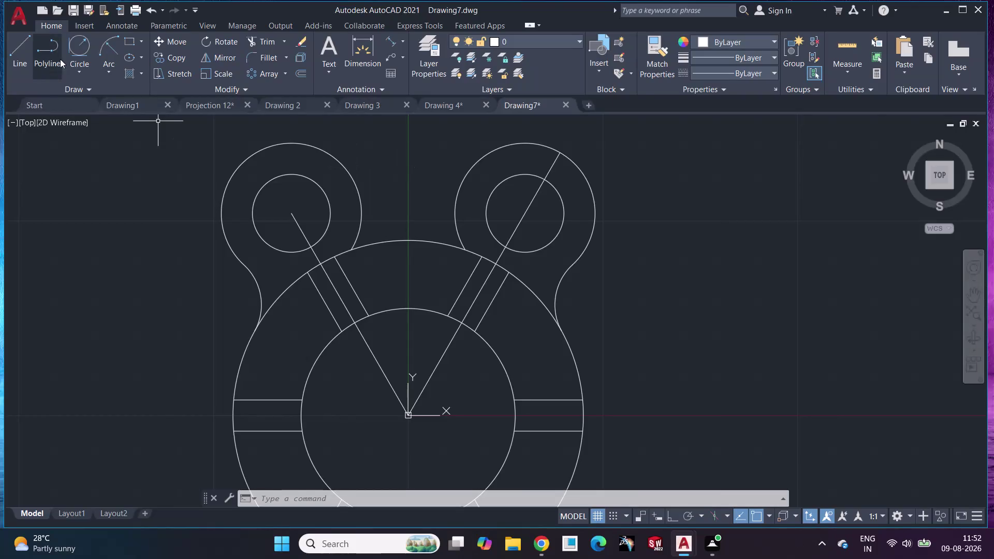
Draw a radius 17 circle tangent to both top lug circles.
click(72, 52)
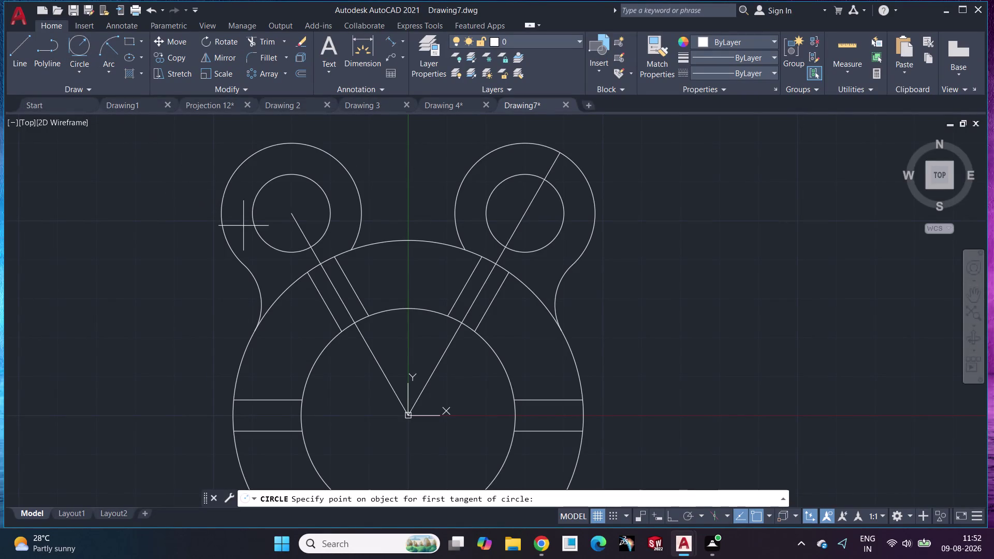
click(358, 191)
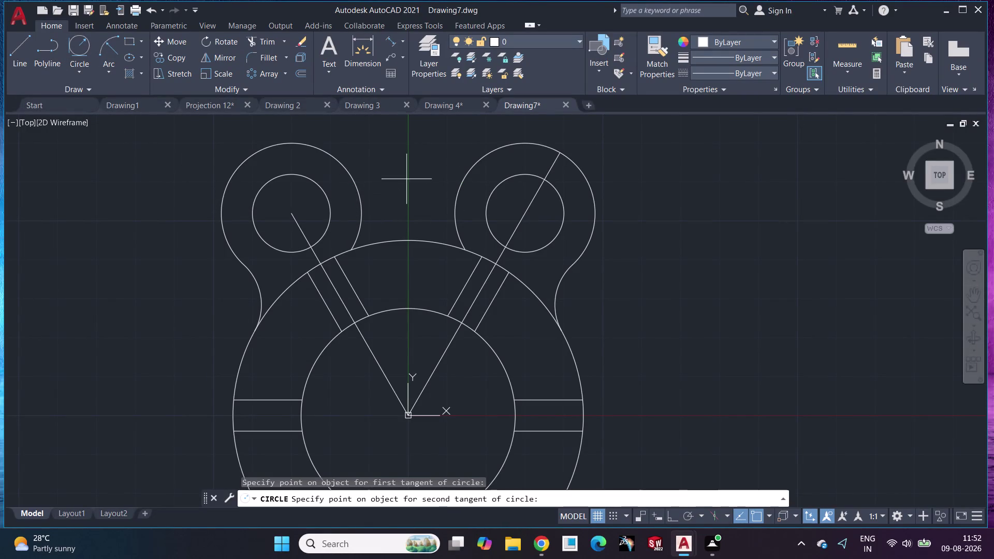
click(459, 190)
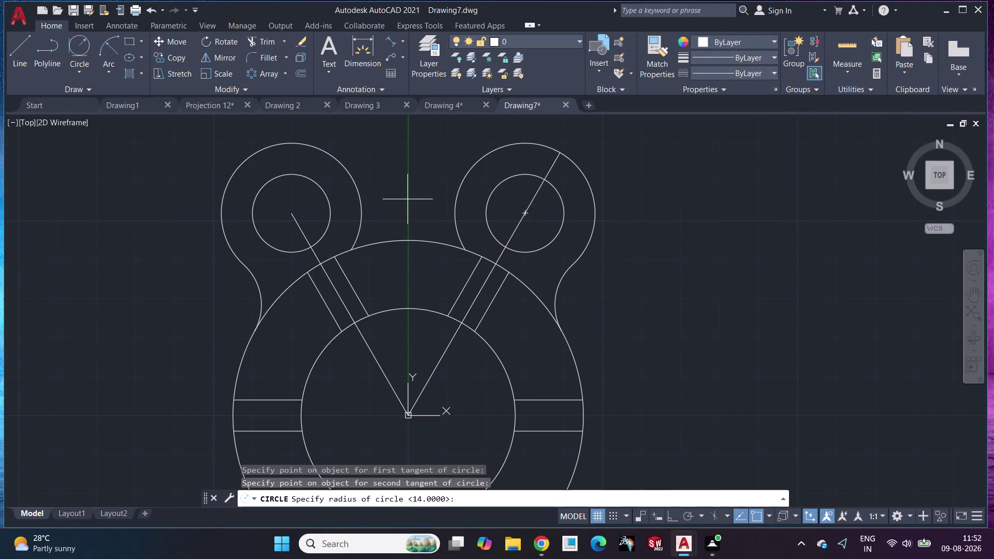
text(17)
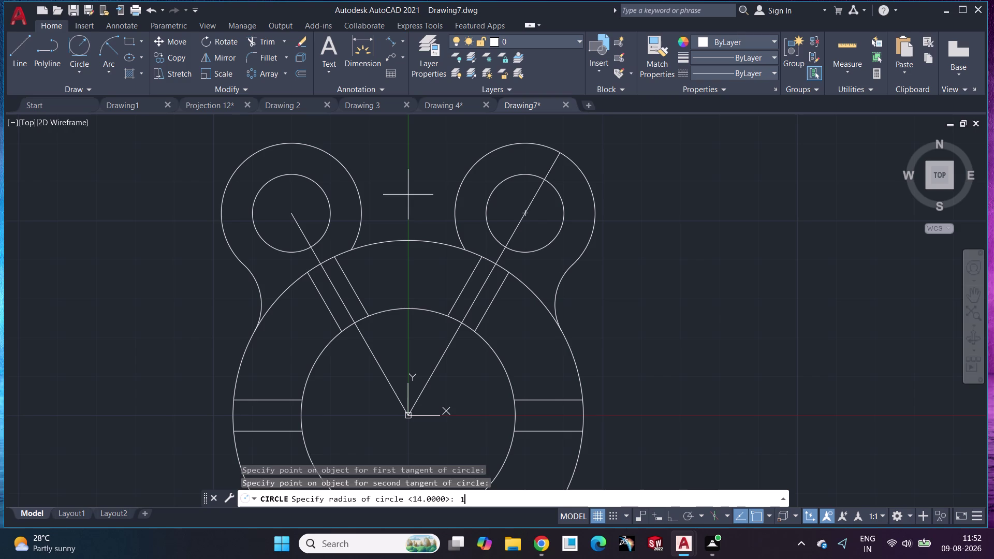
key(Return)
middle_drag(408, 196, 385, 273)
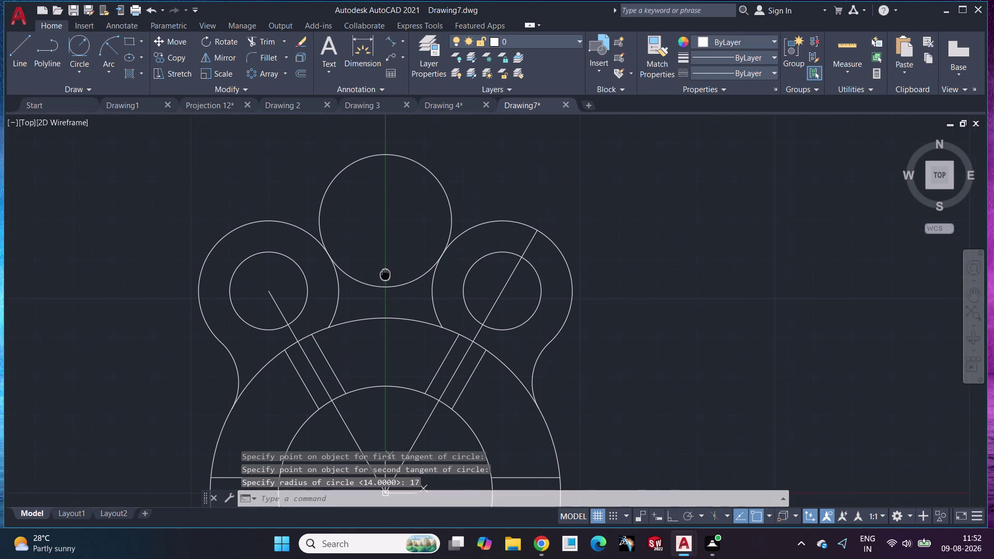
Trim away the excess blend circle and the leftover slot line pieces.
click(265, 47)
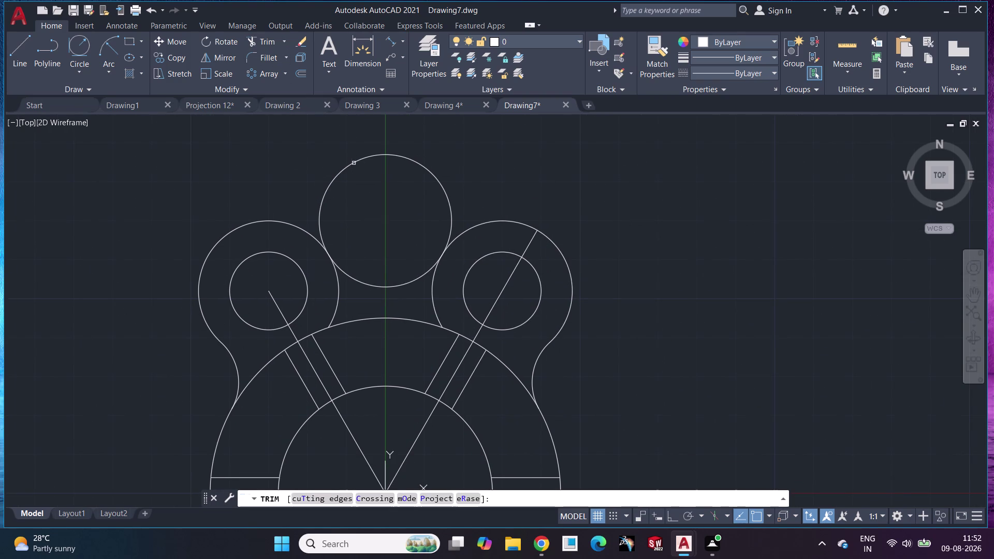
click(354, 166)
click(336, 304)
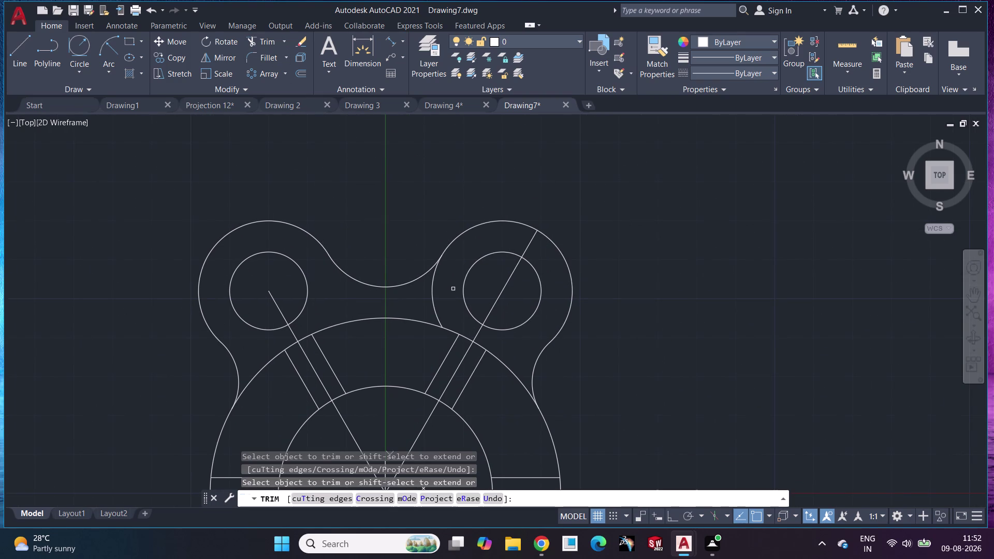
click(434, 308)
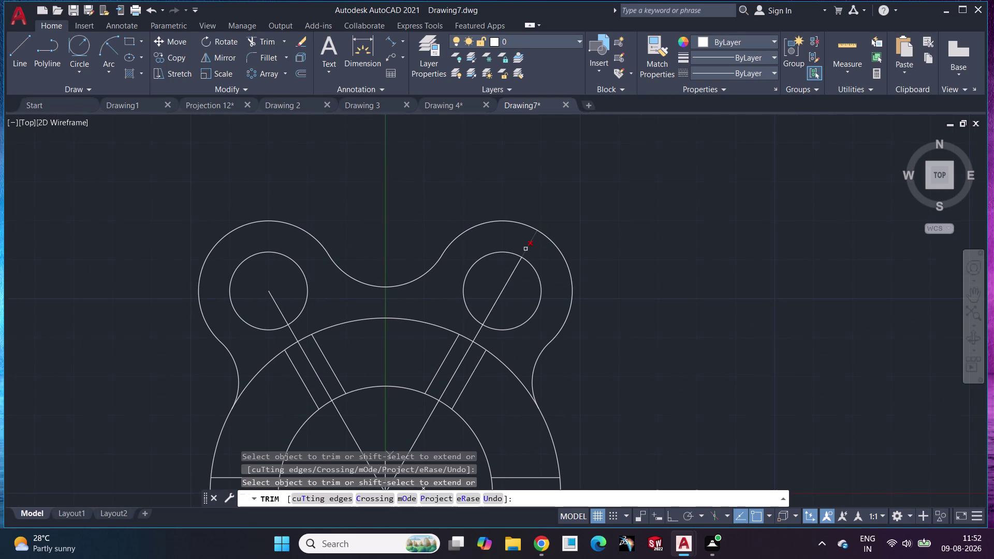
click(526, 249)
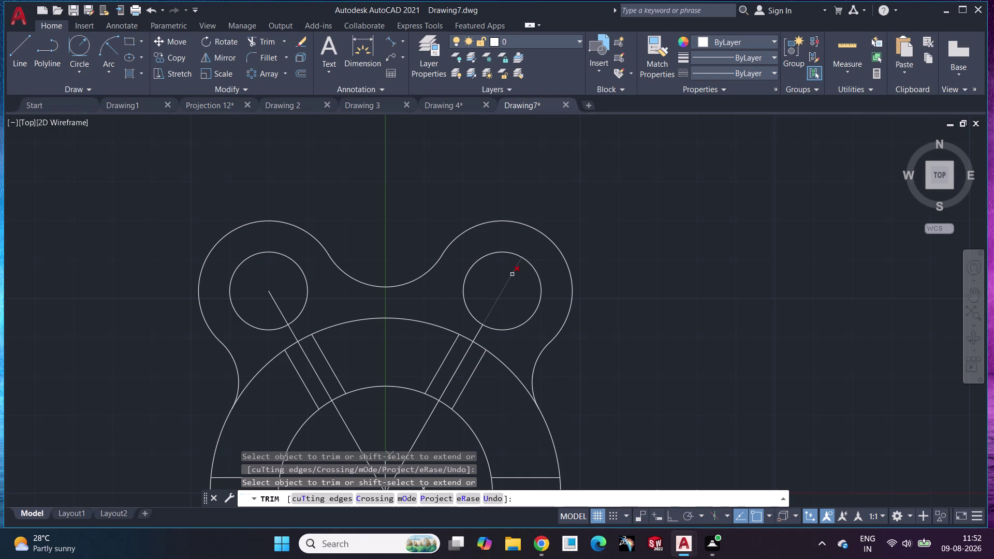
click(512, 274)
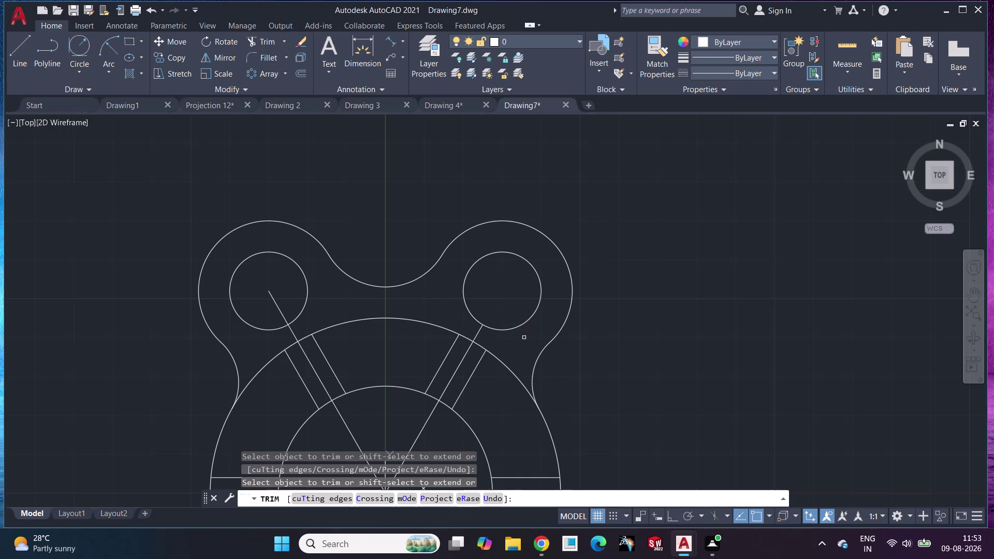
scroll(down, 3)
middle_drag(670, 328, 564, 255)
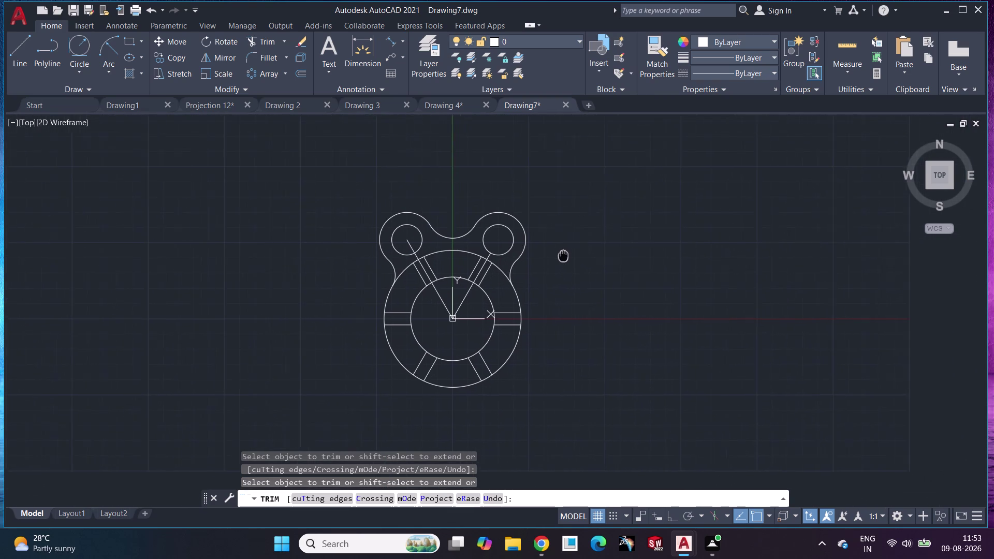
middle_drag(563, 255, 552, 255)
scroll(up, 3)
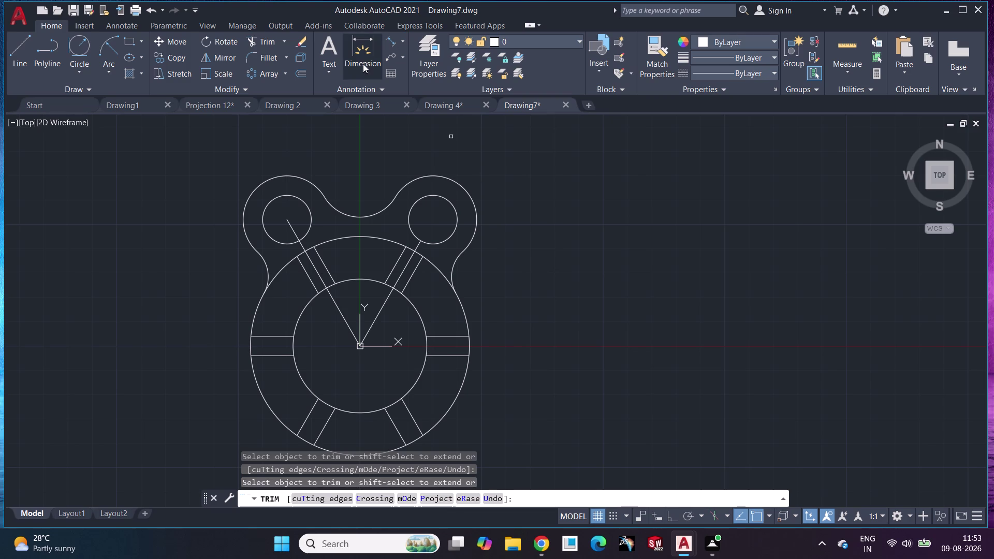
Dimension the left lug centre at 60 from the main centre.
click(361, 46)
click(287, 219)
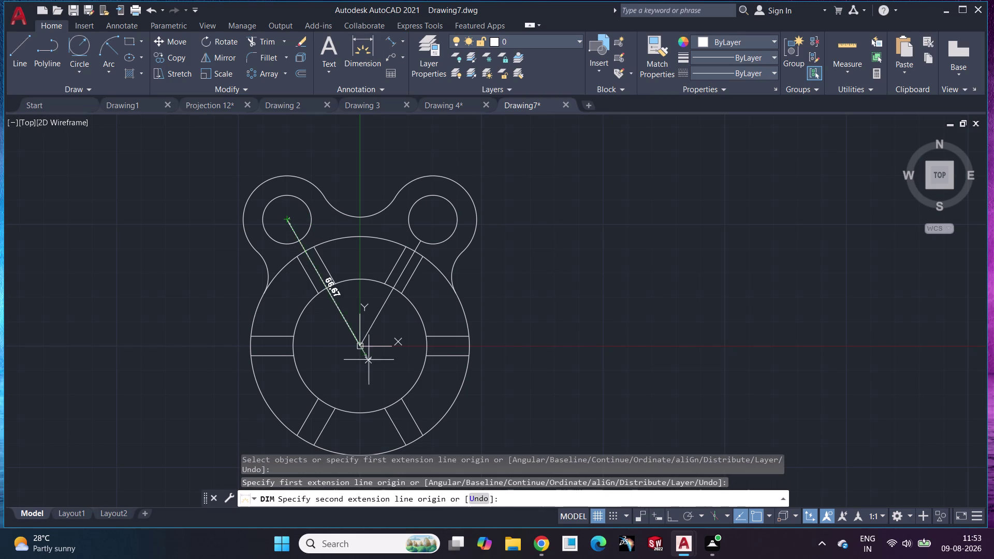
click(360, 348)
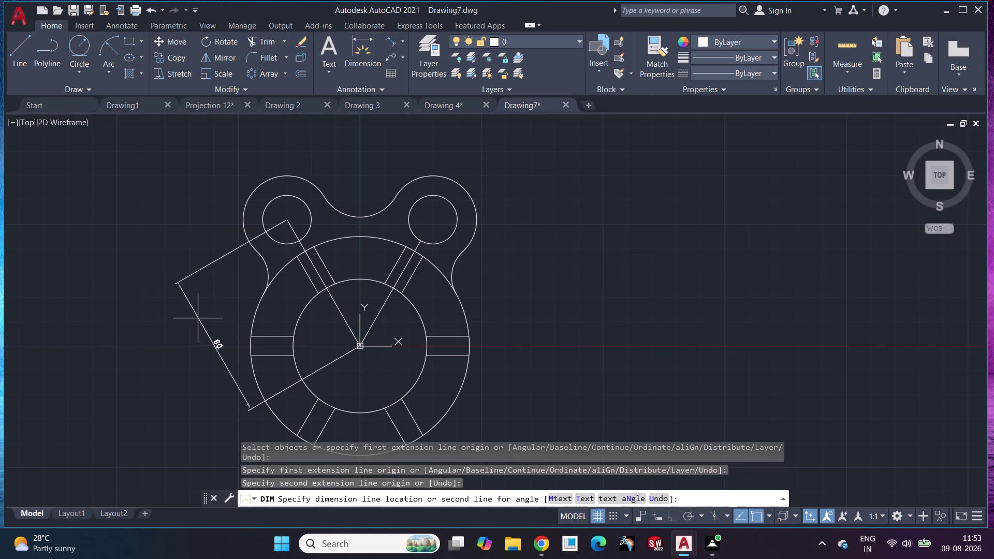
click(197, 319)
middle_drag(595, 306, 585, 242)
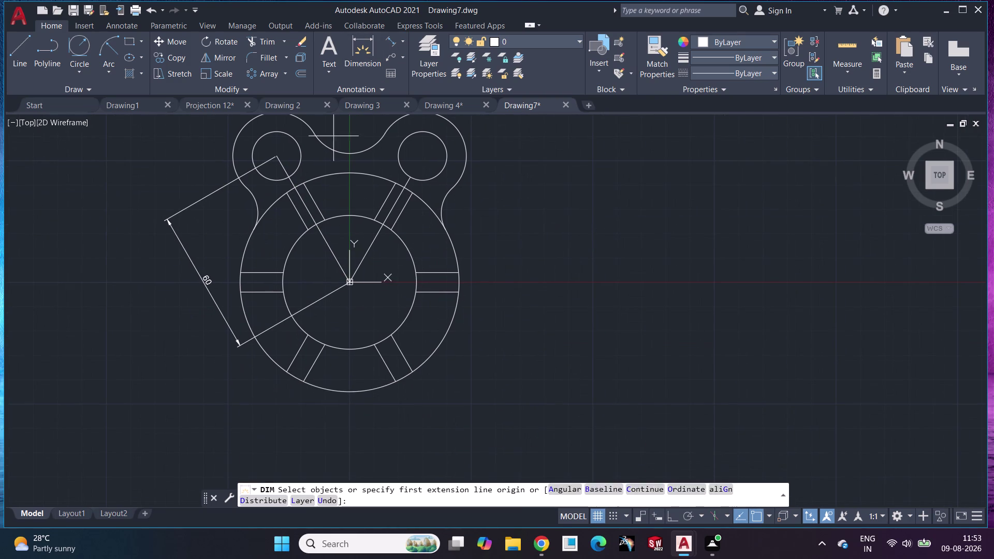
click(217, 57)
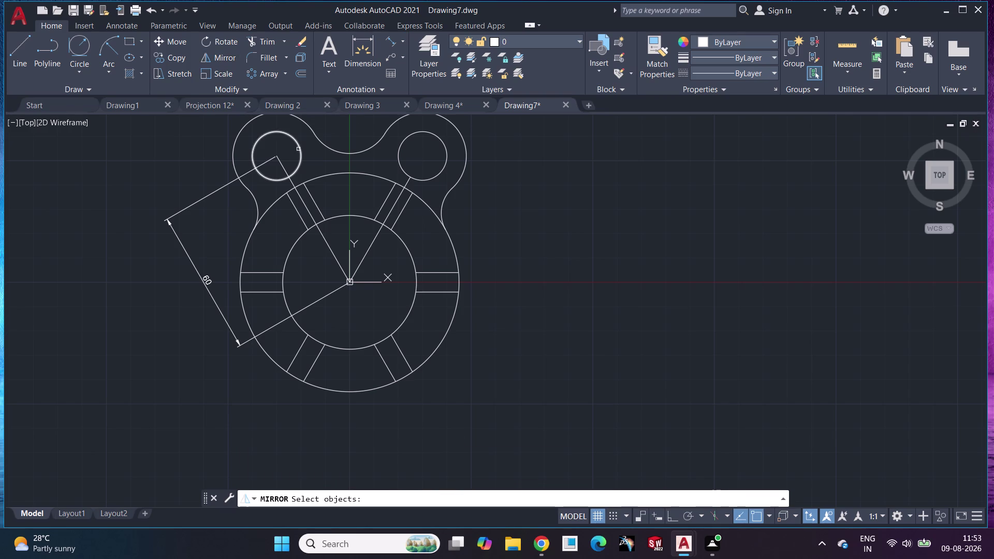
Mirror the lug holes, outer arcs and blend arcs across the horizontal axis, keeping originals.
click(299, 148)
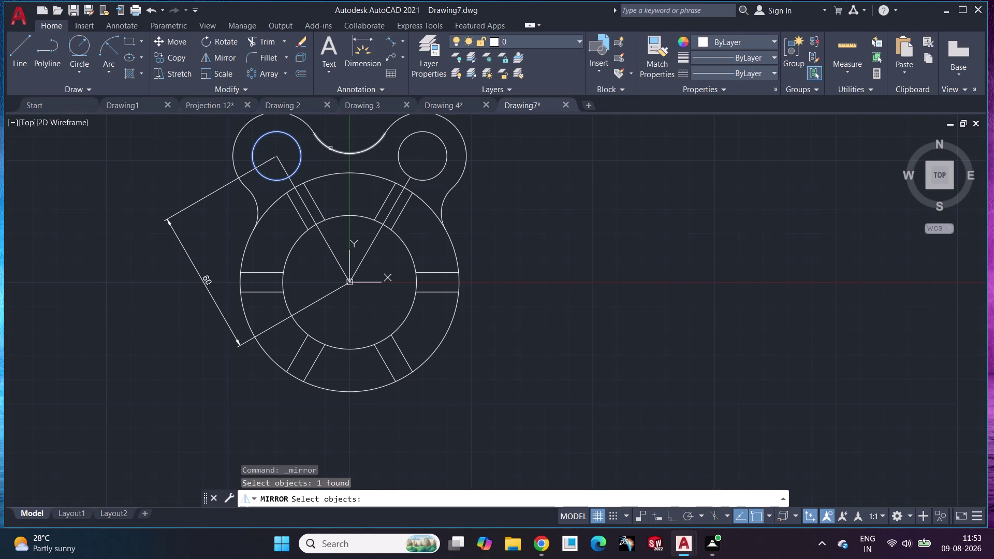
click(330, 148)
click(306, 124)
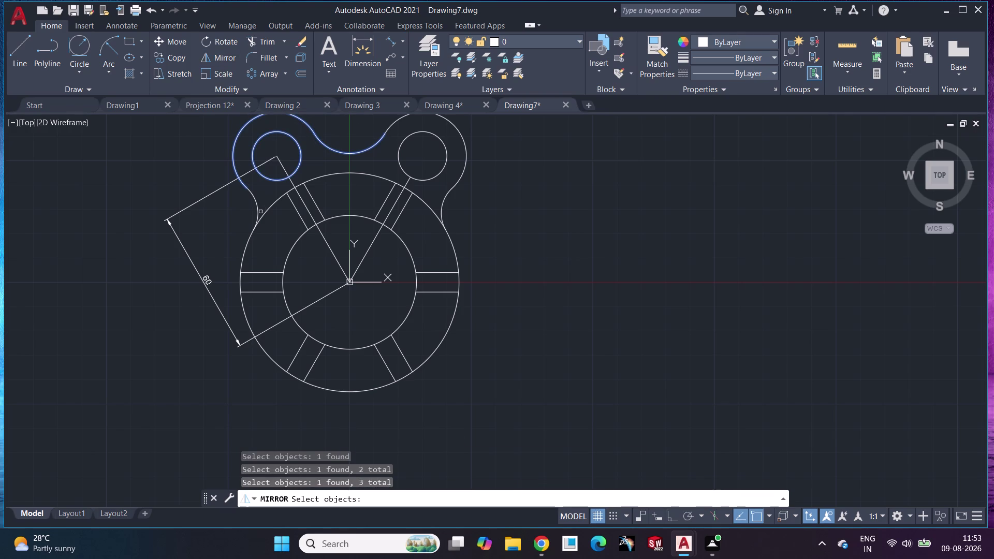
click(254, 202)
click(444, 197)
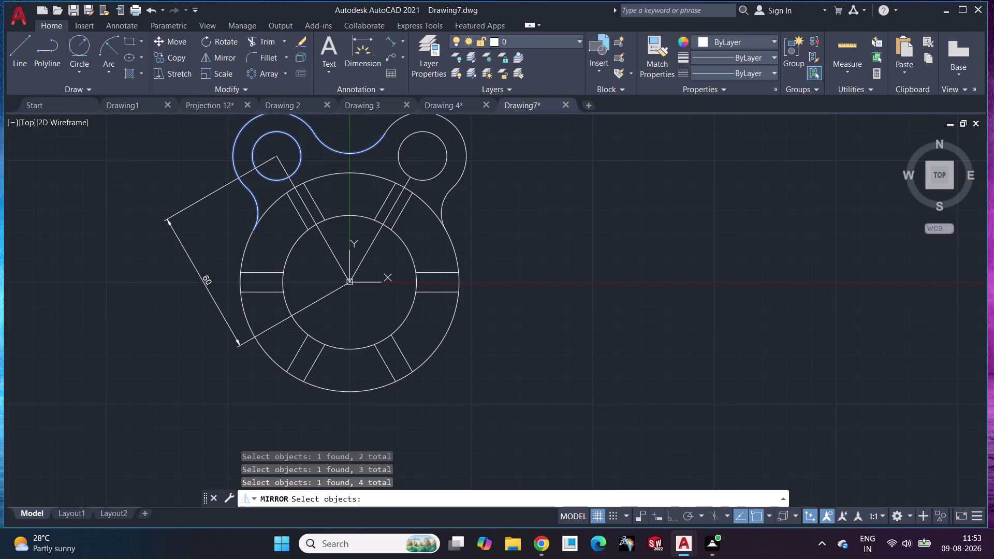
click(465, 163)
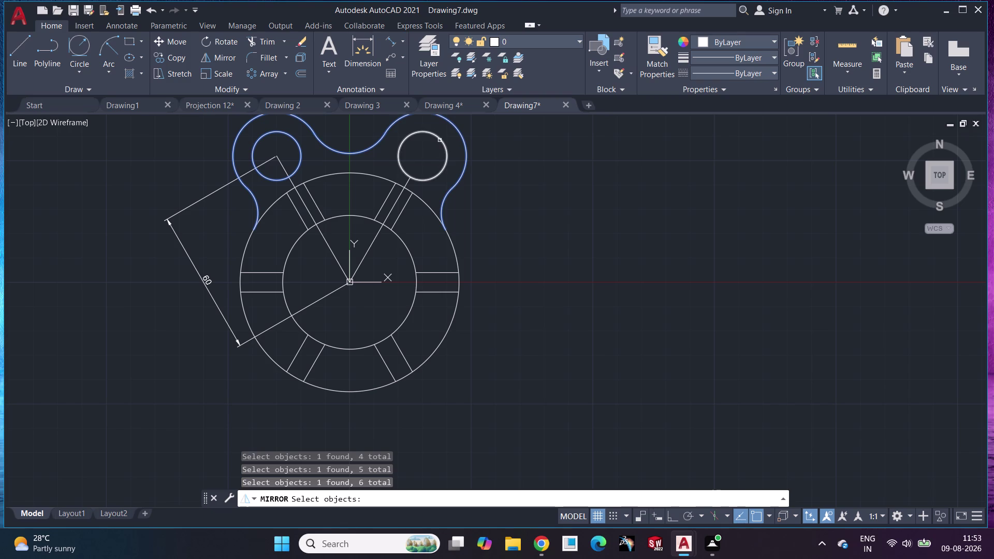
click(440, 141)
key(Return)
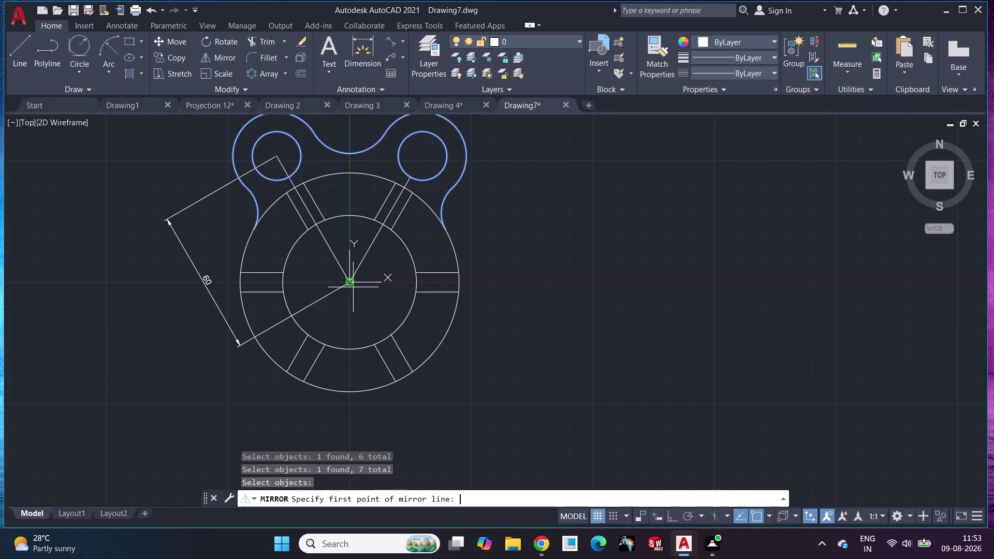
click(350, 283)
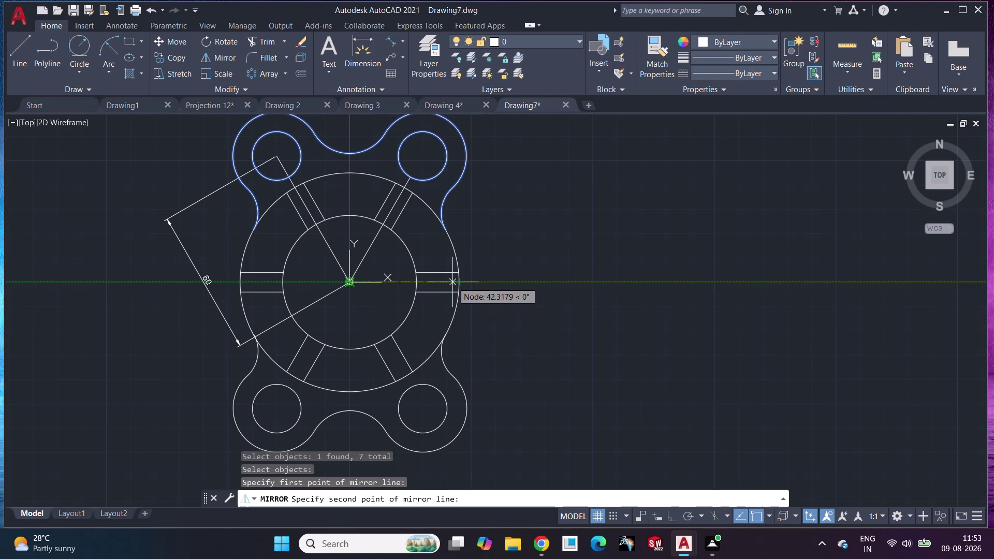
click(460, 283)
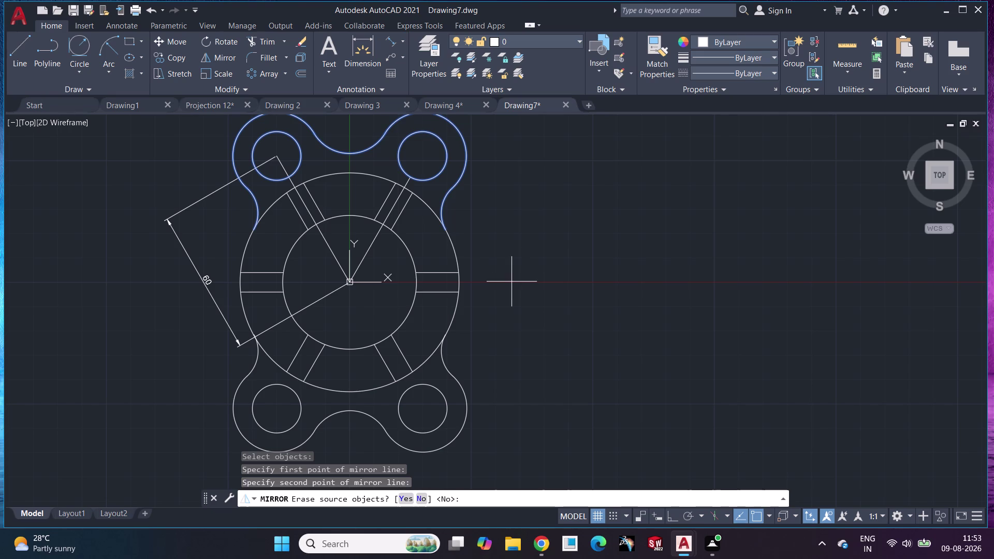
click(512, 284)
key(Return)
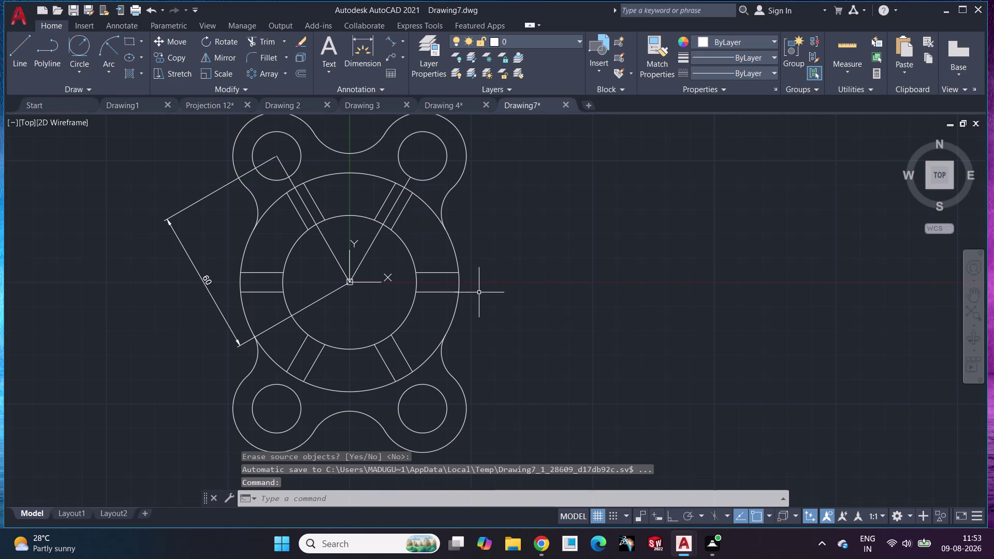
Add the Ø90 diameter, R18 radius and Ø20 diameter dimensions.
middle_drag(479, 294, 521, 263)
scroll(down, 3)
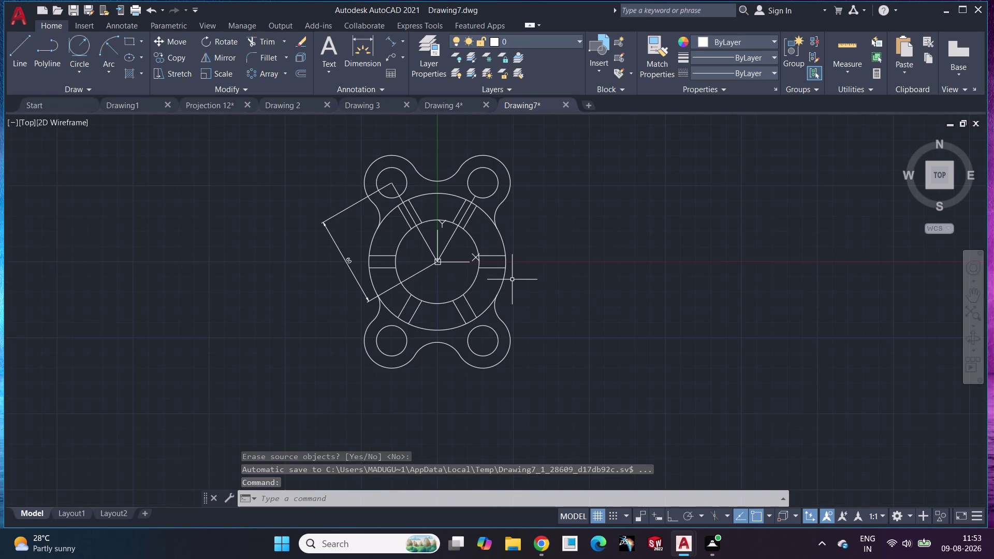
scroll(up, 3)
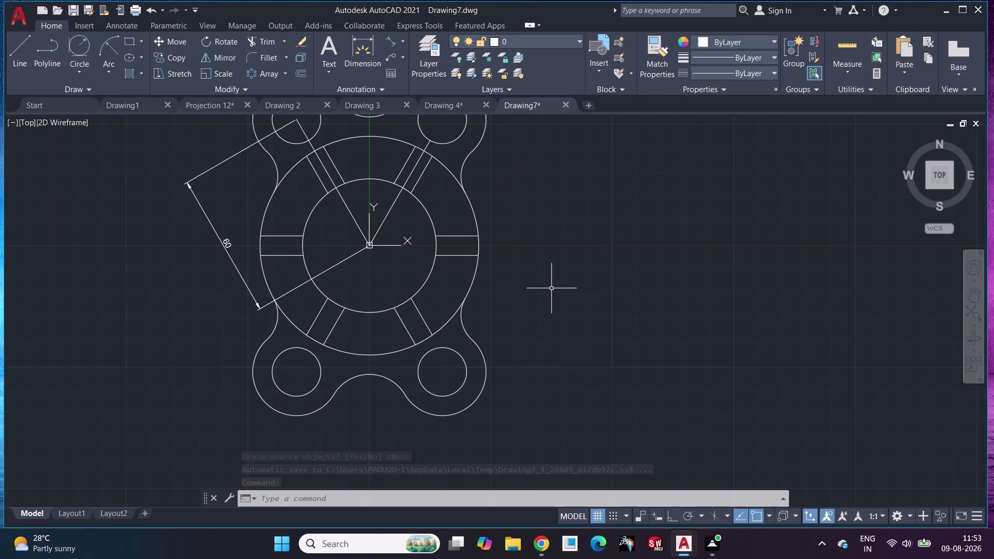
middle_drag(527, 295, 585, 333)
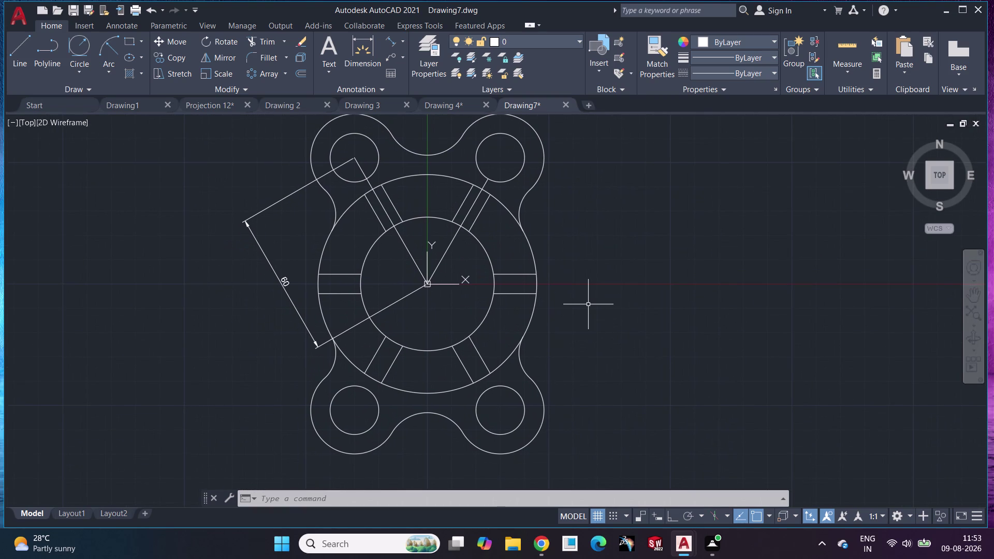
click(361, 42)
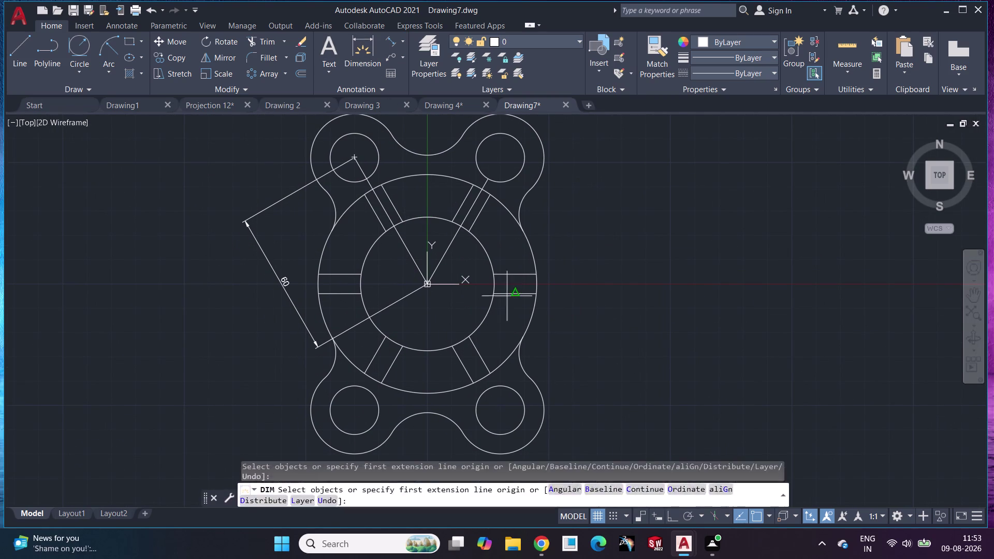
click(490, 252)
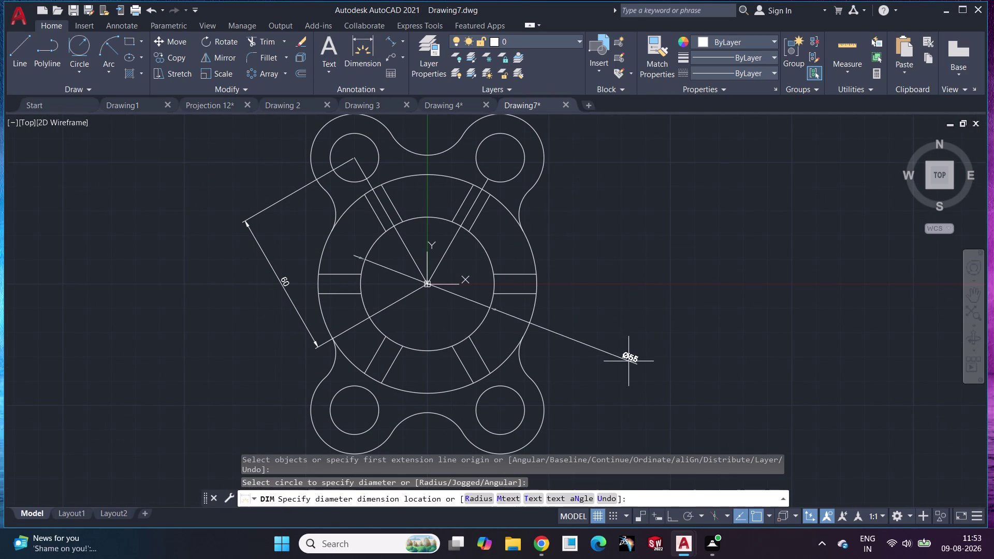
click(629, 362)
click(528, 246)
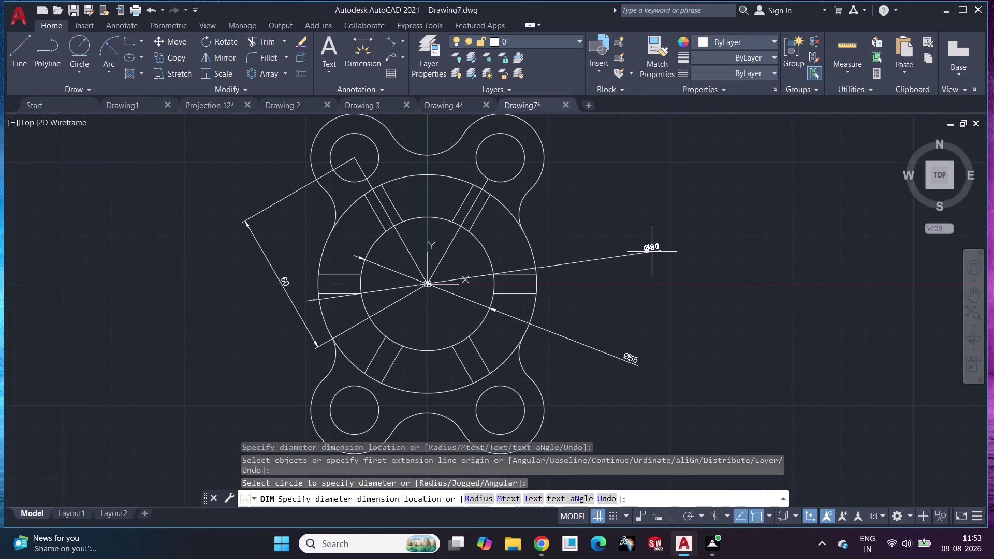
click(672, 201)
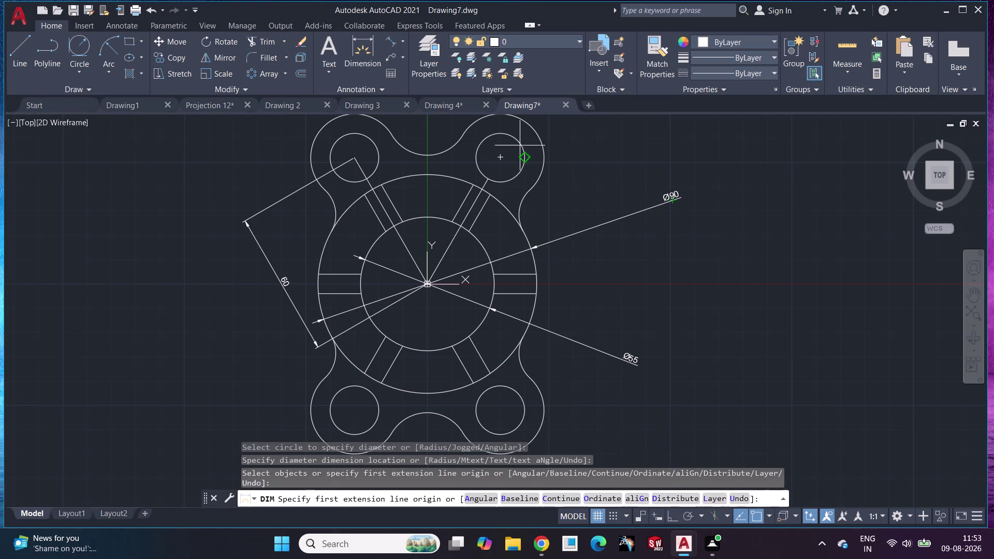
scroll(up, 3)
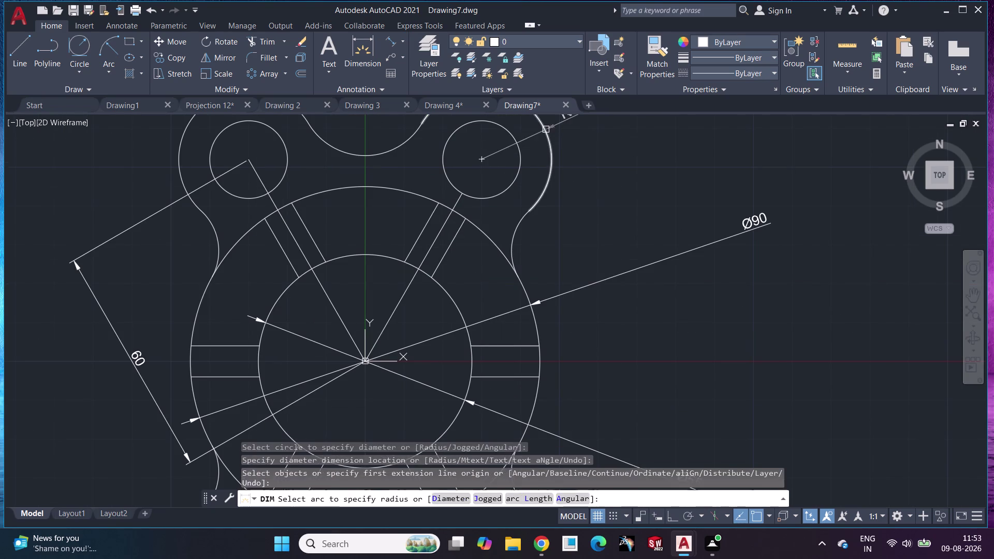
click(546, 130)
click(644, 178)
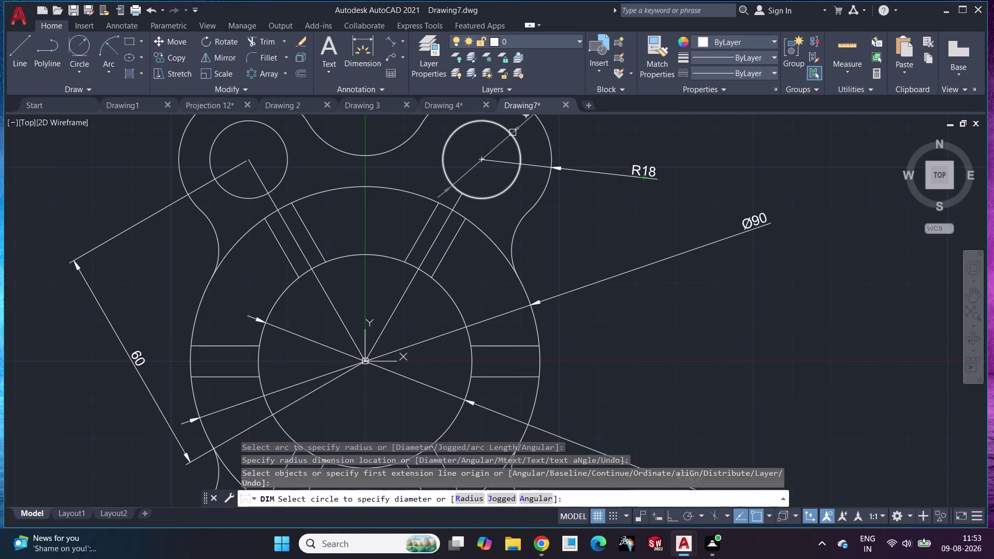
click(512, 132)
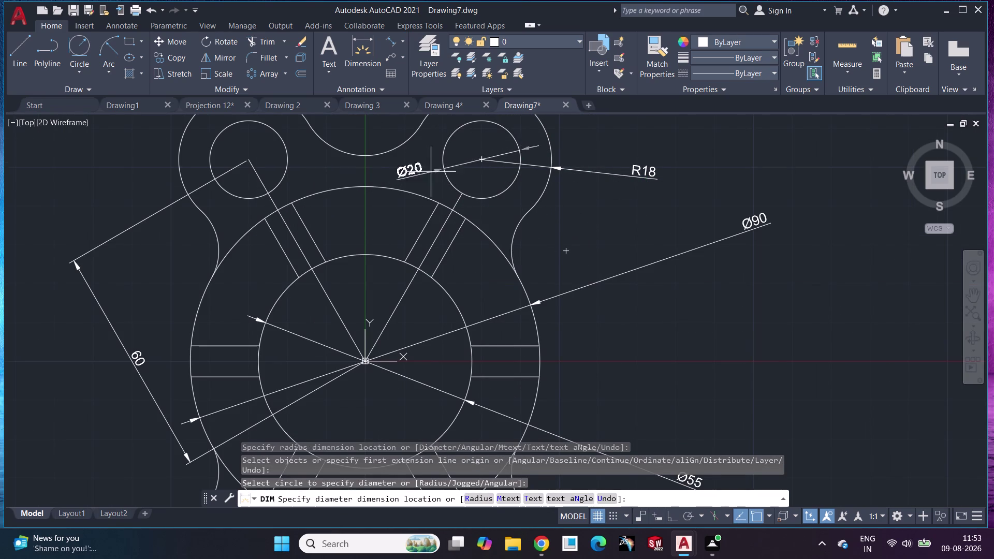
click(612, 243)
Add R17 to the top concave arc and R14 to the left outer arc.
middle_drag(466, 216, 516, 305)
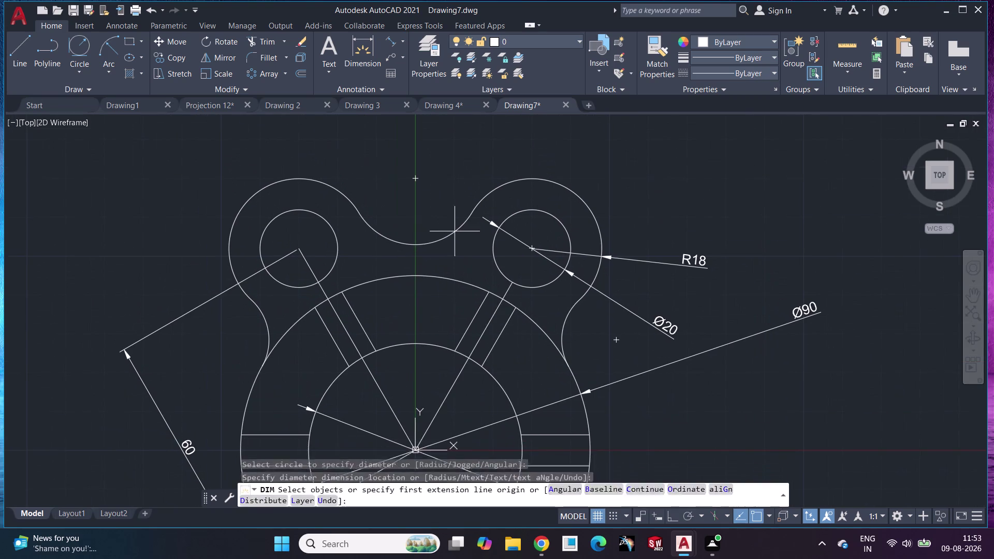
click(453, 229)
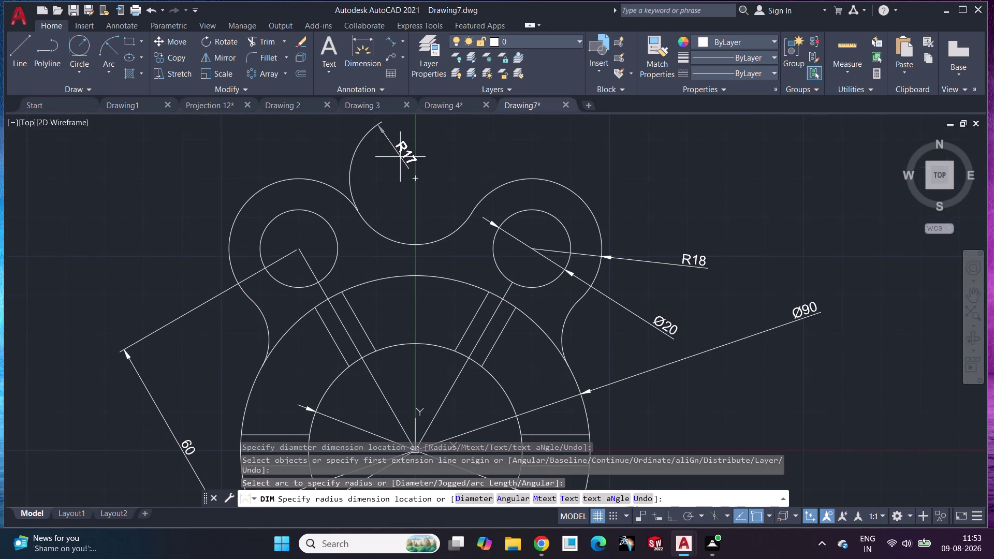
click(455, 250)
middle_drag(458, 254, 432, 181)
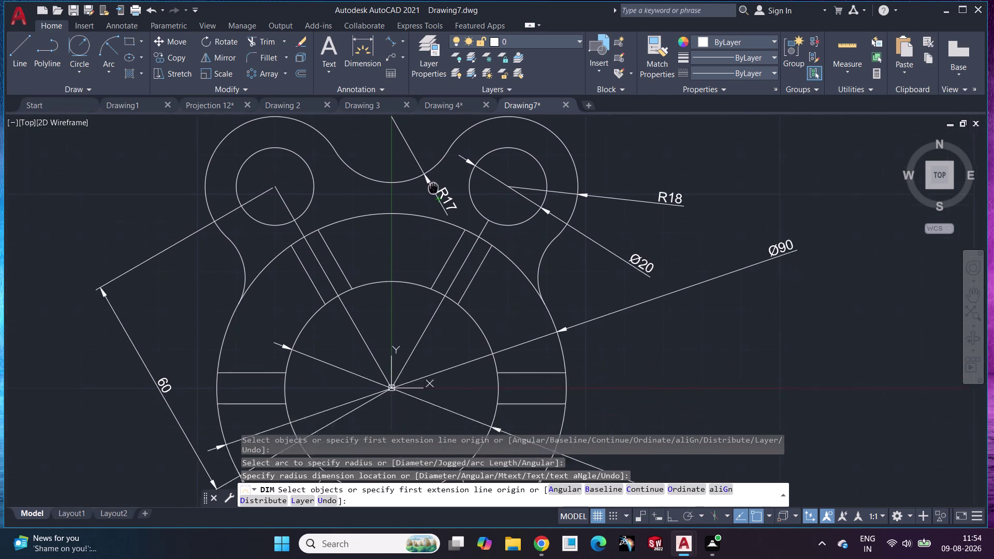
middle_drag(431, 181, 419, 121)
scroll(down, 3)
middle_drag(426, 317, 437, 319)
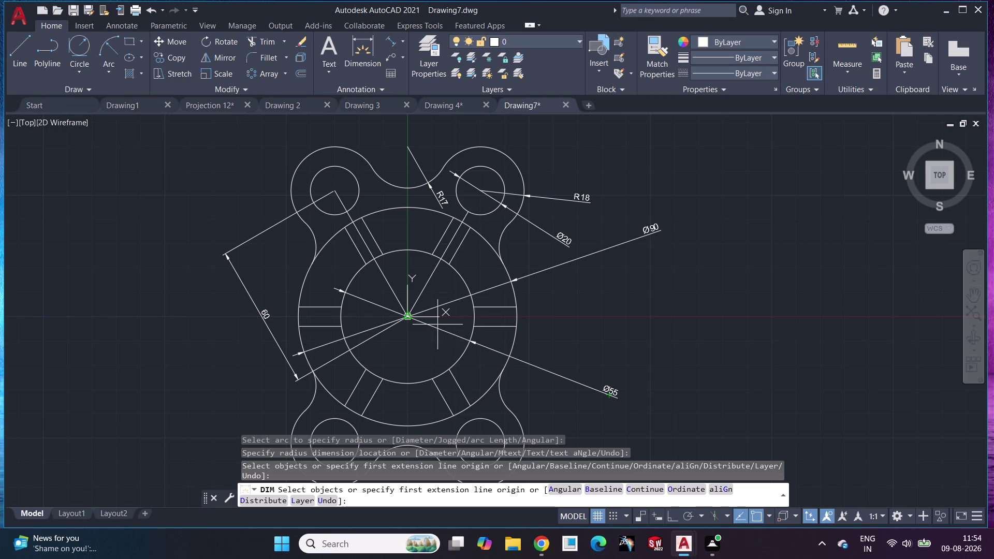
scroll(up, 3)
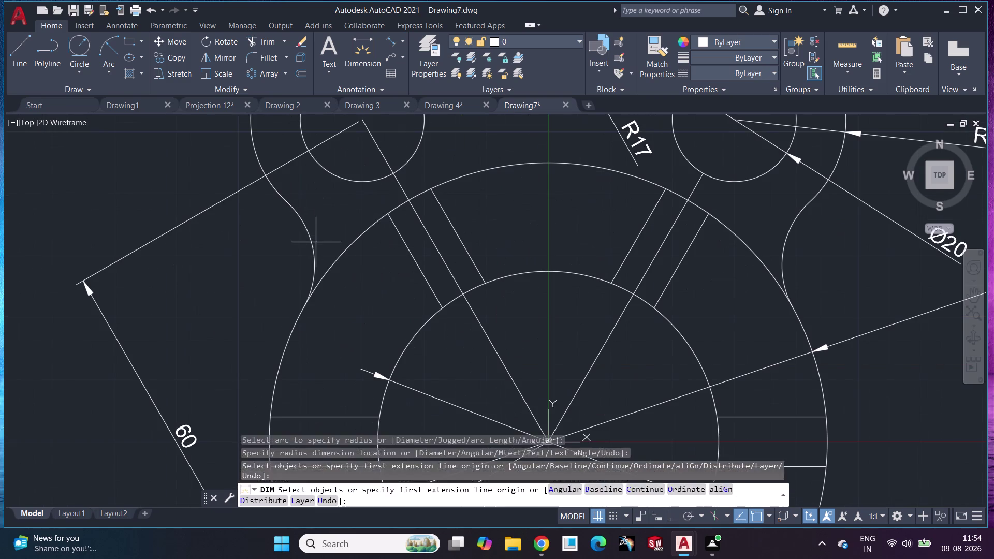
click(301, 221)
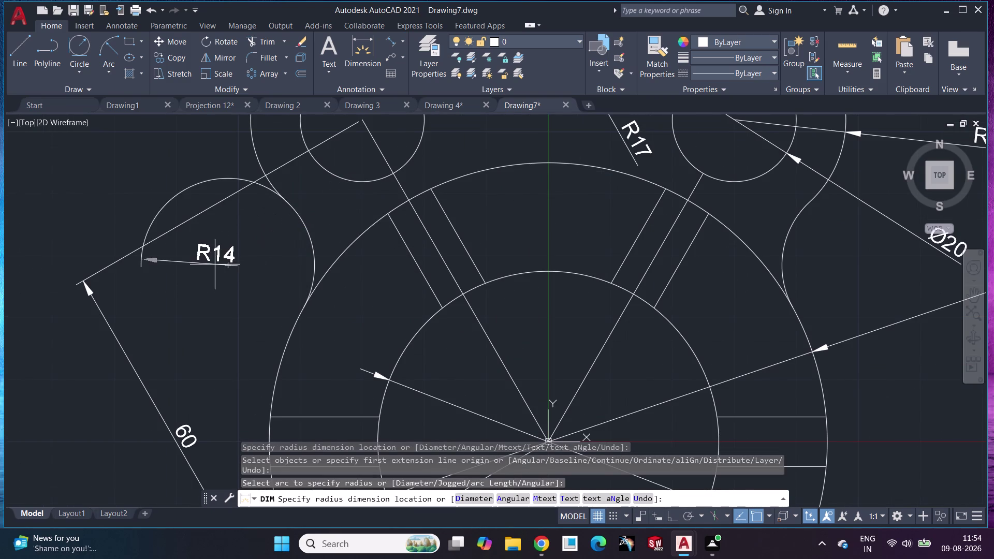
click(288, 254)
scroll(down, 3)
middle_drag(491, 275, 431, 204)
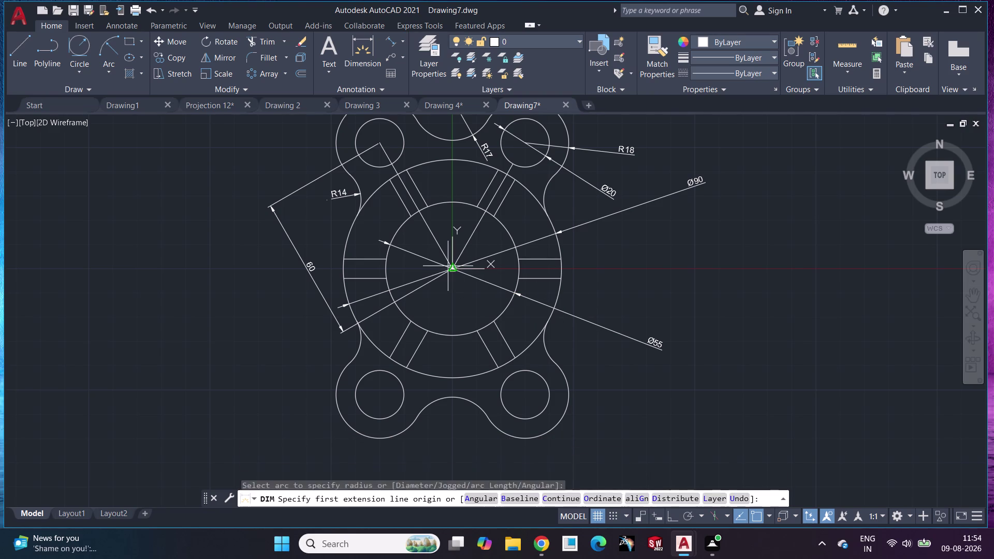
Add a 60 aligned dimension from the profile centre to the lower-right circle centre.
click(366, 51)
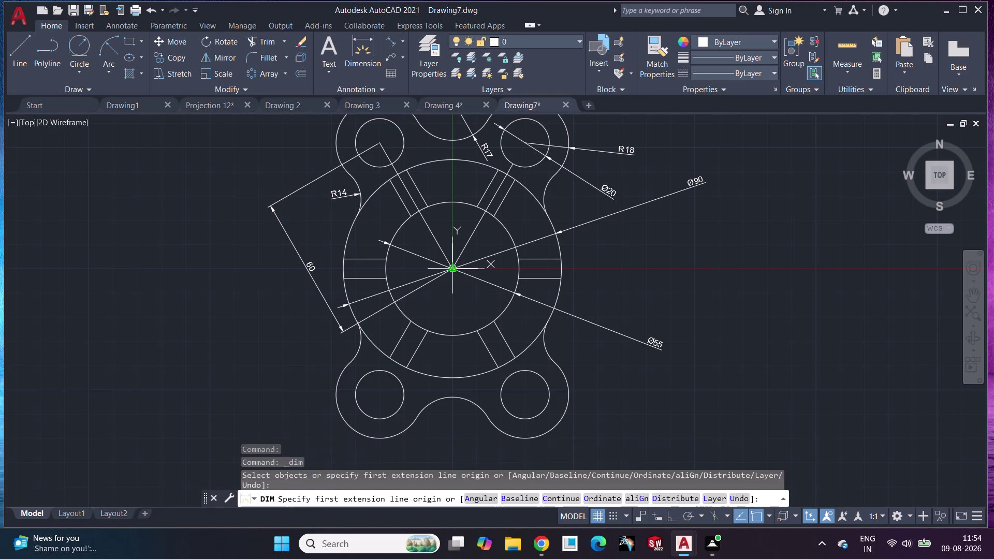
click(455, 267)
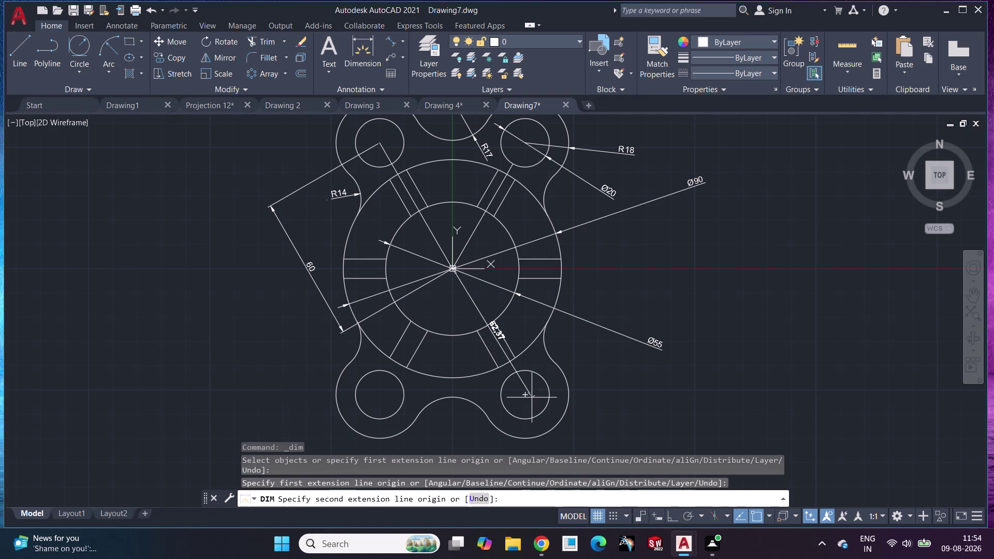
click(526, 396)
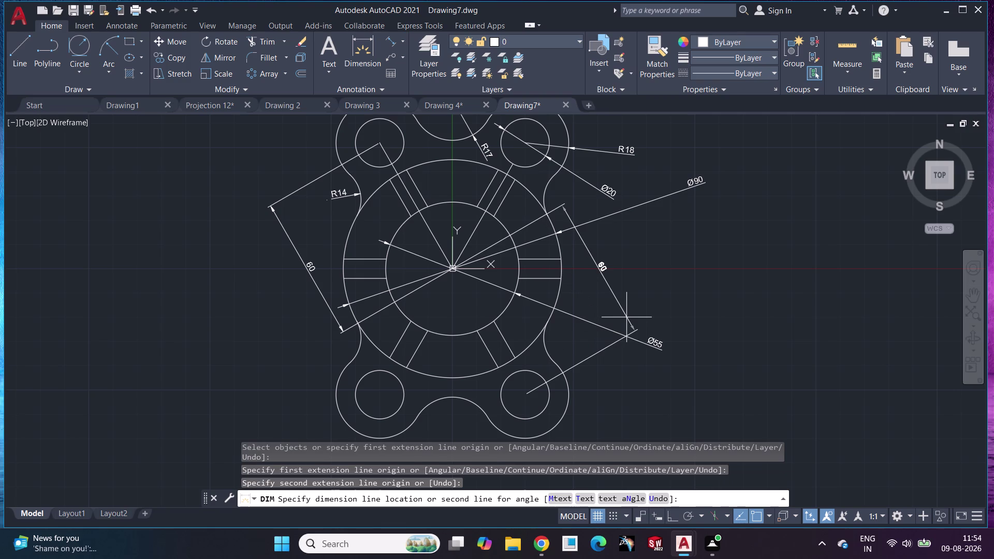
click(627, 318)
scroll(down, 3)
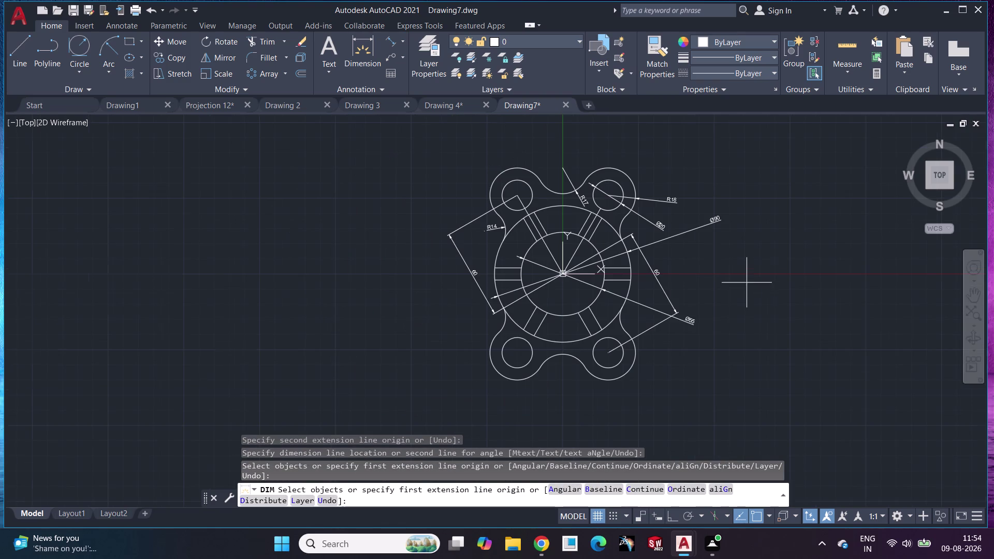
middle_drag(755, 305, 597, 298)
scroll(up, 3)
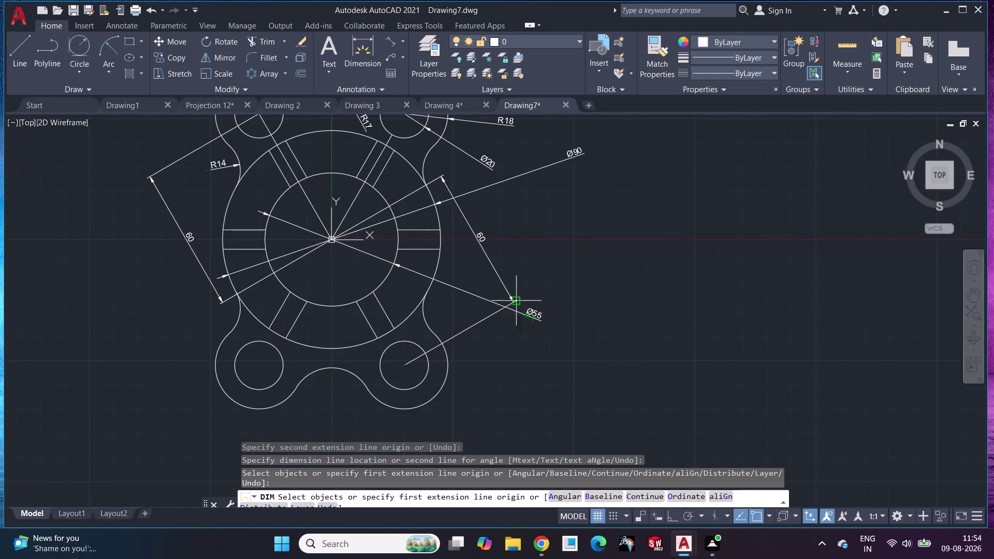
middle_drag(532, 298, 704, 341)
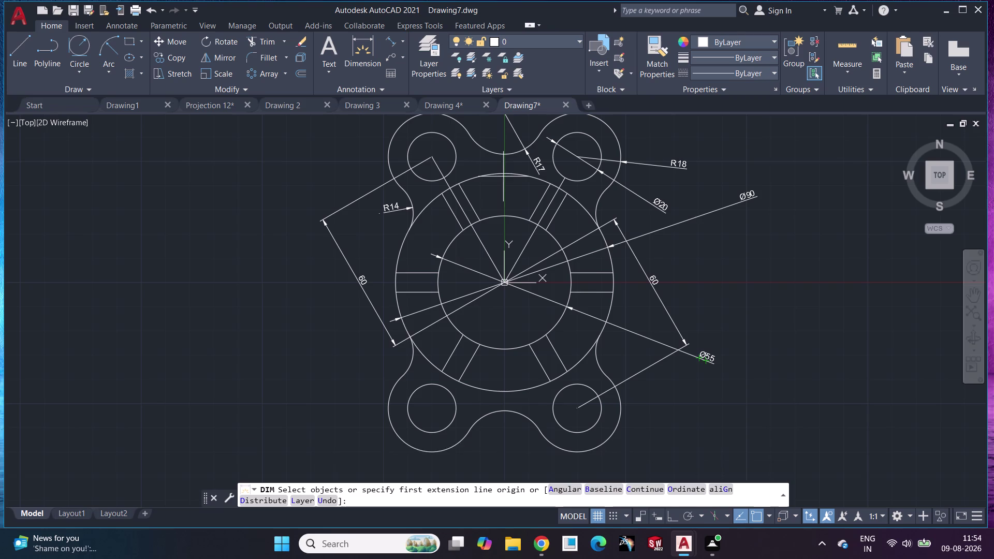
click(83, 6)
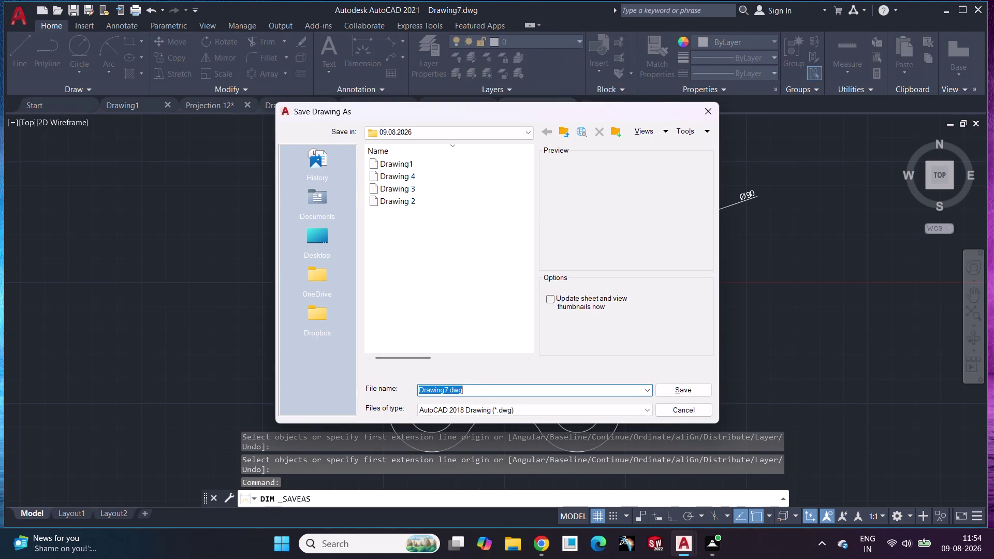
Save the drawing as 'Drawing 5.dwg' and open a new blank drawing.
click(447, 391)
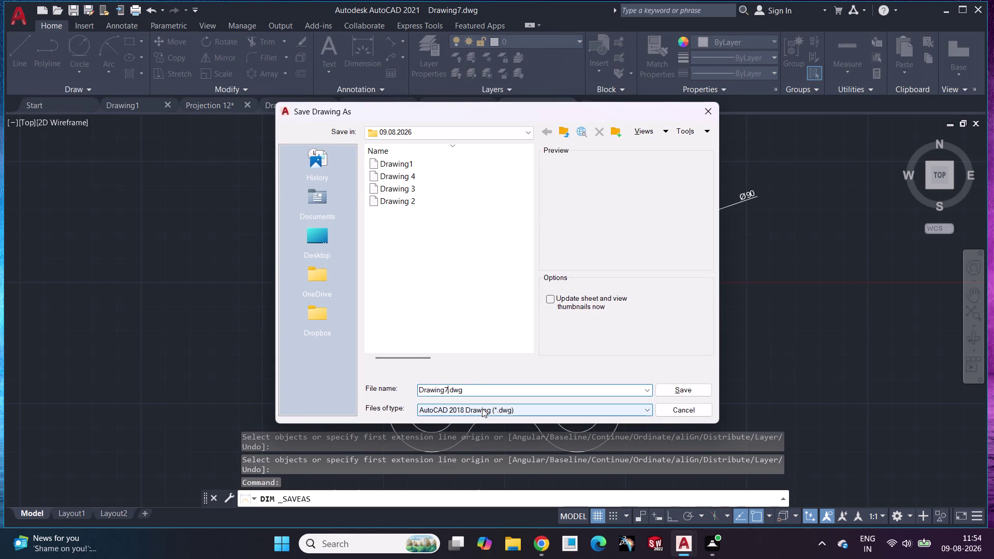
key(BackSpace)
key(space)
text(5)
click(663, 385)
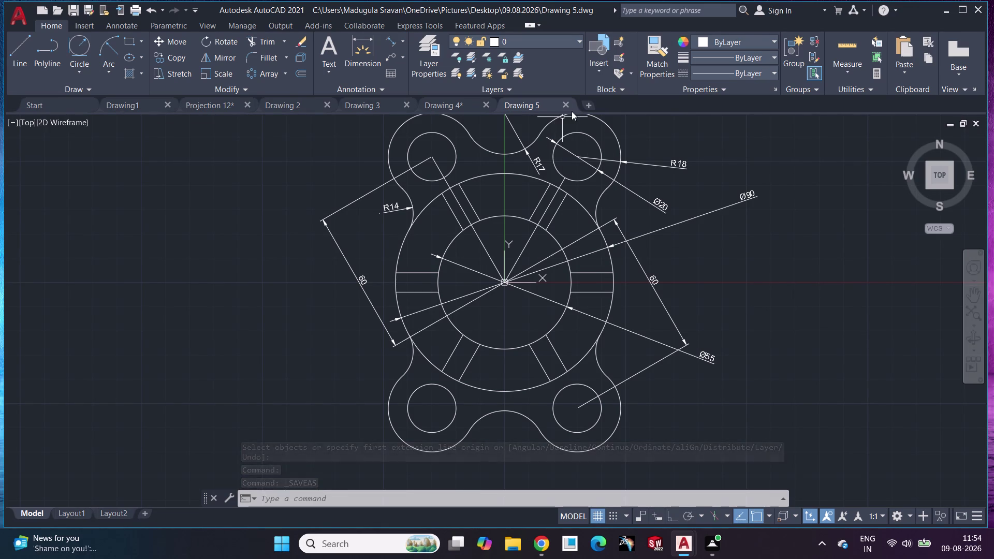
click(589, 103)
middle_drag(650, 208, 558, 209)
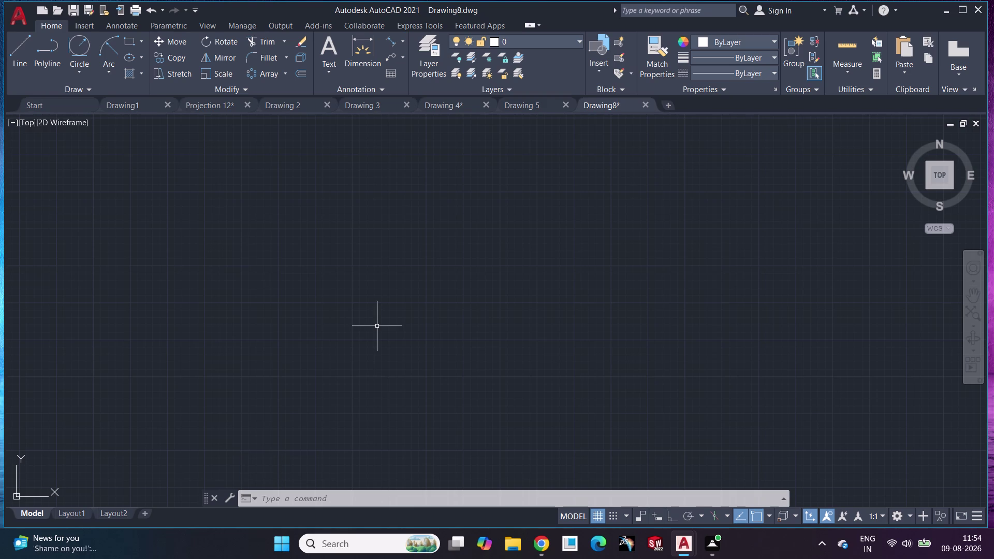
Draw a radius 24 circle centred at 0,0.
key(c)
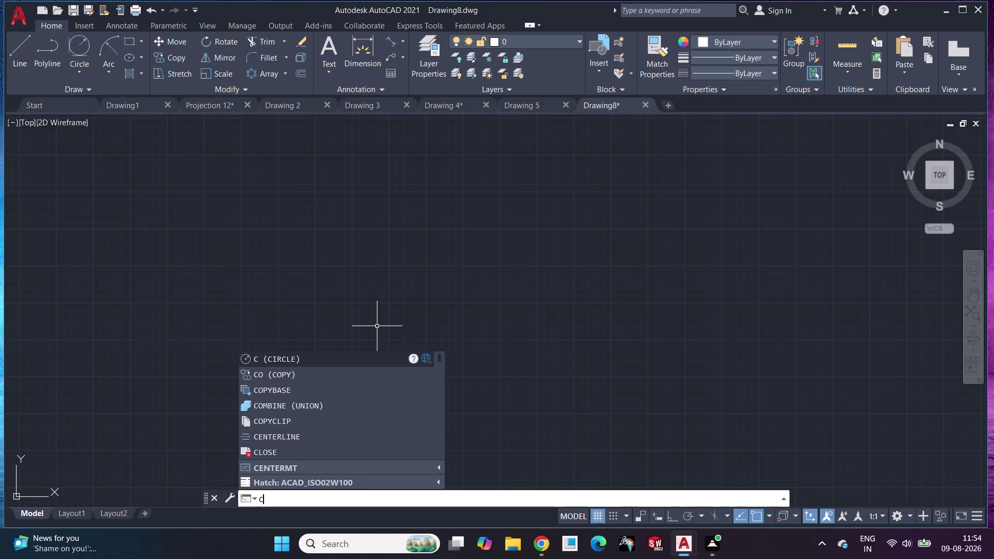
key(Return)
text(0,0)
key(Return)
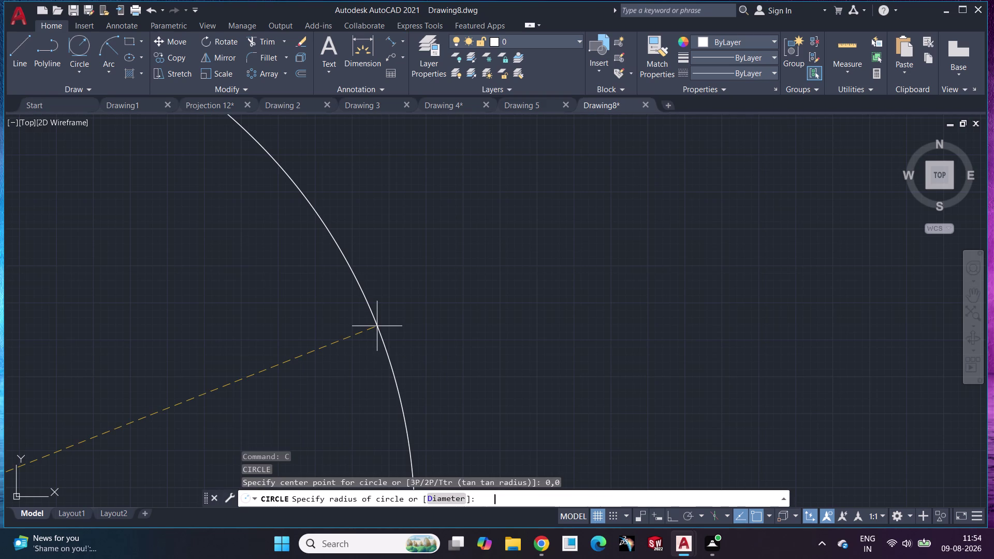
scroll(down, 3)
middle_drag(213, 213, 514, 115)
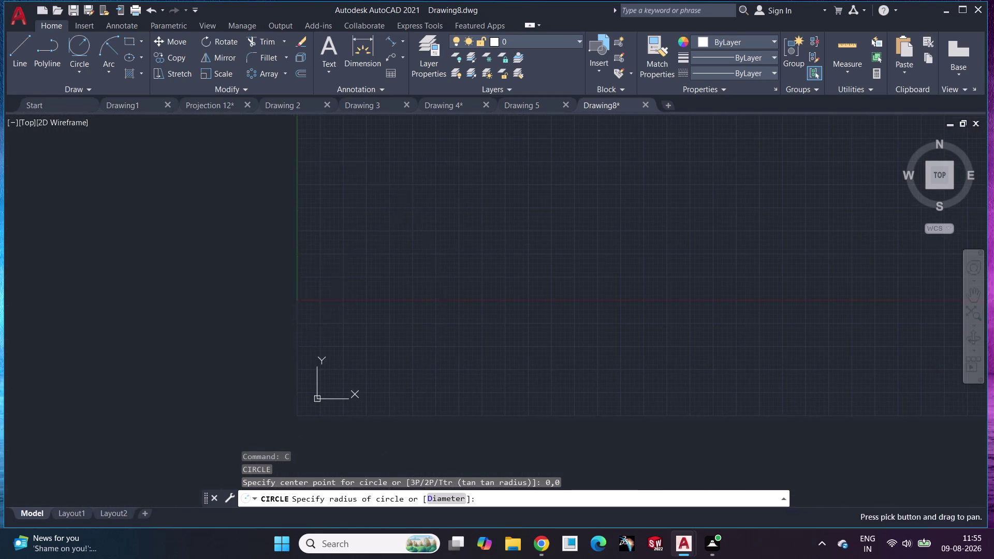
scroll(up, 3)
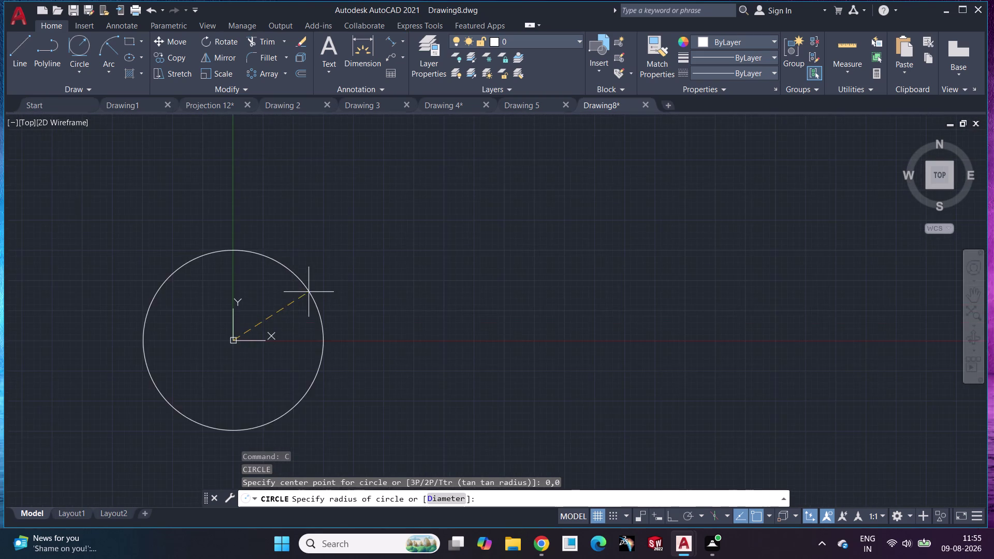
middle_drag(309, 292, 418, 180)
scroll(up, 3)
scroll(up, 3)
middle_drag(340, 225, 394, 206)
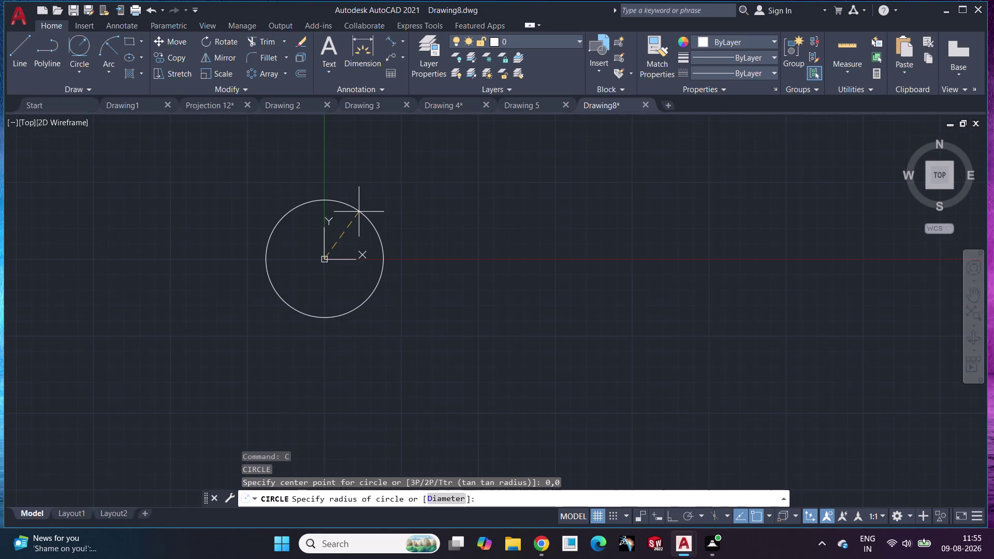
text(24)
key(Return)
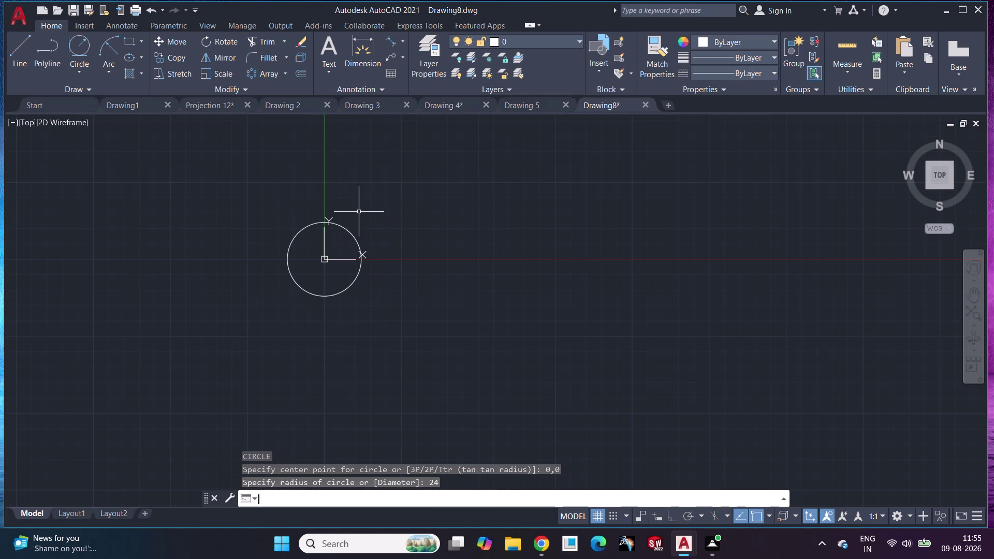
Cancel the dimension command and undo the earlier circle.
click(350, 50)
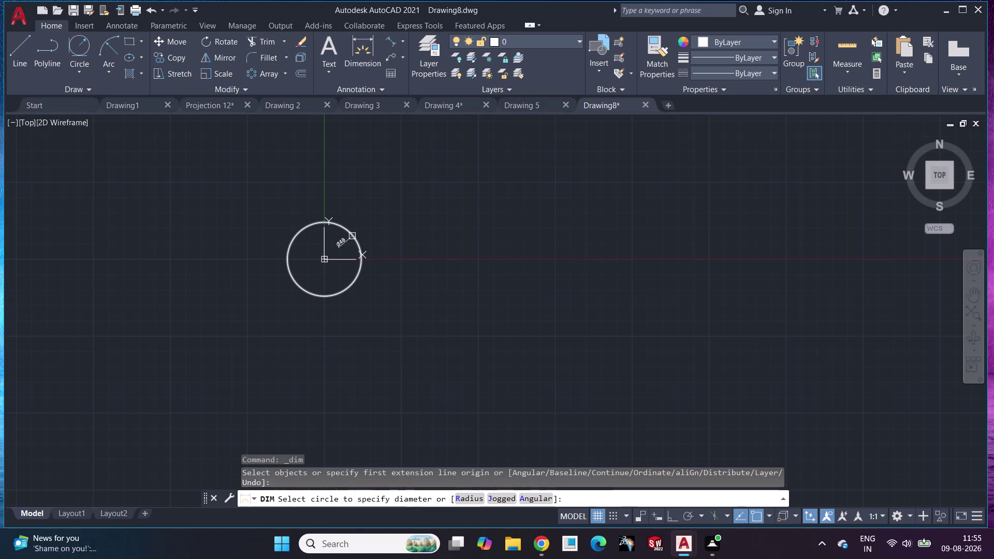
key(Escape)
key(ctrl+z)
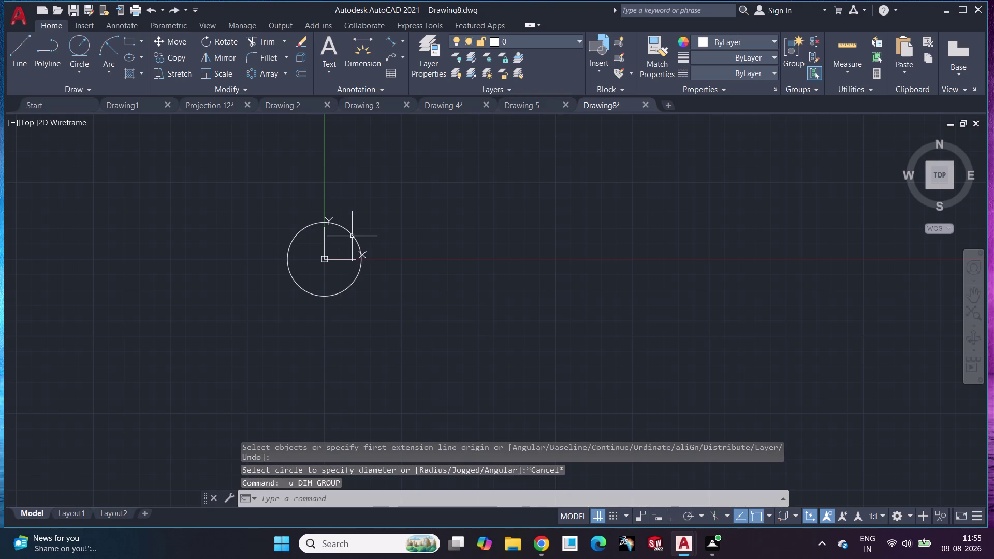
key(ctrl+z)
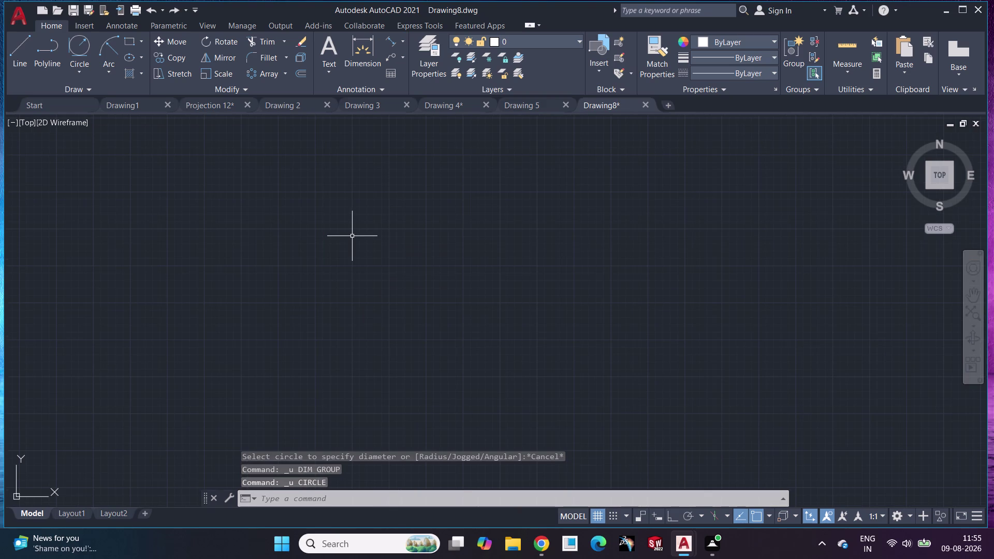
Redraw the circle at 0,0 with radius 12 and frame it in view.
key(c)
key(Return)
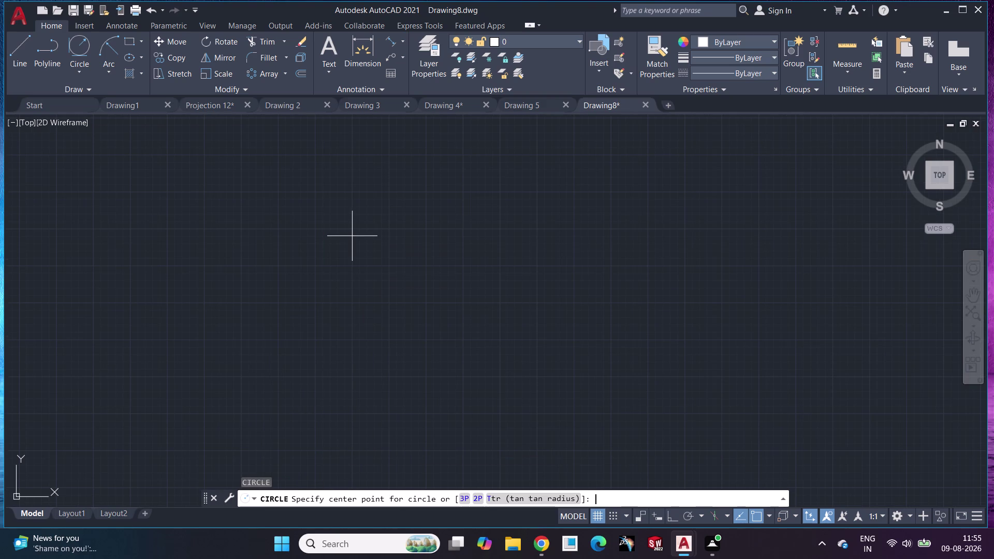
text(0,0)
key(Return)
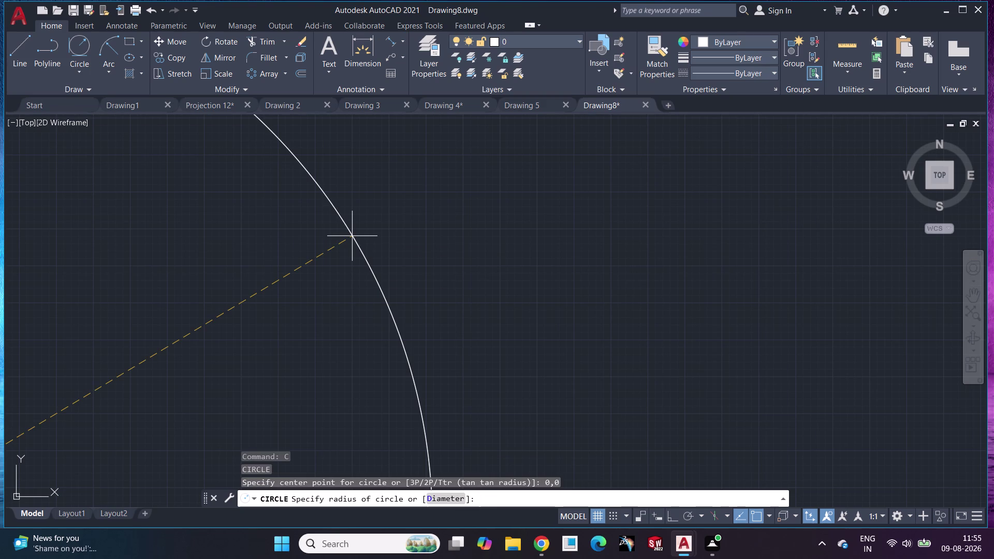
text(12)
key(Return)
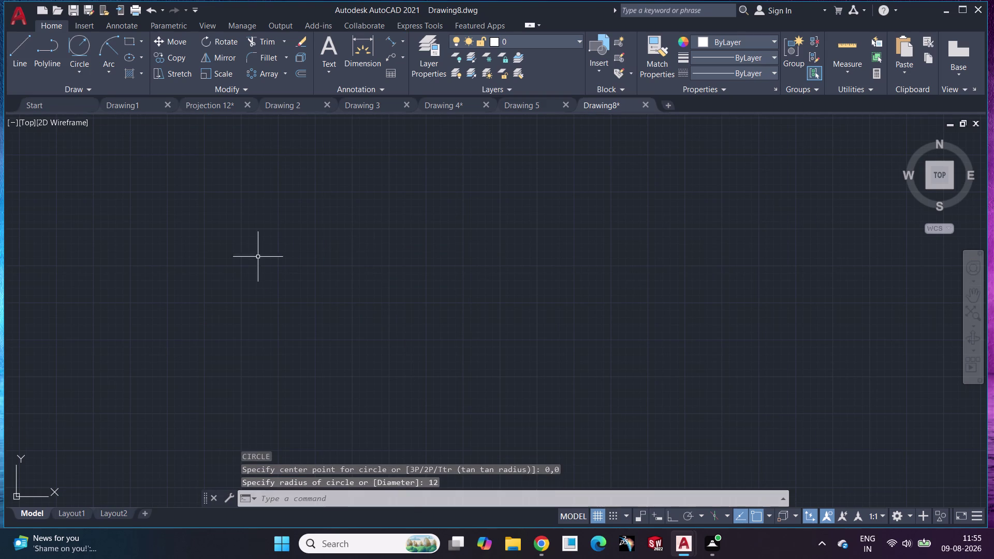
middle_drag(189, 327, 352, 160)
middle_drag(150, 316, 424, 217)
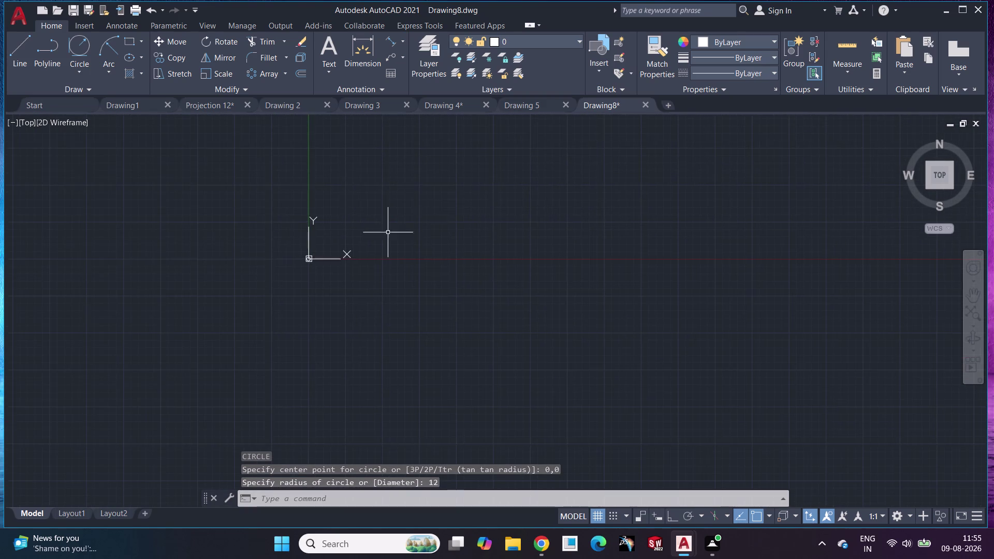
scroll(up, 3)
scroll(up, 3)
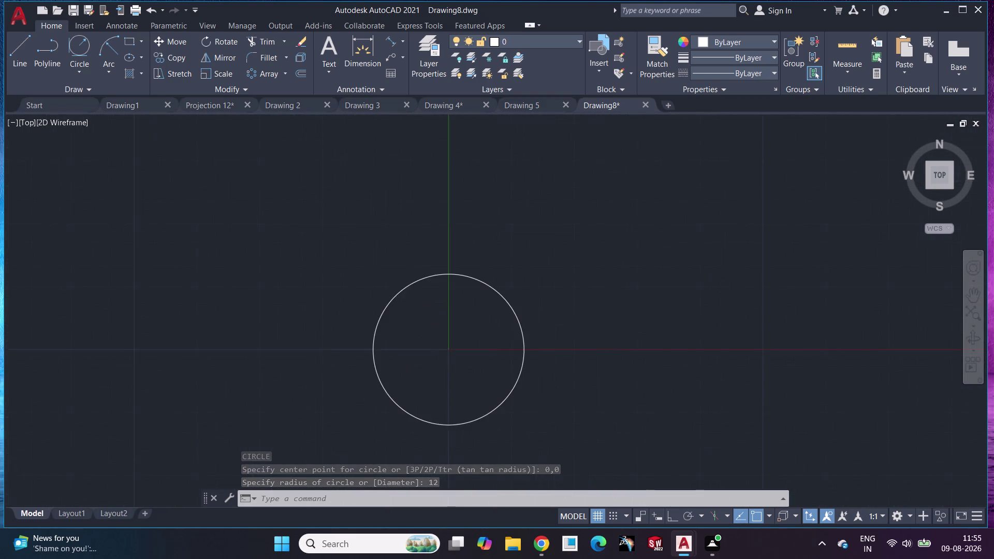
middle_drag(485, 336, 420, 189)
scroll(up, 3)
middle_drag(426, 261, 496, 336)
scroll(down, 3)
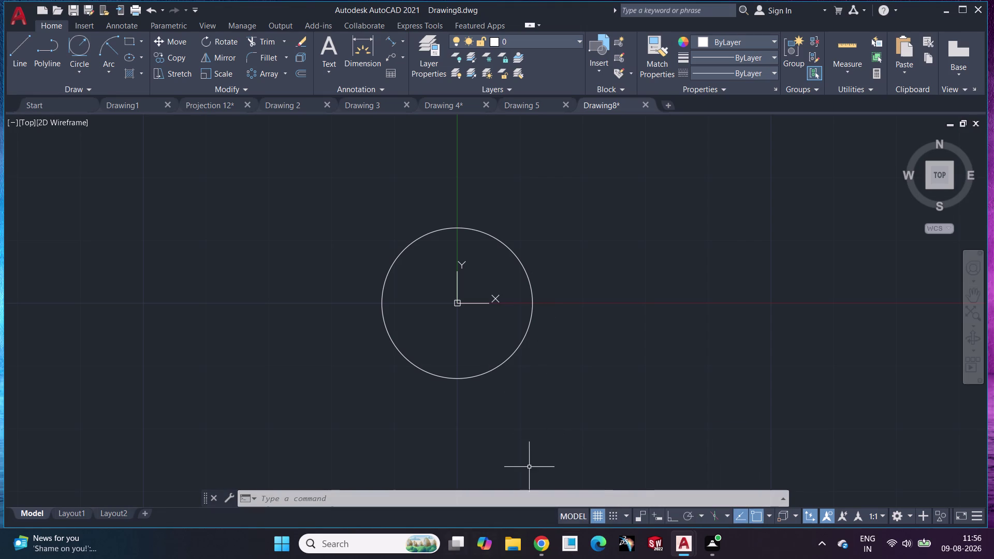
Switch to Drawing 4 and select the upper inner arc.
click(536, 102)
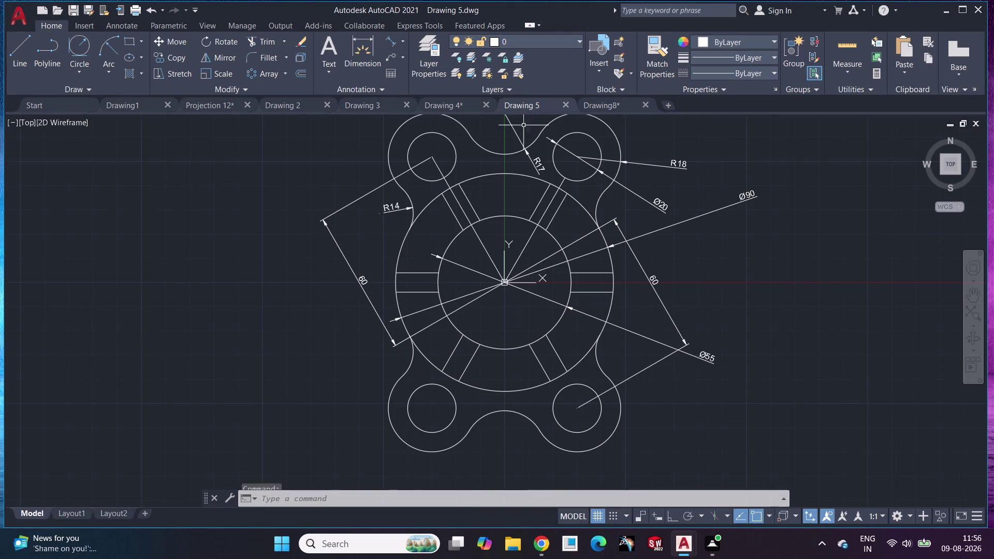
click(443, 105)
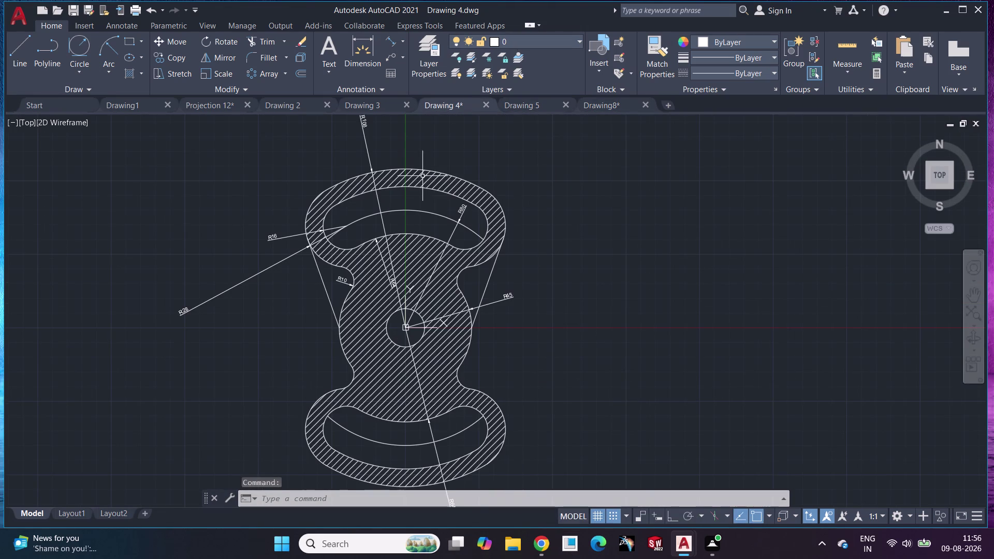
click(428, 211)
right_click(428, 211)
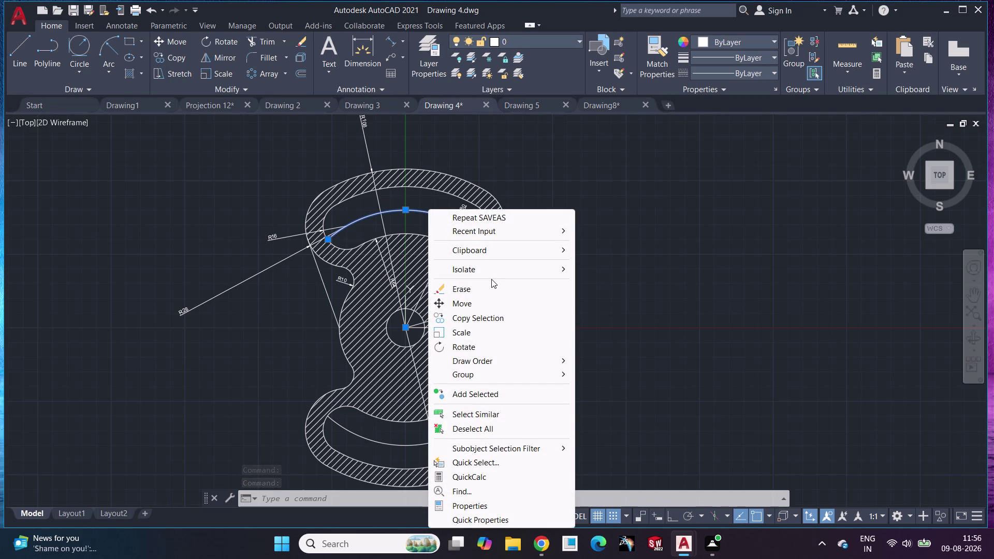
click(269, 303)
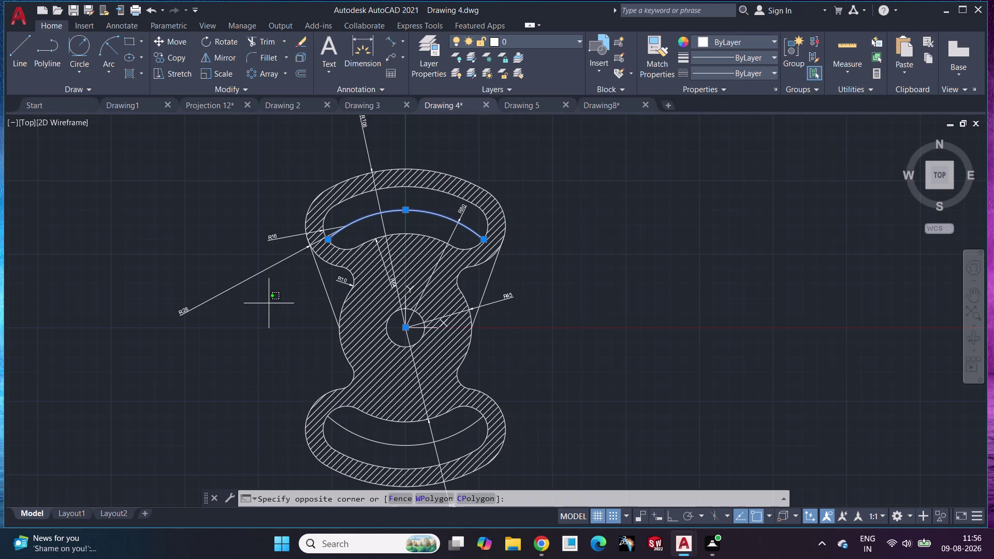
key(Escape)
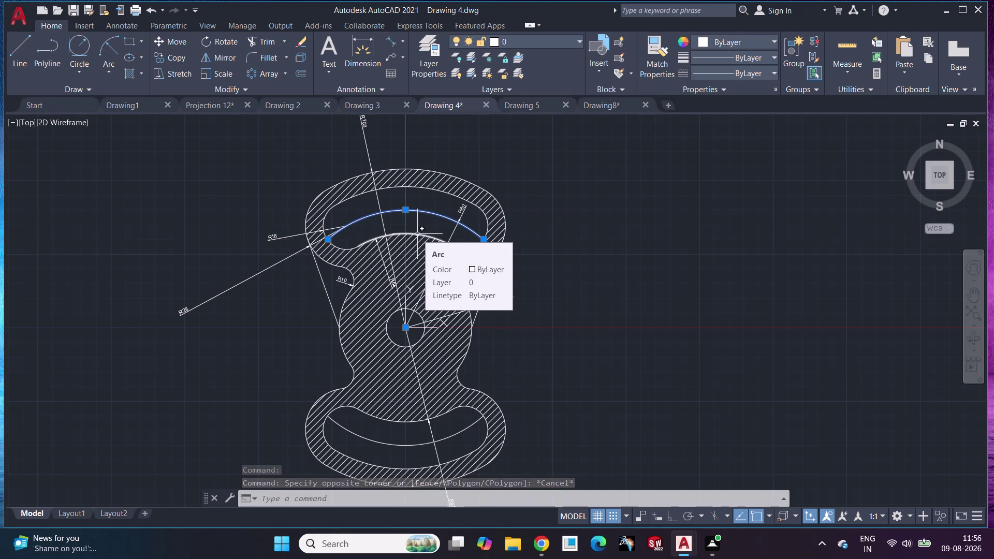
Bring up the loadable linetypes via the Properties linetype list's Other option.
click(773, 57)
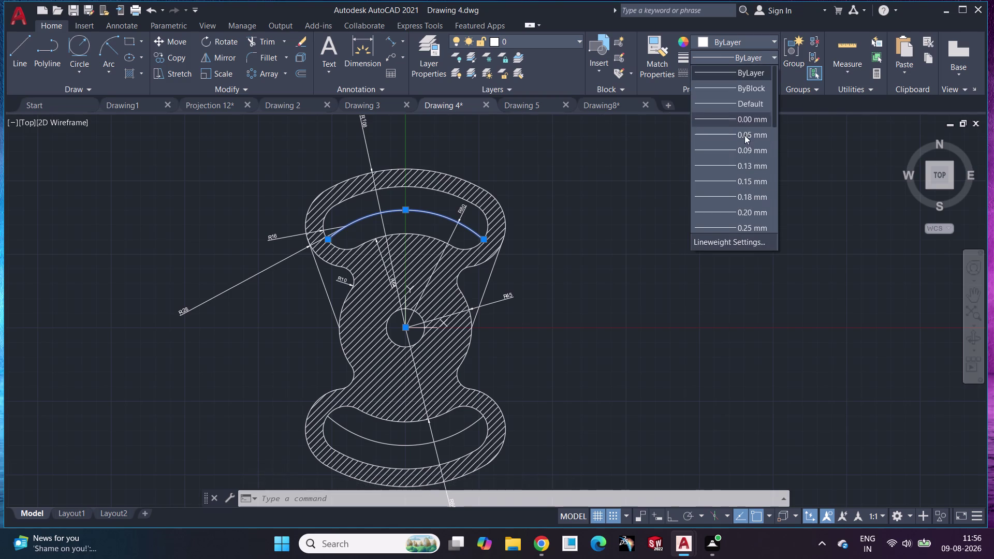
click(792, 142)
click(776, 75)
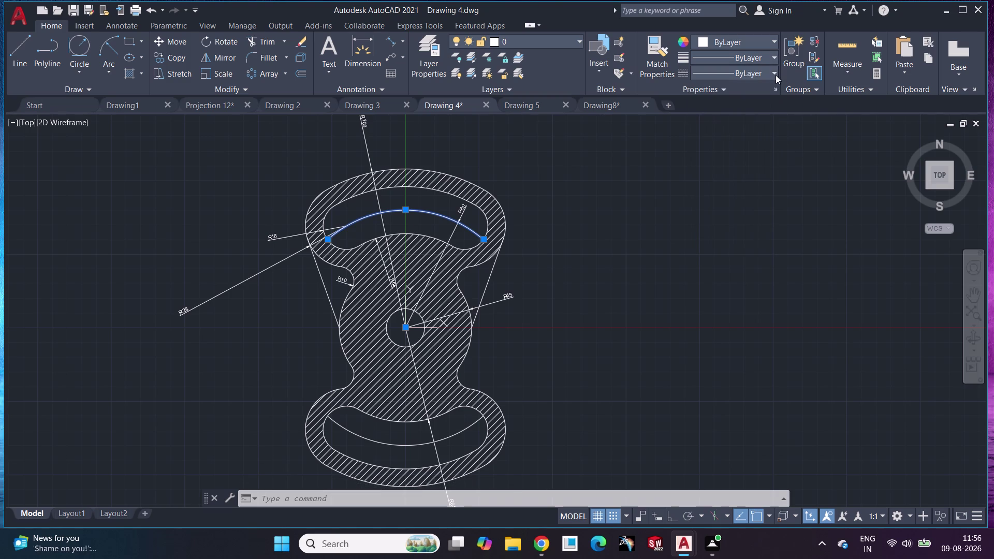
click(705, 134)
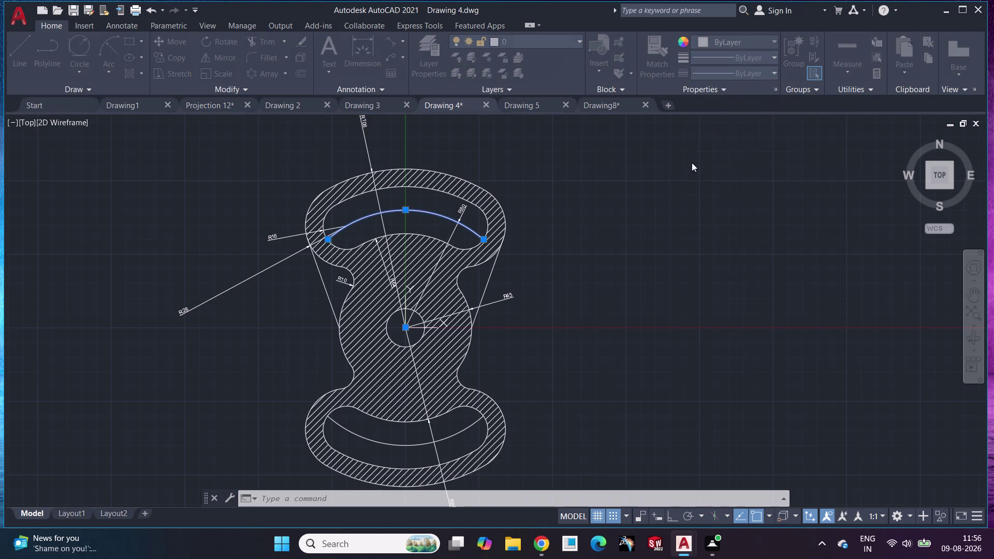
click(600, 167)
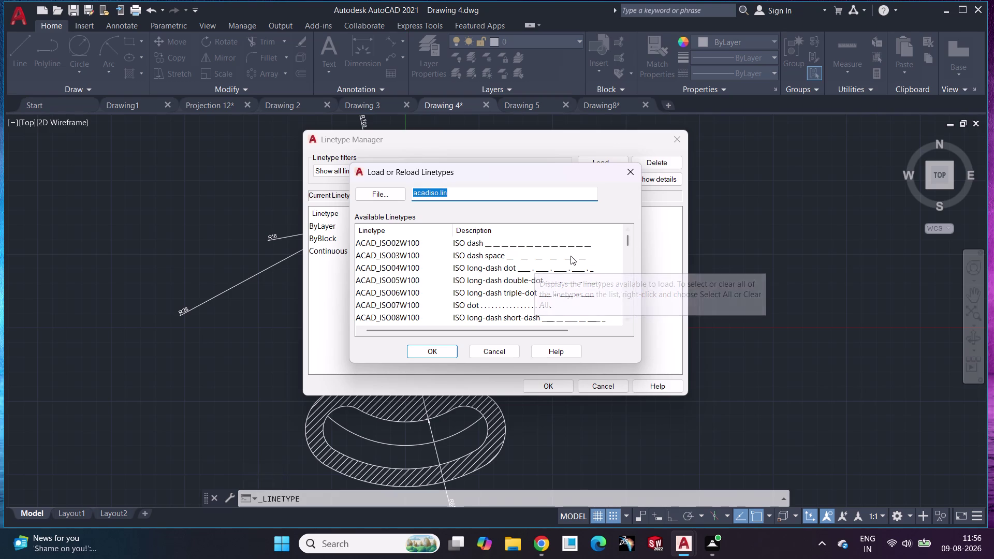
Load the ACAD_ISO03W100 dash space linetype and close the linetype manager.
click(543, 250)
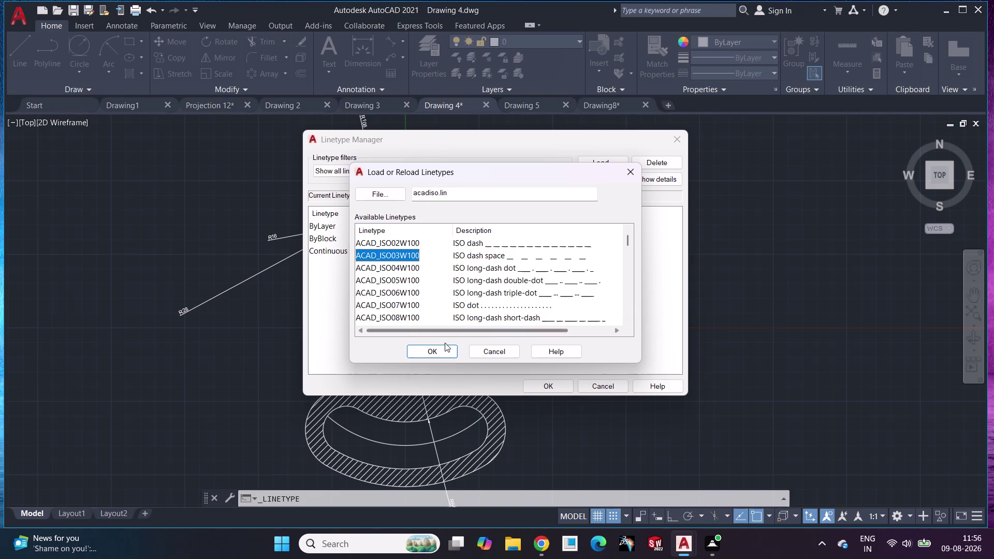
click(441, 348)
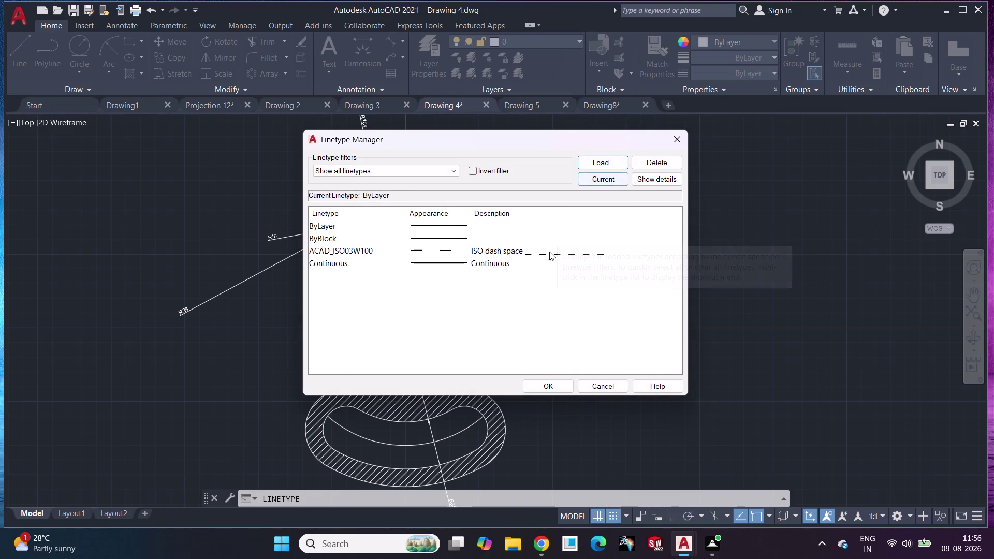
click(541, 252)
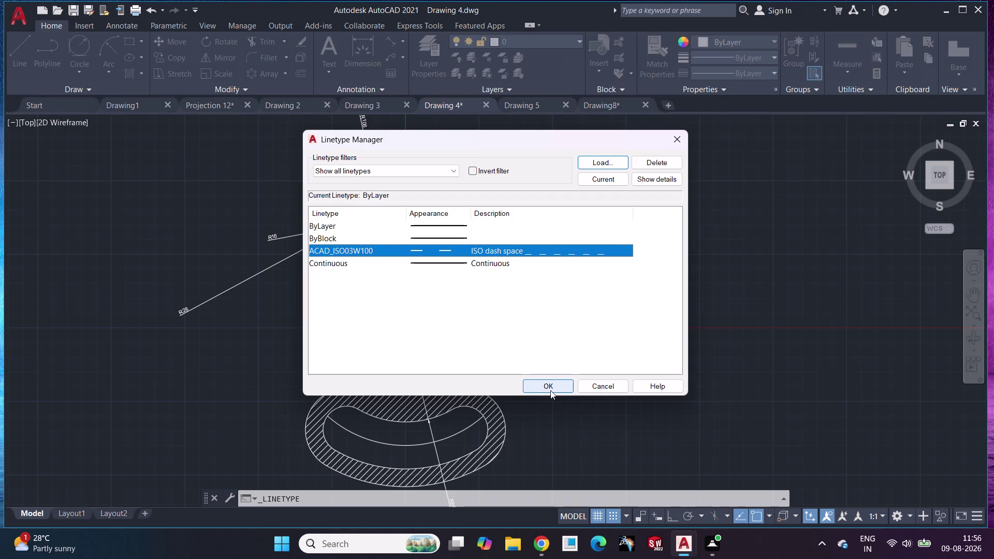
click(552, 390)
click(443, 217)
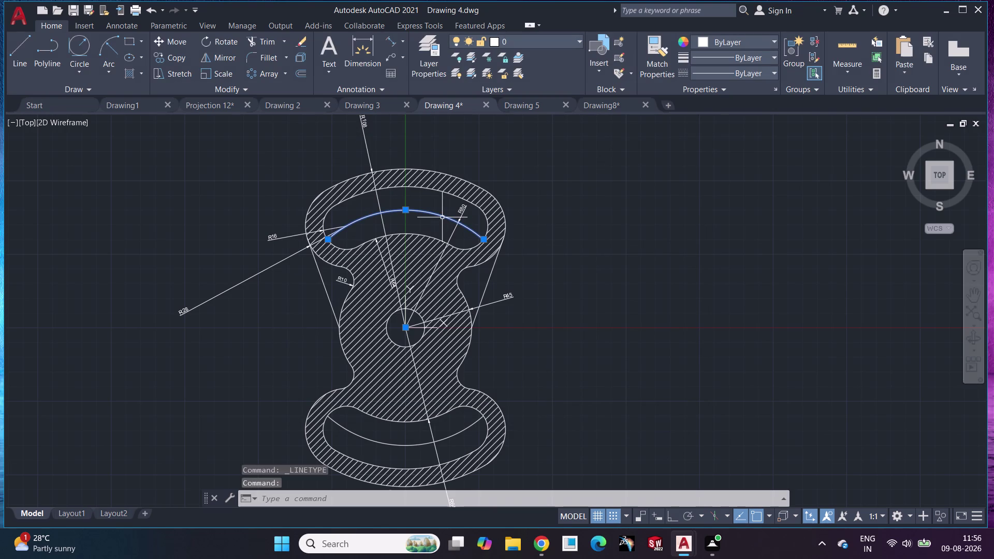
Erase the upper inner arc and make ACAD_ISO03W100 the current linetype.
key(Delete)
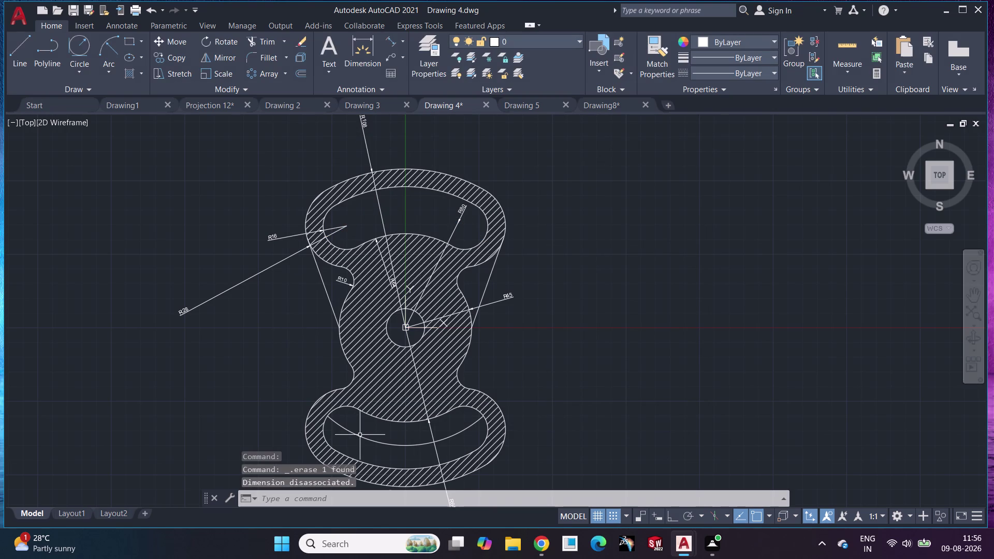
click(361, 437)
key(Delete)
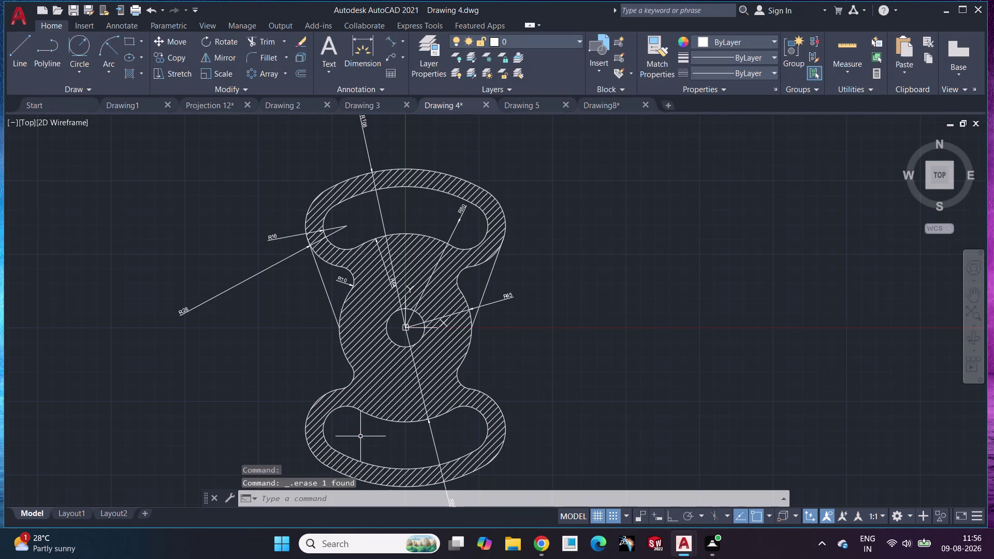
click(769, 66)
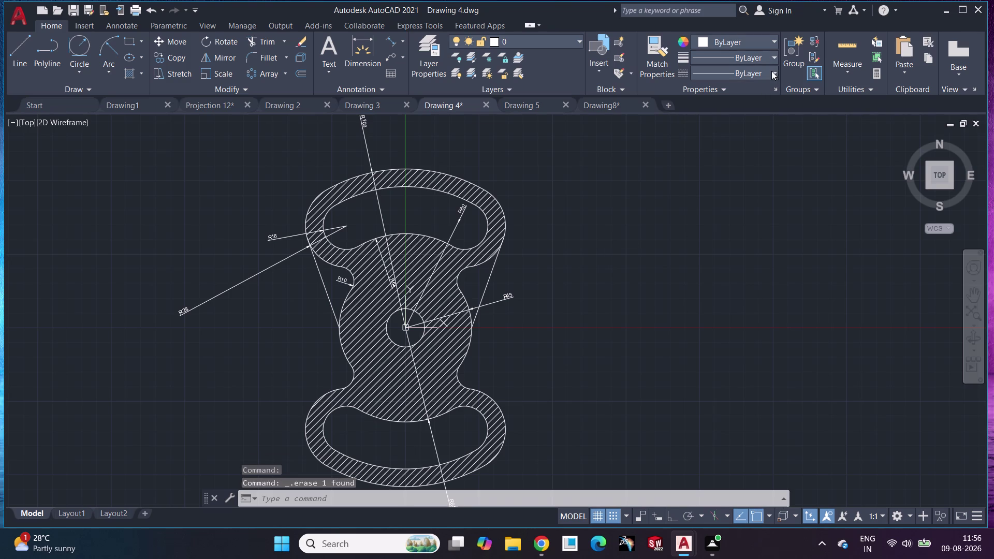
click(771, 71)
click(766, 112)
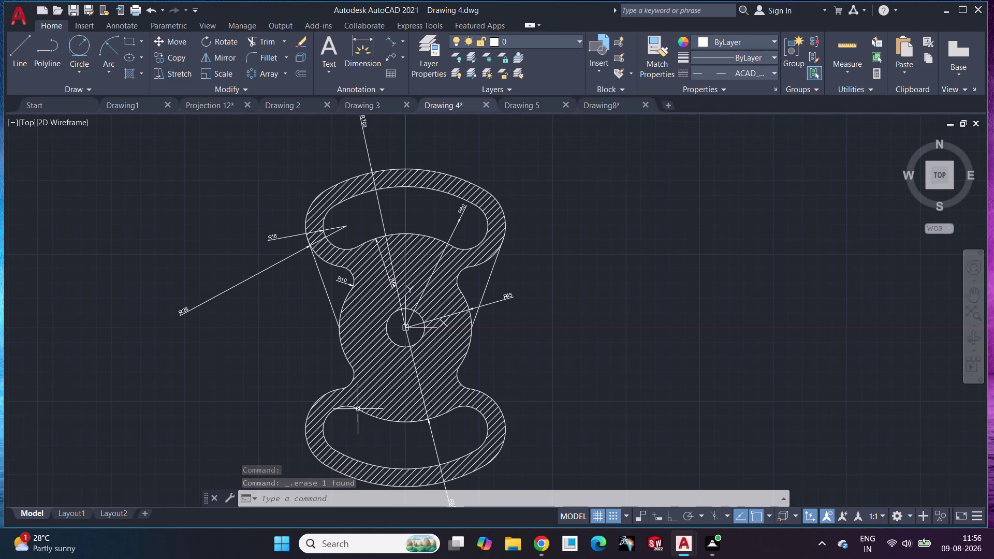
Draw a radius 80 circle centred on the central hole.
click(85, 75)
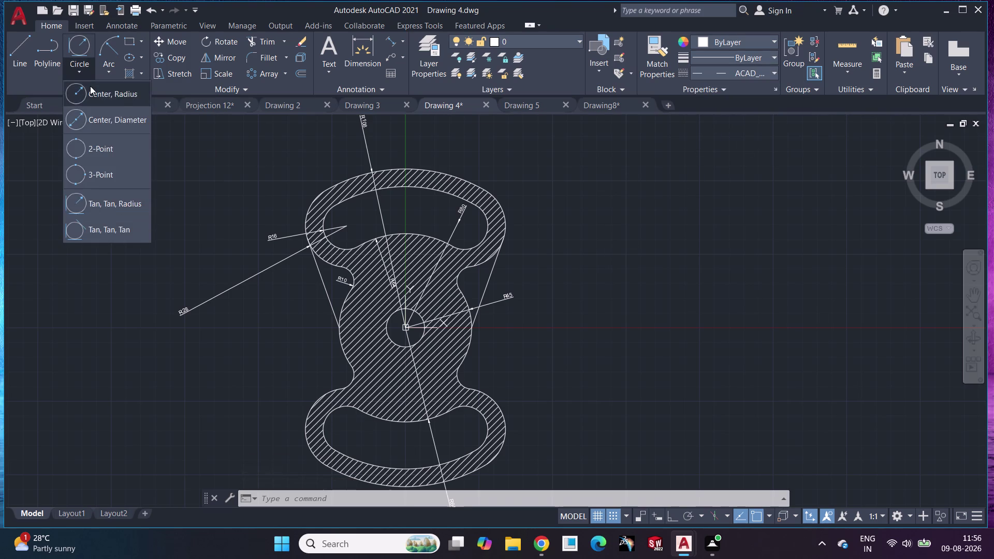
click(90, 85)
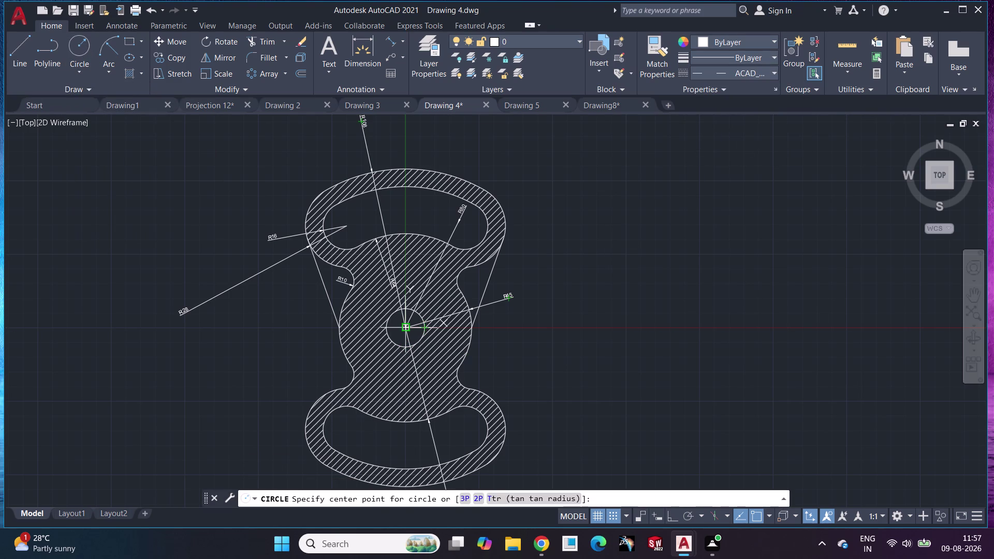
click(402, 323)
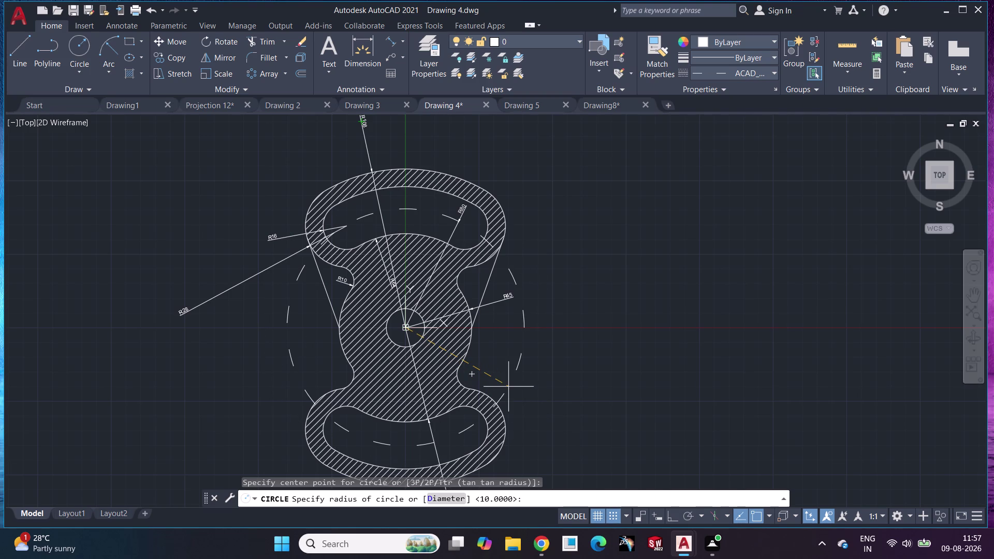
text(80)
key(Return)
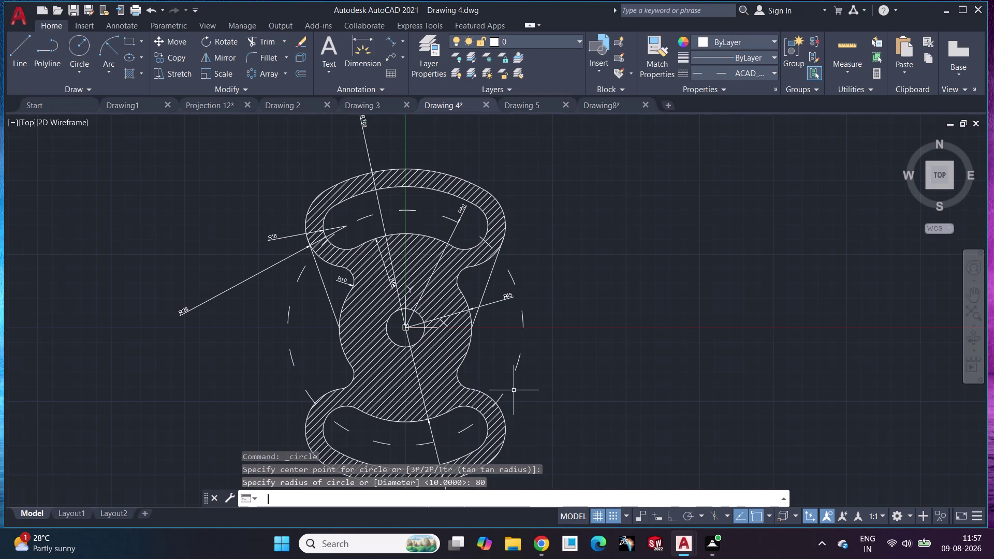
click(666, 299)
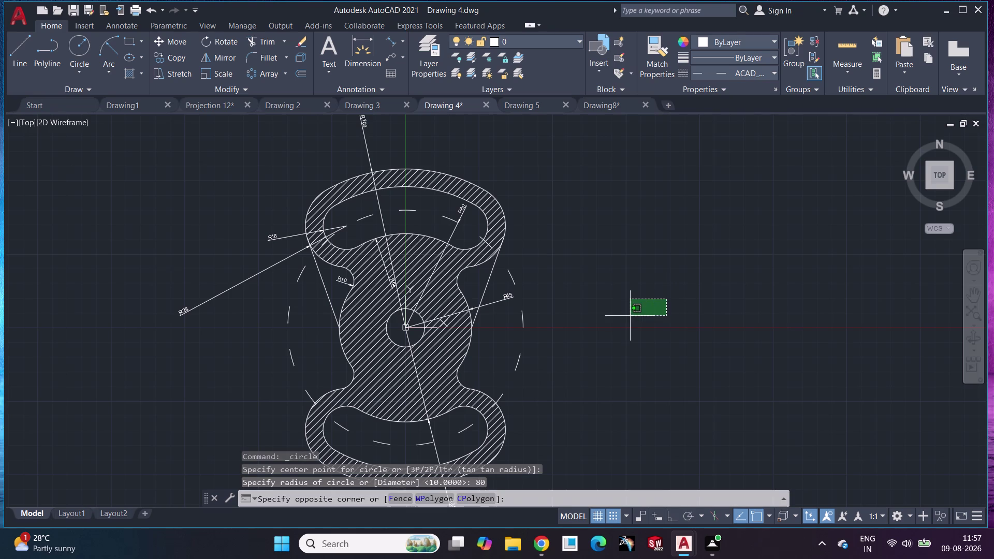
key(Escape)
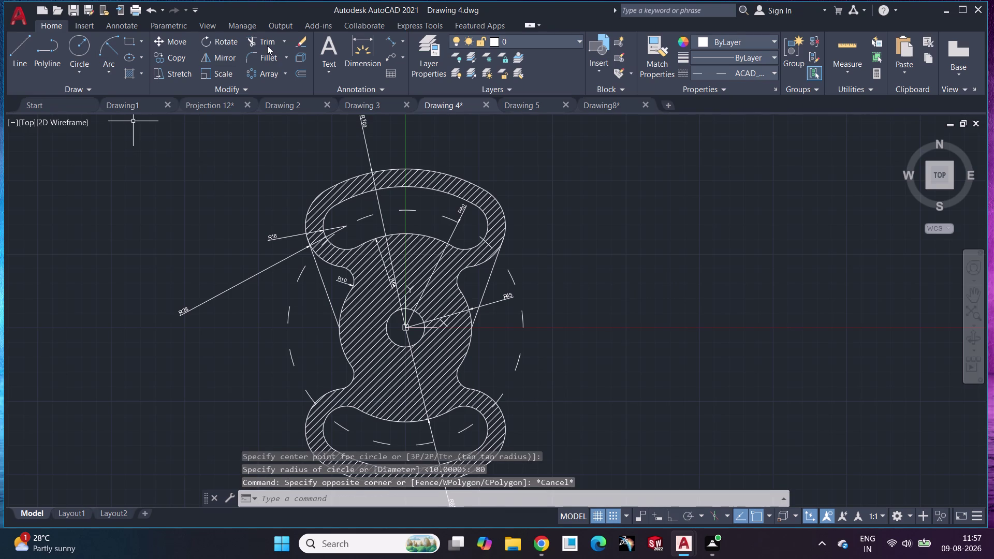
click(267, 46)
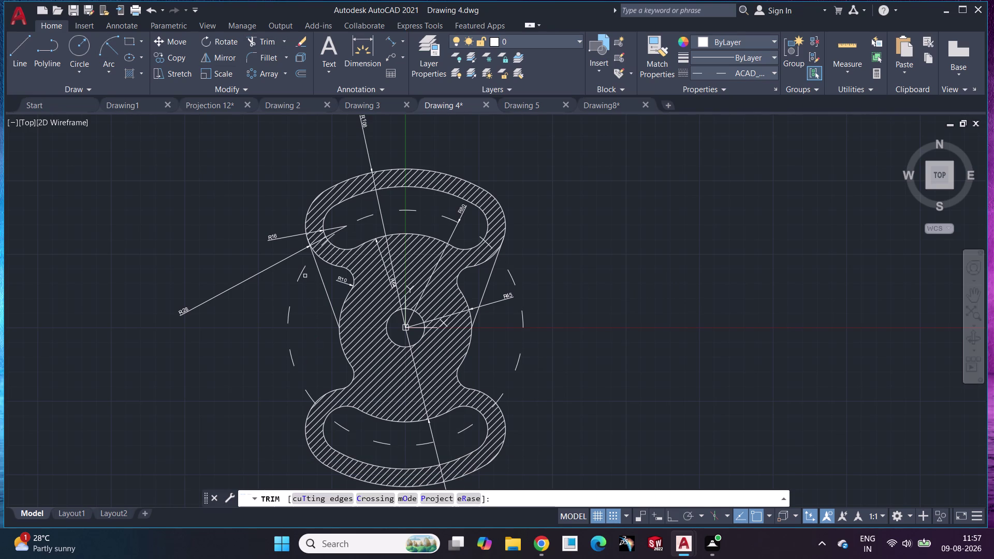
click(302, 274)
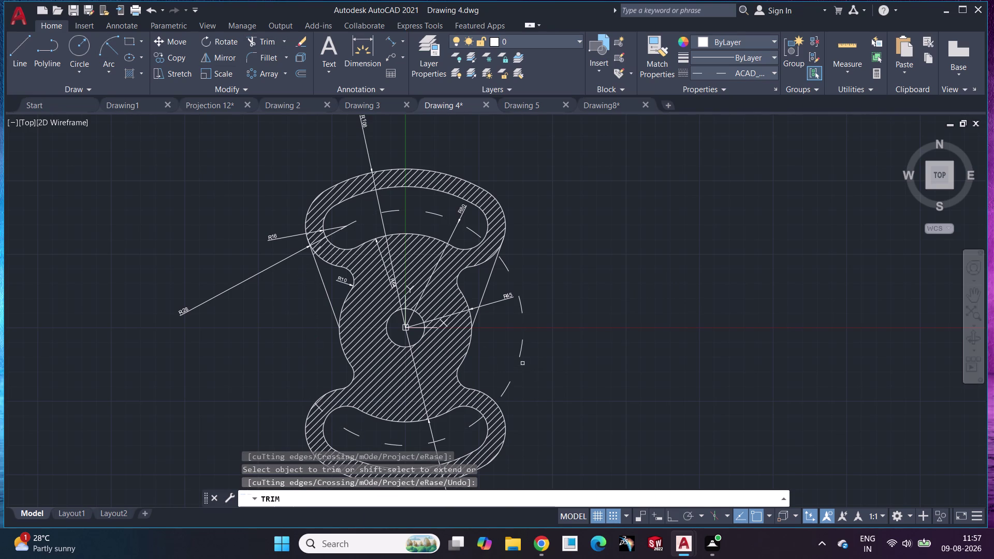
click(522, 353)
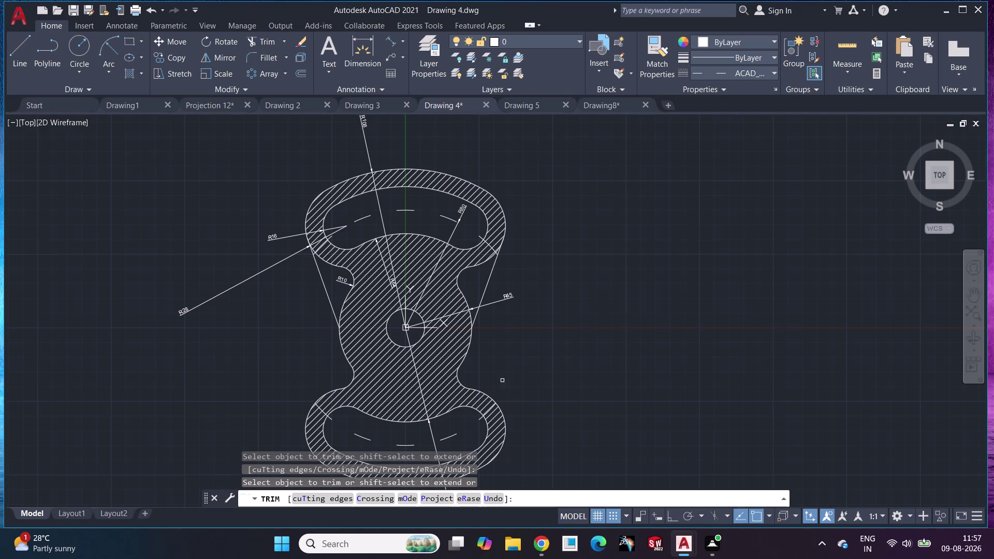
key(ctrl+z)
key(ctrl+z)
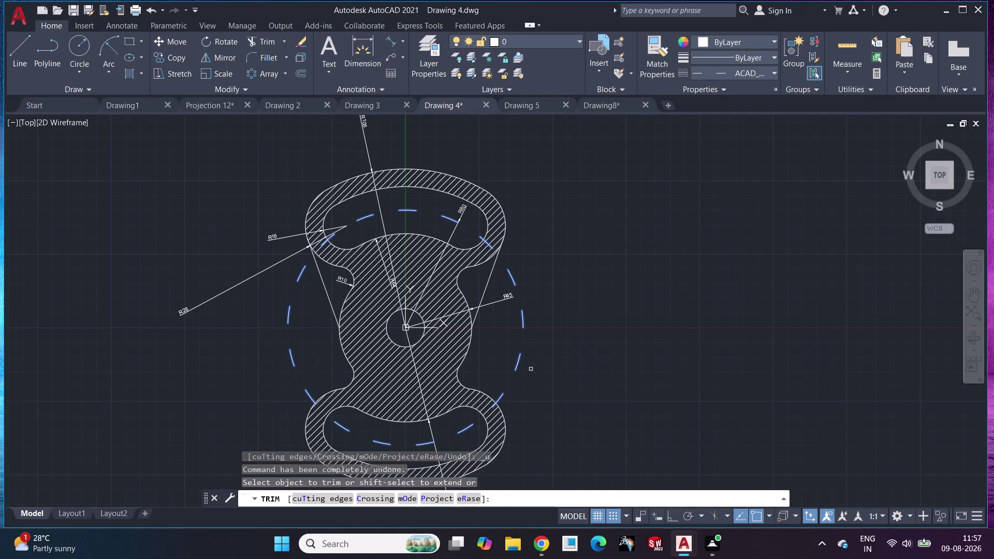
key(ctrl+z)
key(ctrl+z)
key(Escape)
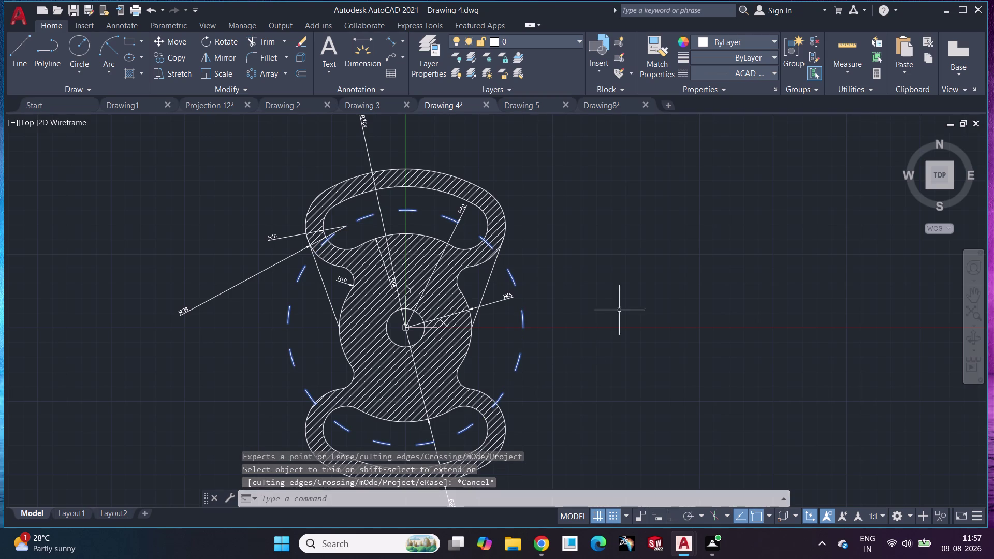
click(776, 70)
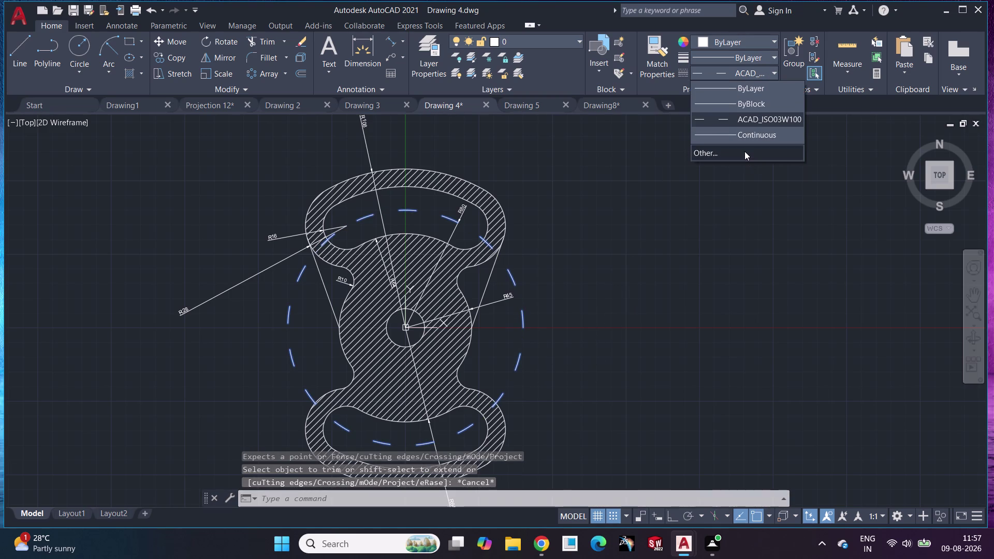
Load the ACAD_ISO08W100 long-dash short-dash linetype through the Linetype Manager.
click(745, 151)
click(606, 161)
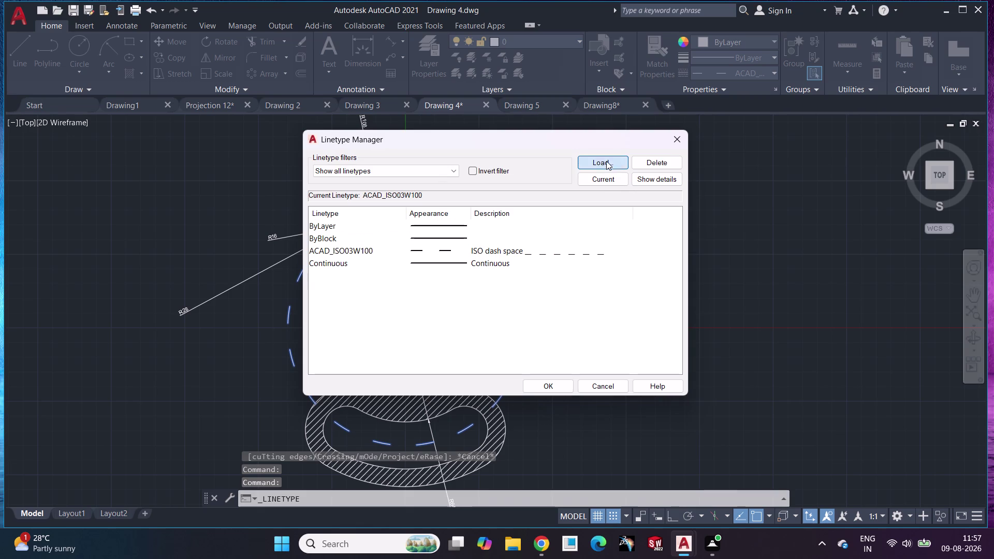
scroll(down, 3)
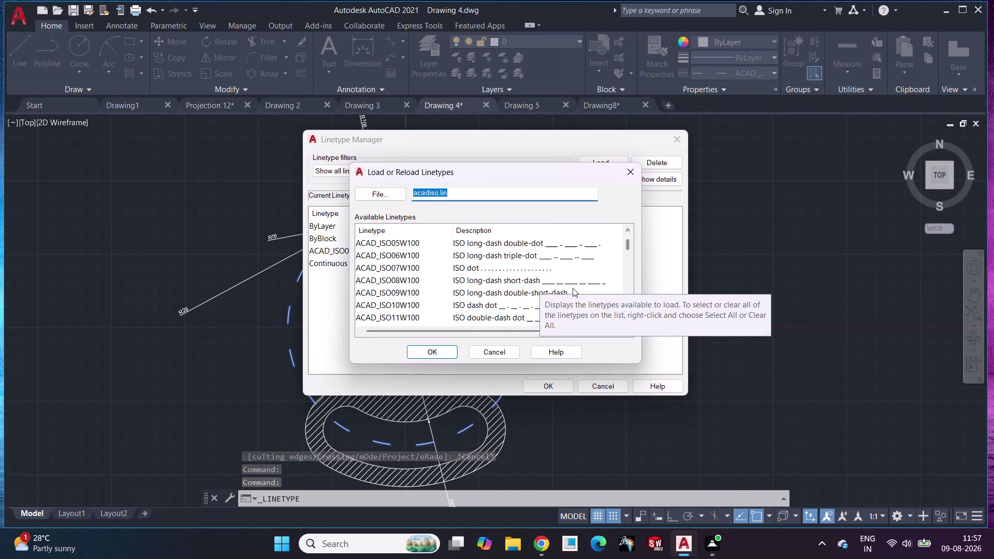
scroll(down, 3)
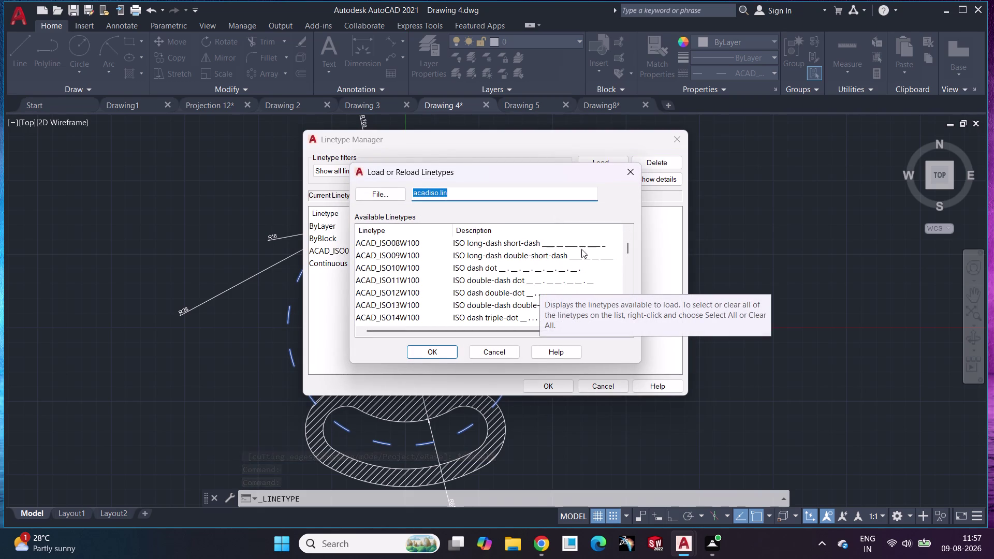
click(581, 247)
click(436, 358)
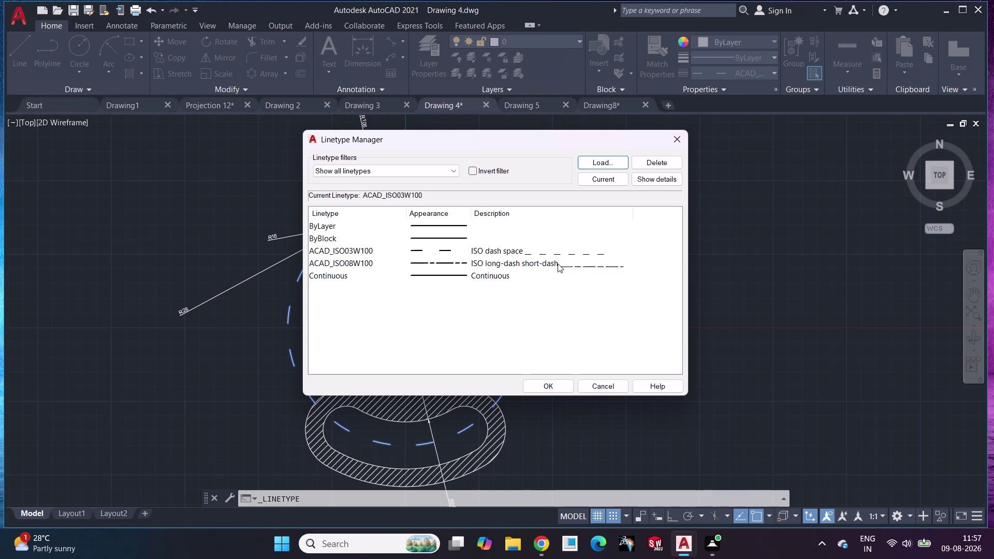
click(557, 264)
click(554, 384)
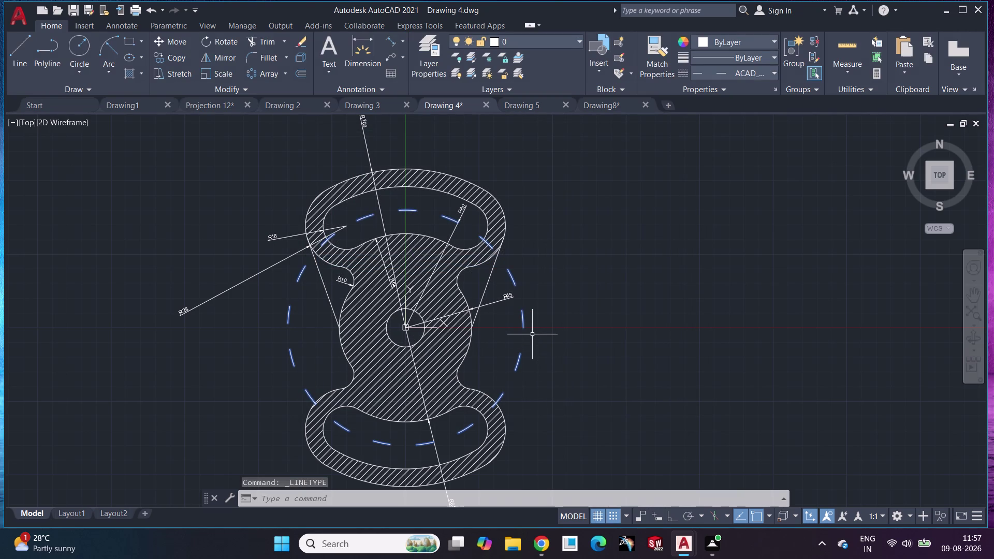
Erase the dashed circle around the lever.
key(Delete)
key(Escape)
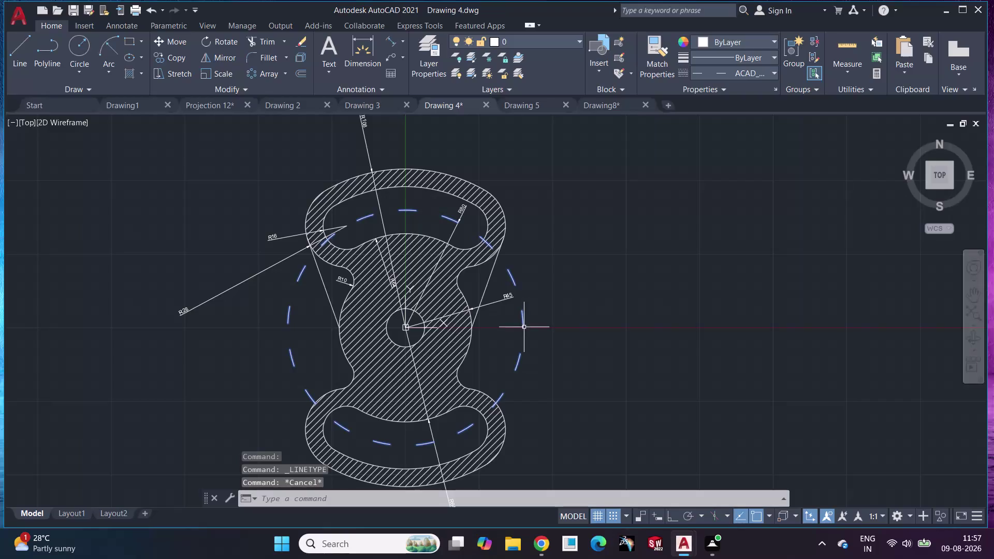
click(523, 327)
key(Delete)
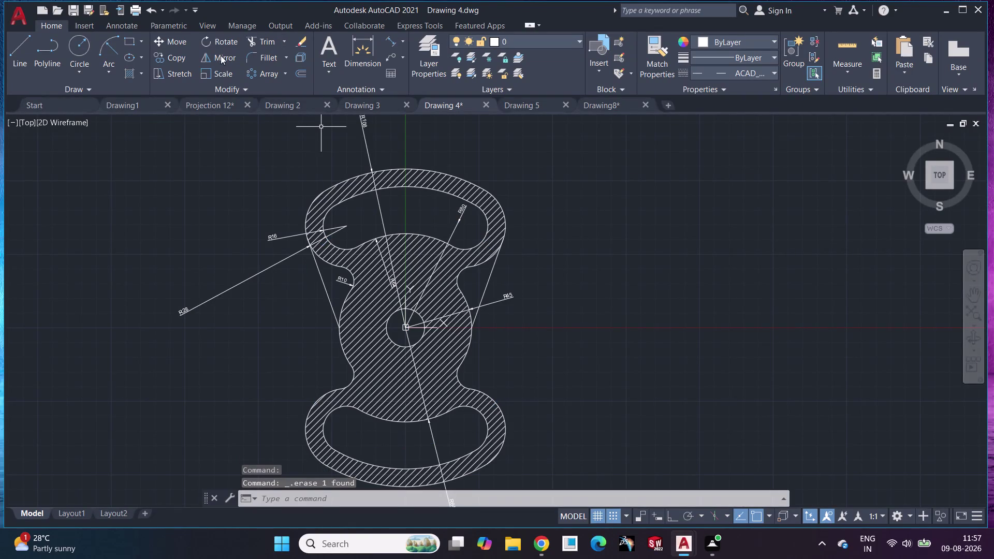
click(83, 43)
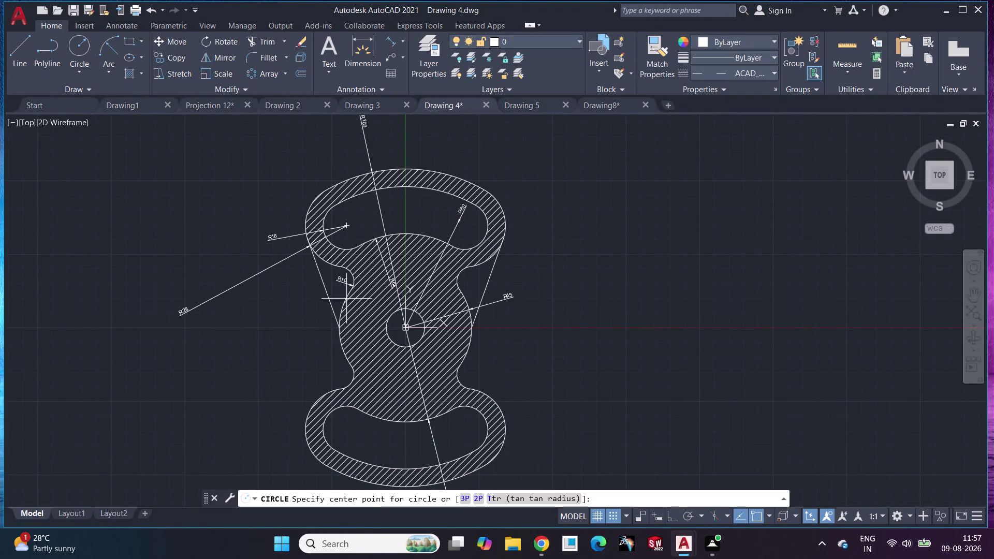
click(406, 333)
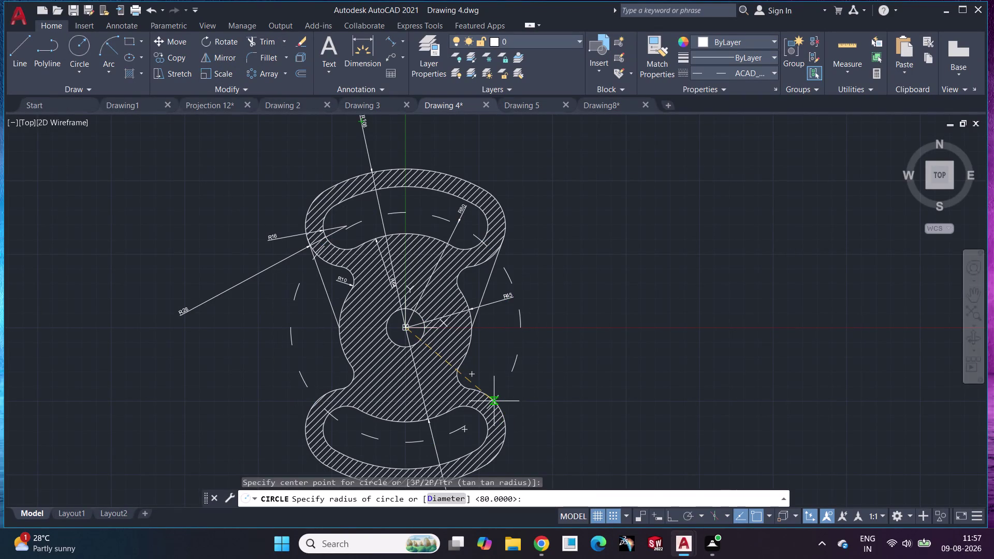
key(Escape)
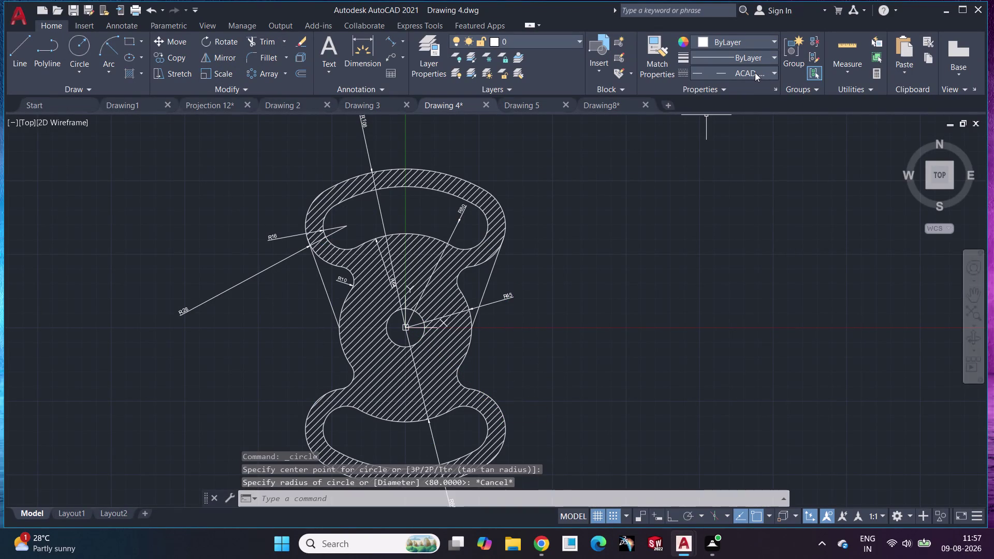
Make ACAD_ISO08W100 current and draw a radius-80 circle on the central hole.
click(763, 71)
click(753, 130)
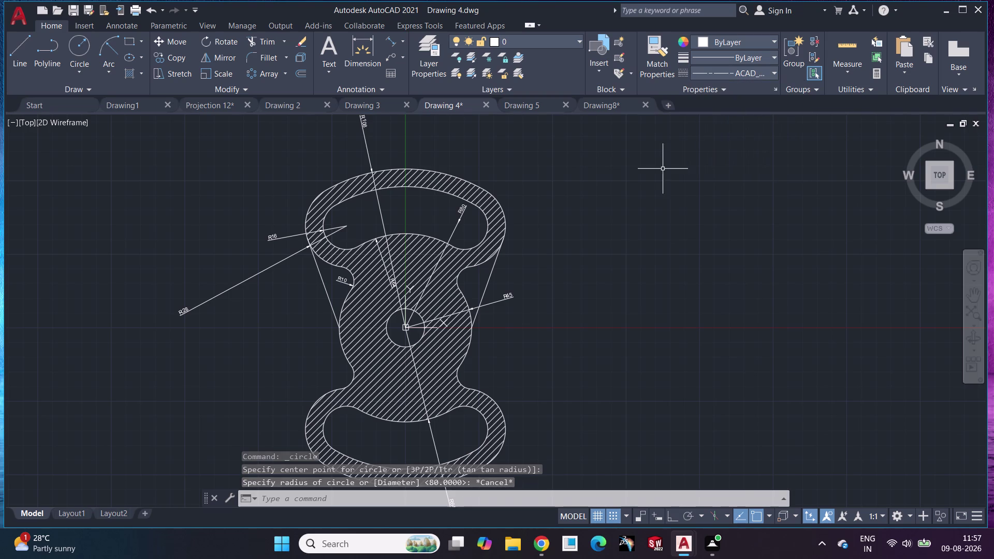
click(80, 43)
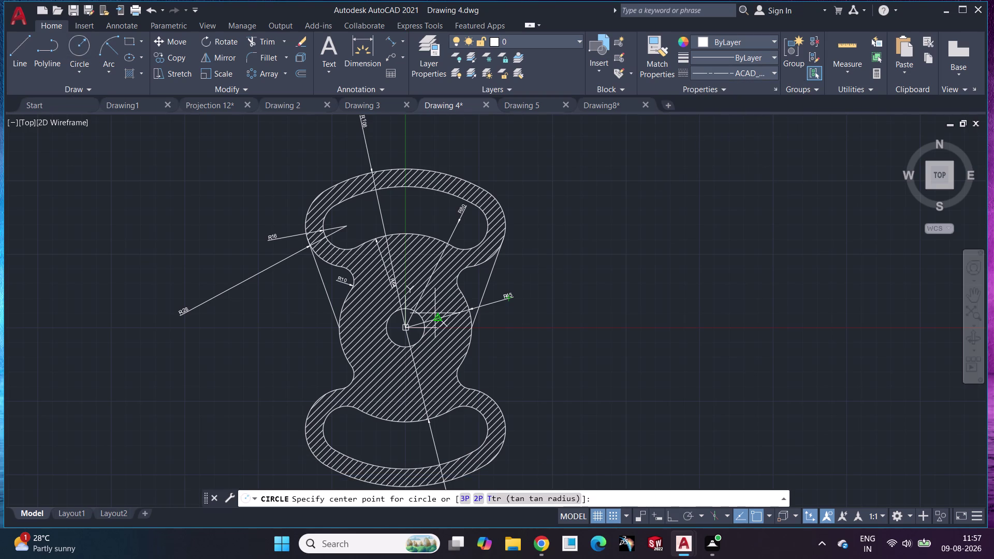
click(403, 330)
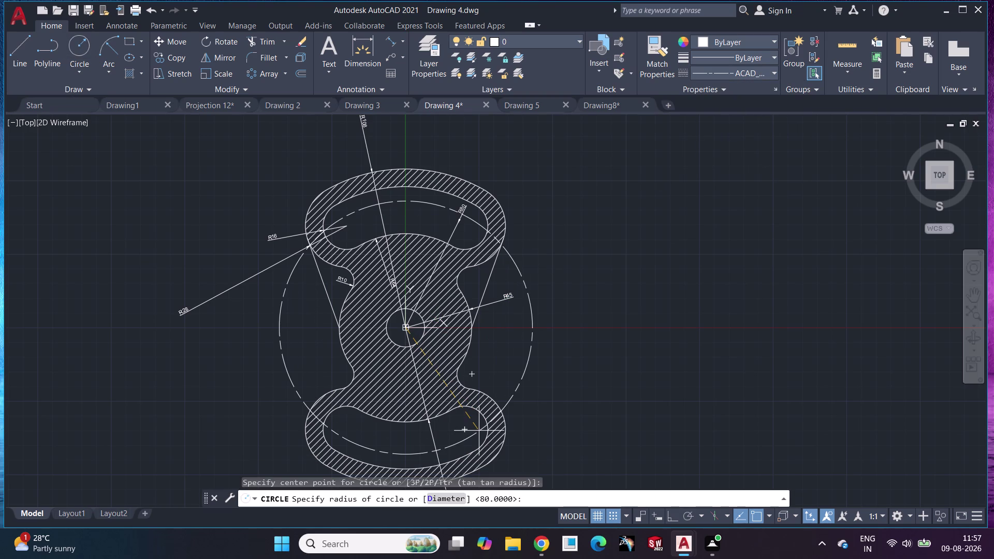
key(8)
key(0)
key(Return)
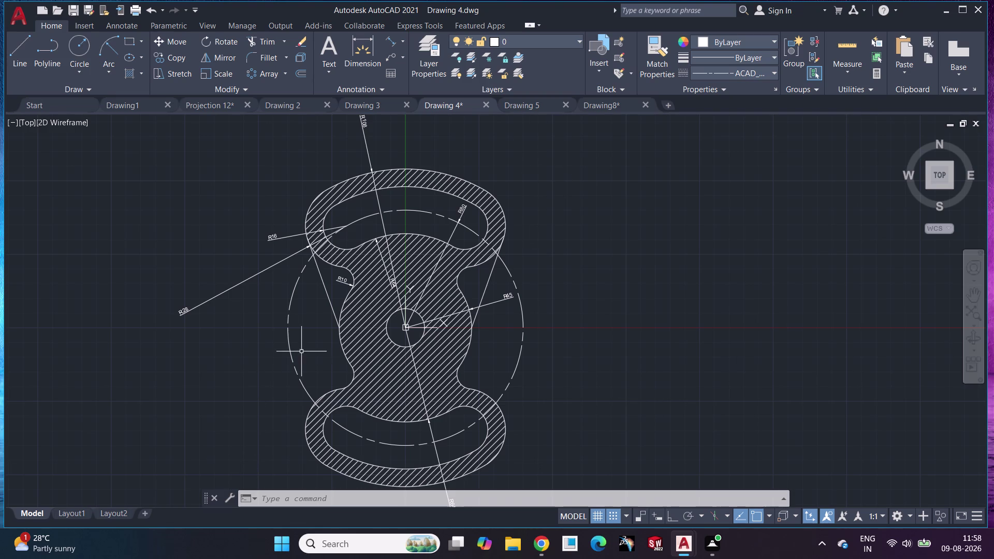
Erase the trial dash-dot circle.
click(292, 316)
key(Delete)
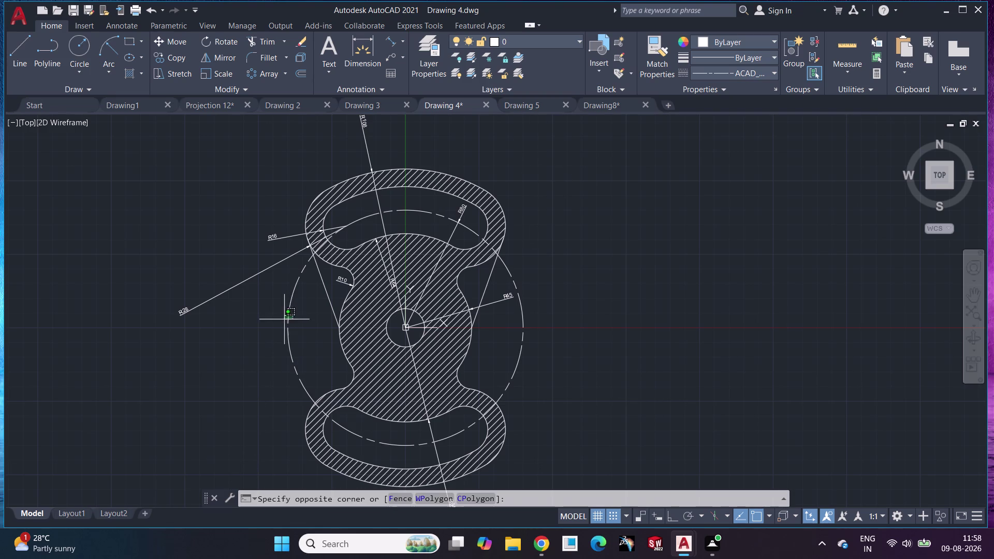
click(289, 312)
key(Delete)
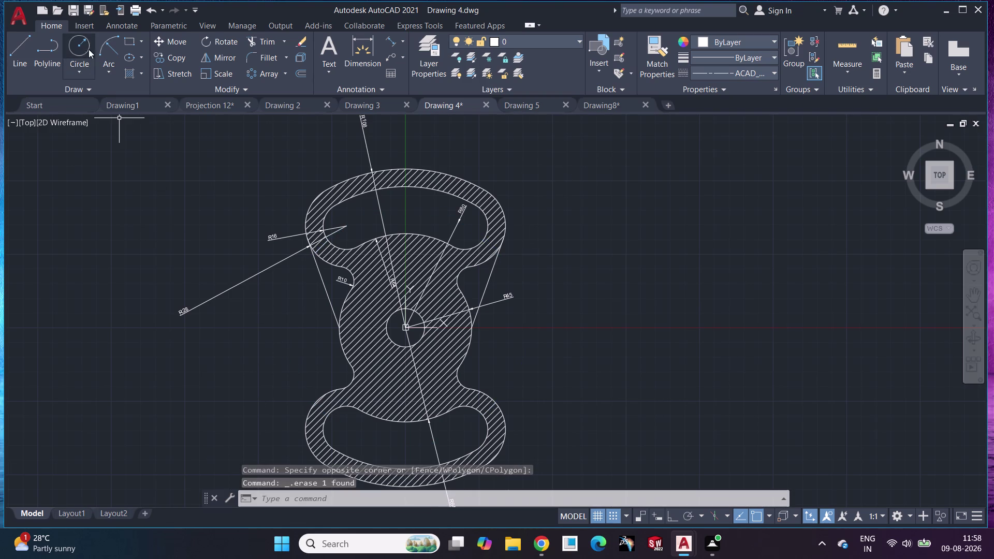
Draw a diameter-160 dash-dot circle snapped to the central hole's centre.
click(84, 72)
click(113, 121)
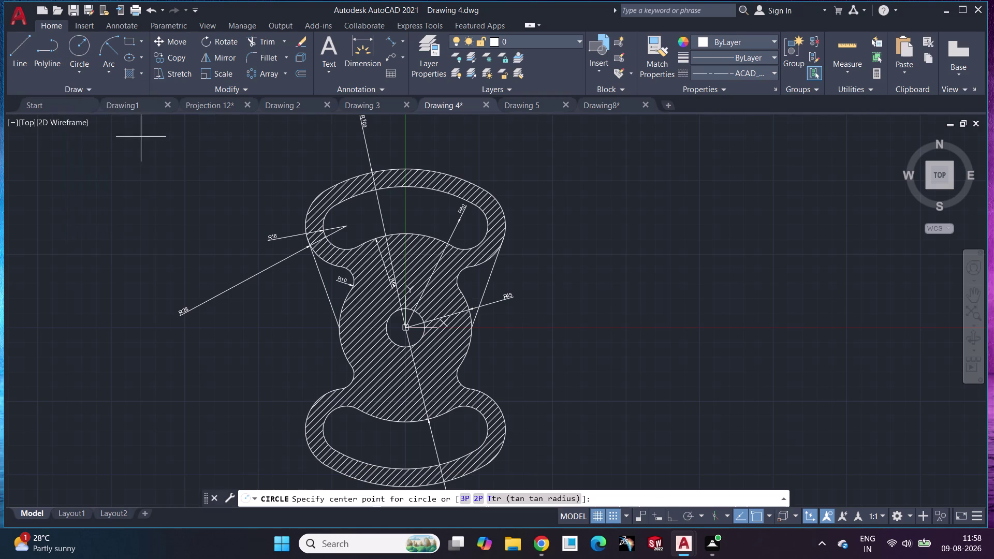
click(408, 322)
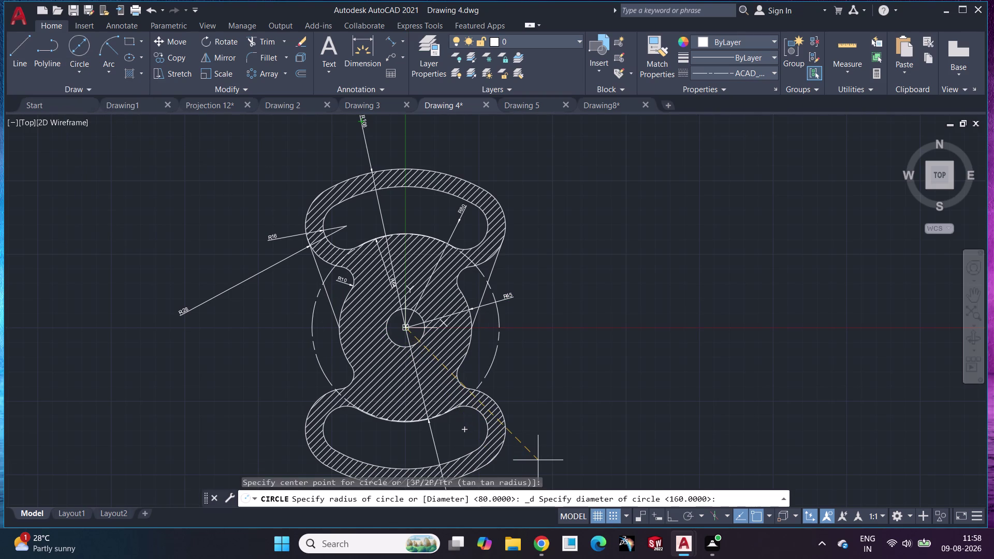
text(160)
key(Return)
click(565, 281)
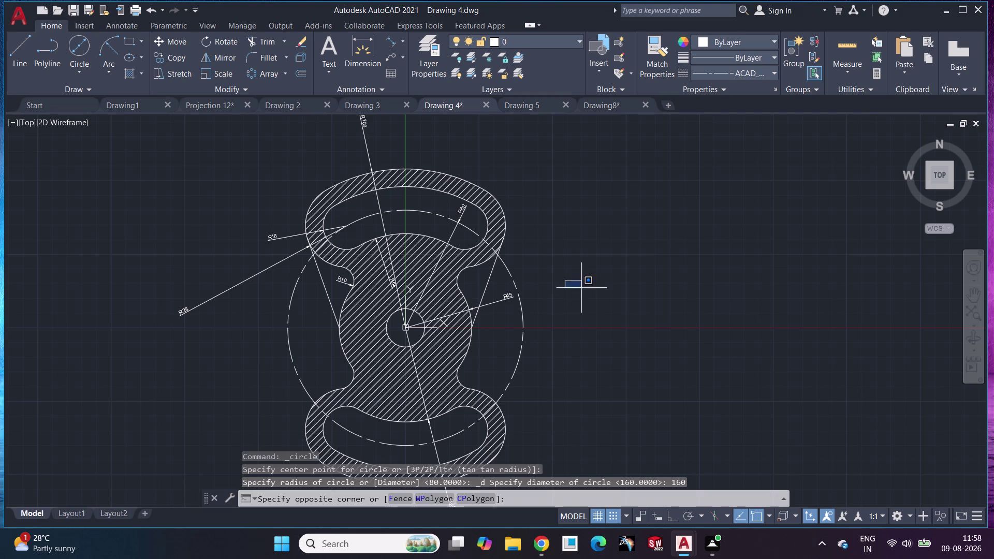
key(Escape)
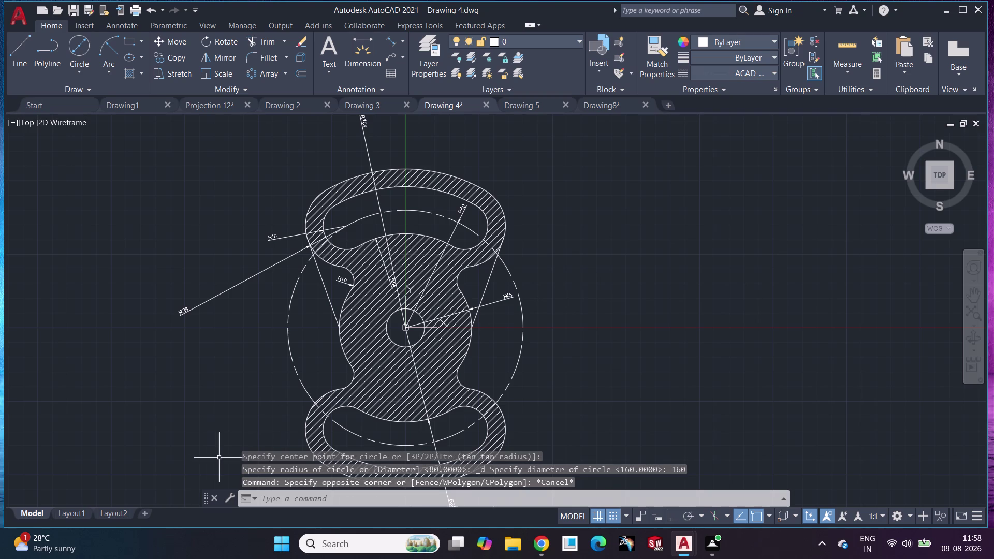
click(262, 40)
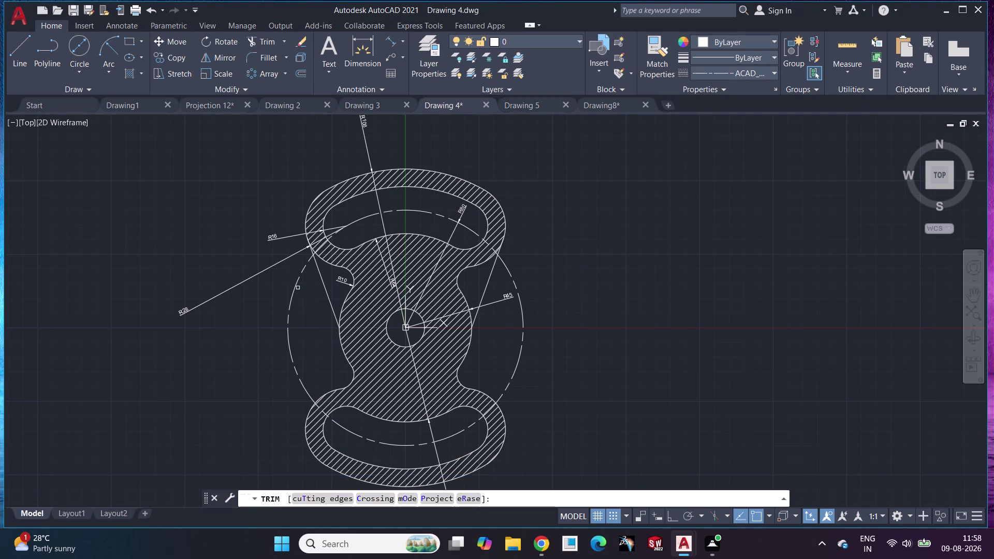
Trim the pitch circle down to arcs inside the top and bottom lugs, then save.
click(295, 284)
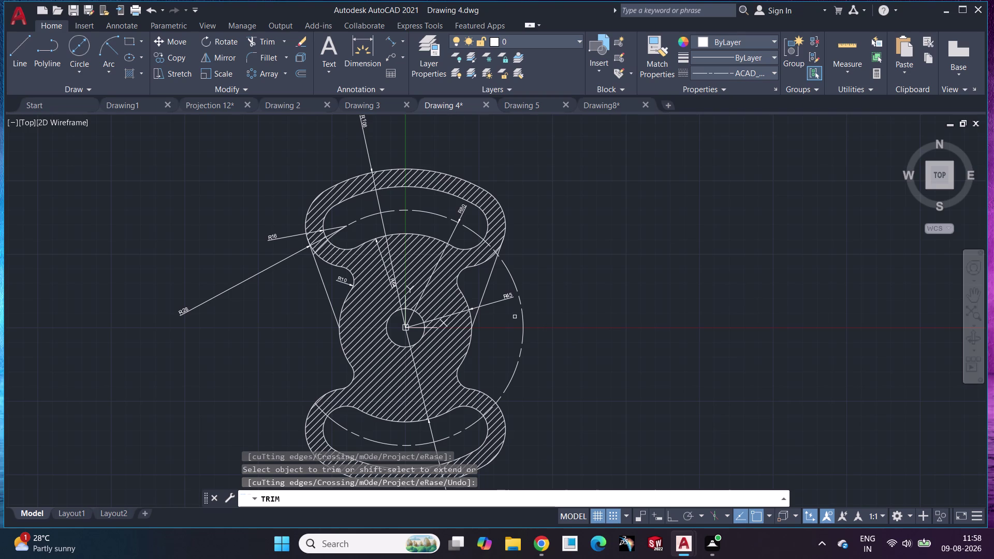
click(524, 319)
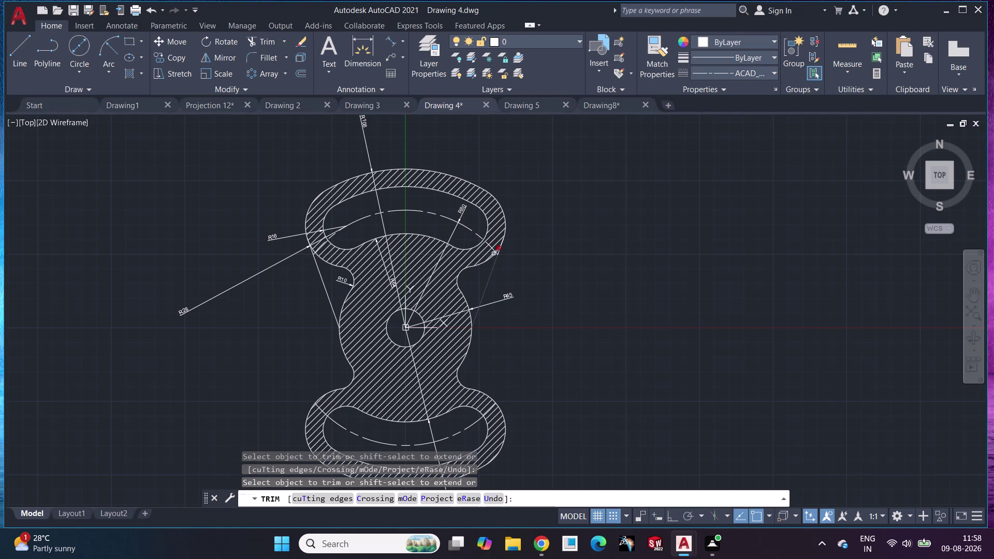
click(493, 249)
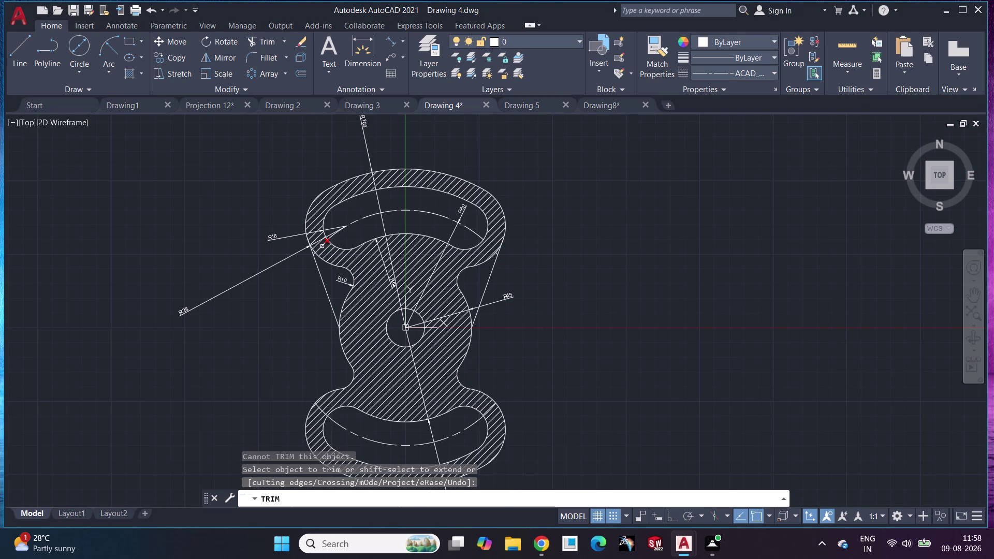
click(322, 246)
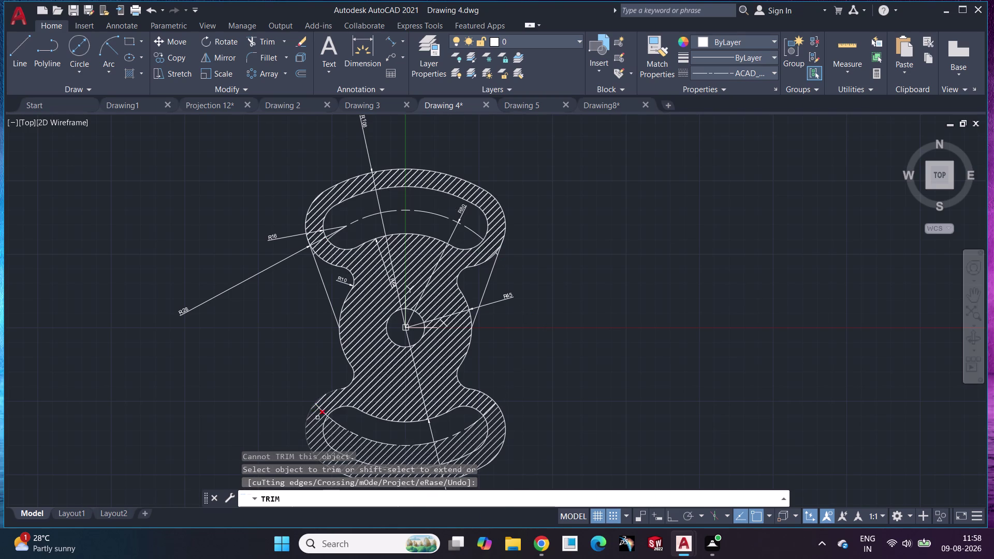
click(321, 413)
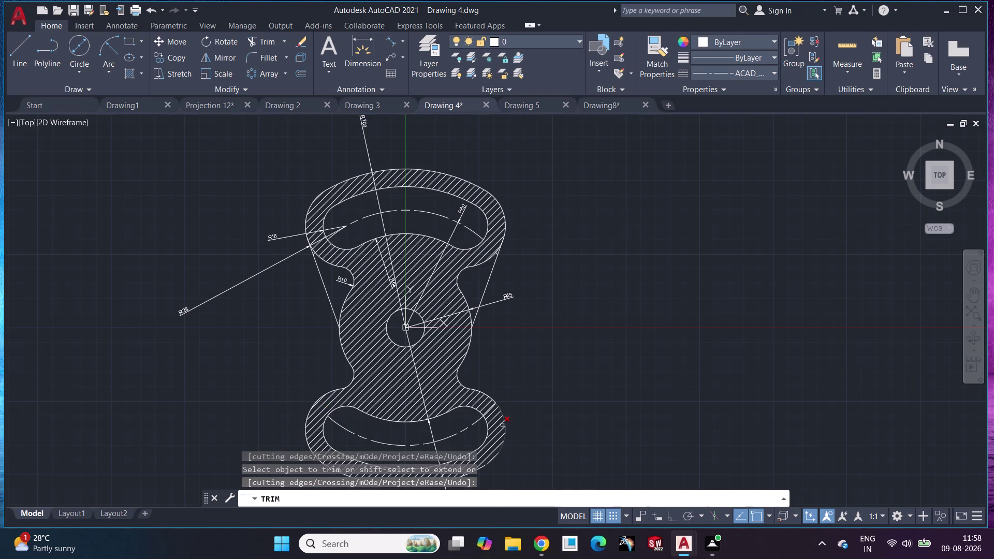
click(489, 410)
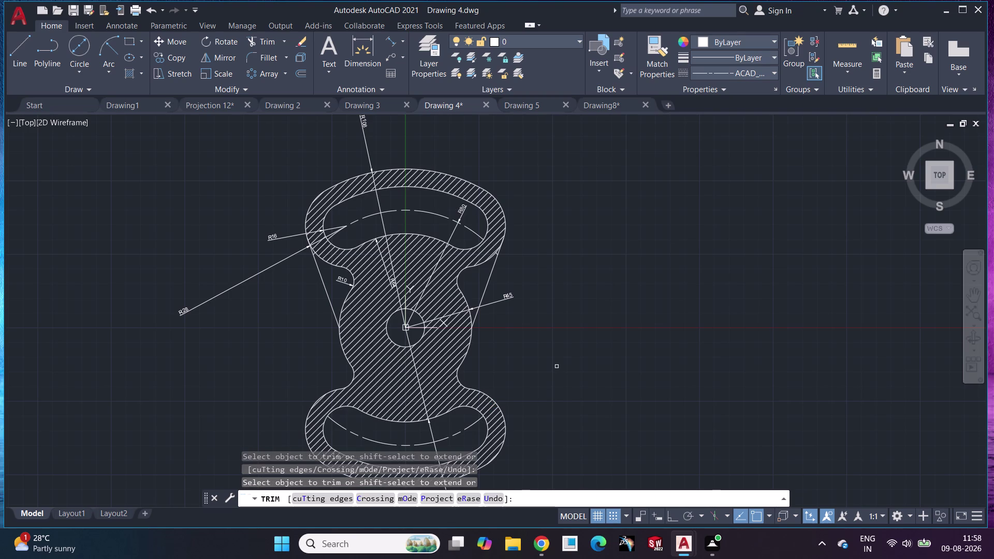
key(Escape)
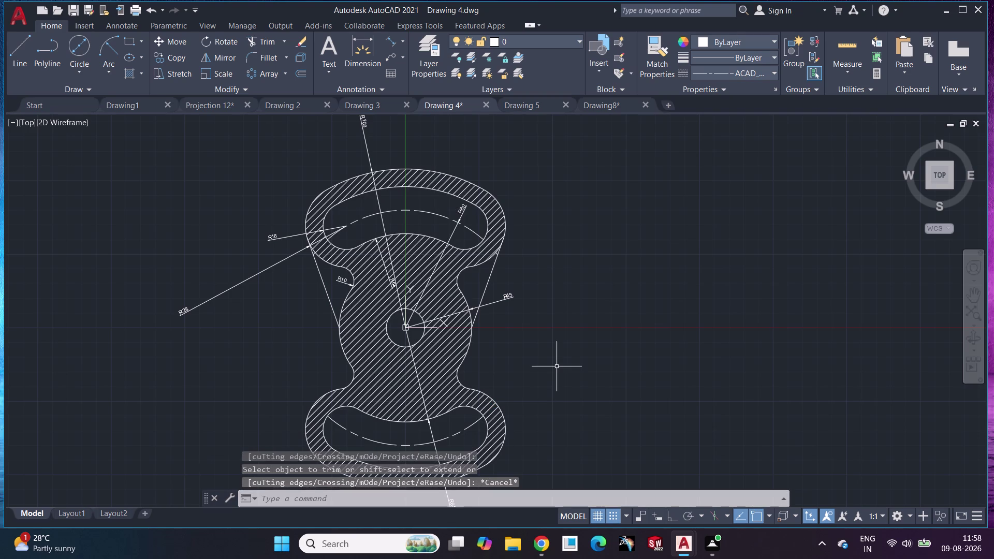
click(74, 15)
click(365, 105)
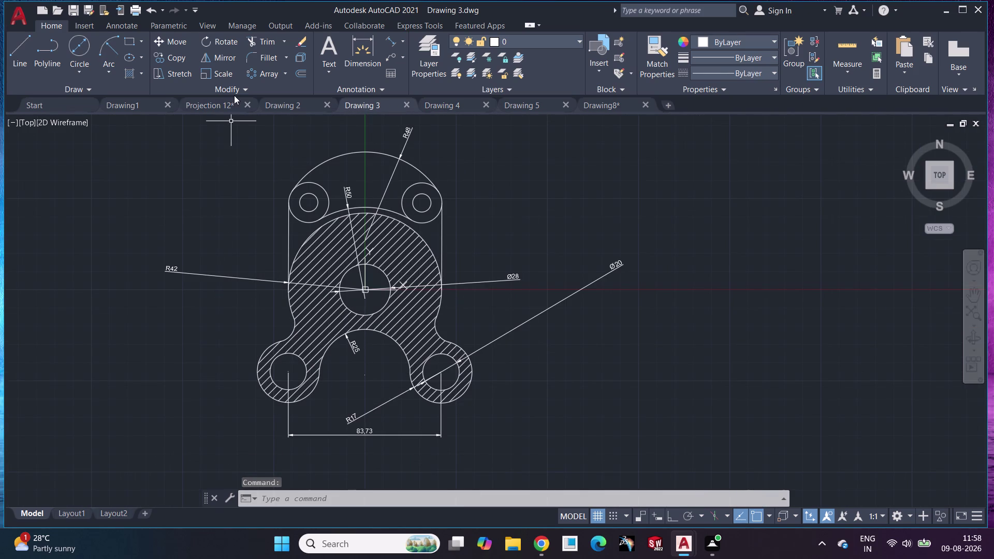
Browse Drawings 2, 1, 5 and 3, then return to Drawing8.
click(290, 102)
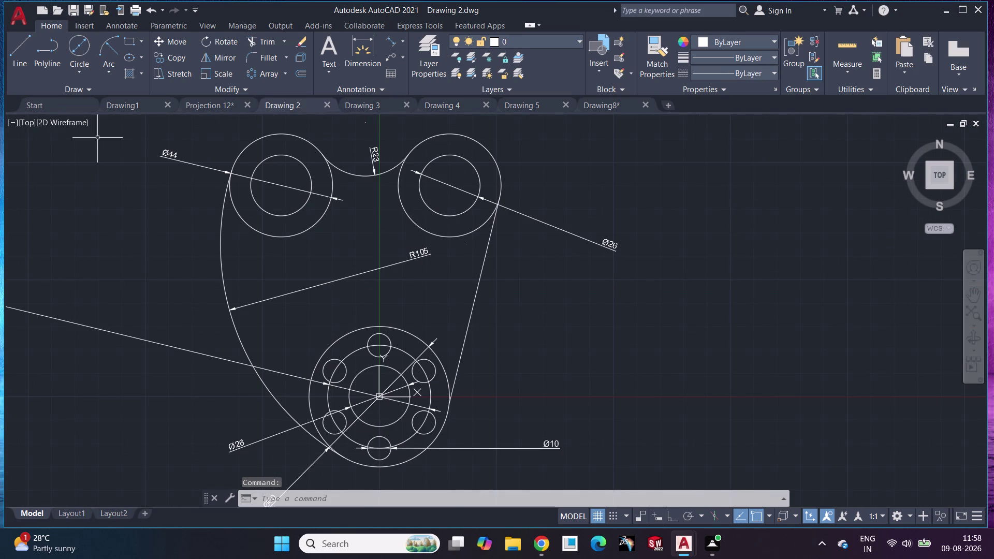
click(134, 100)
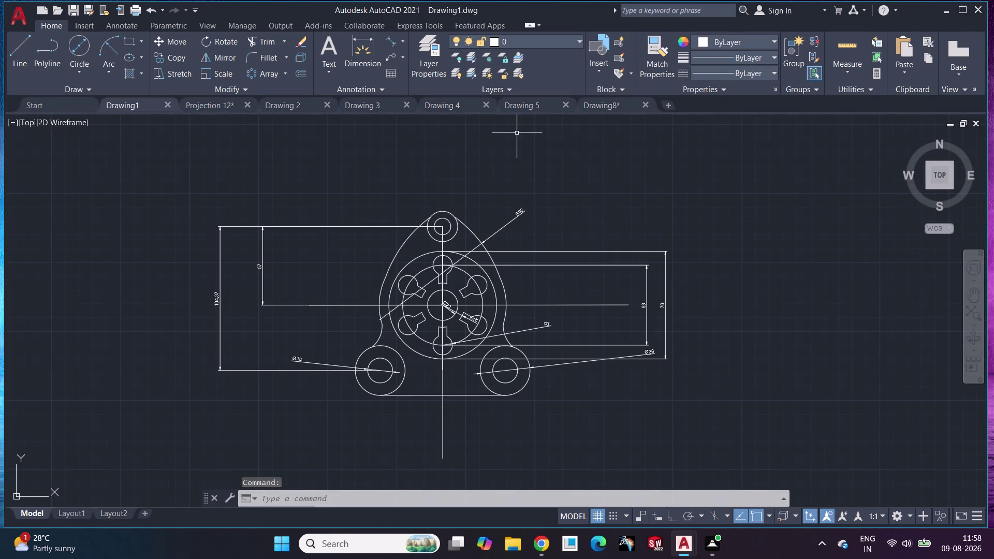
click(534, 100)
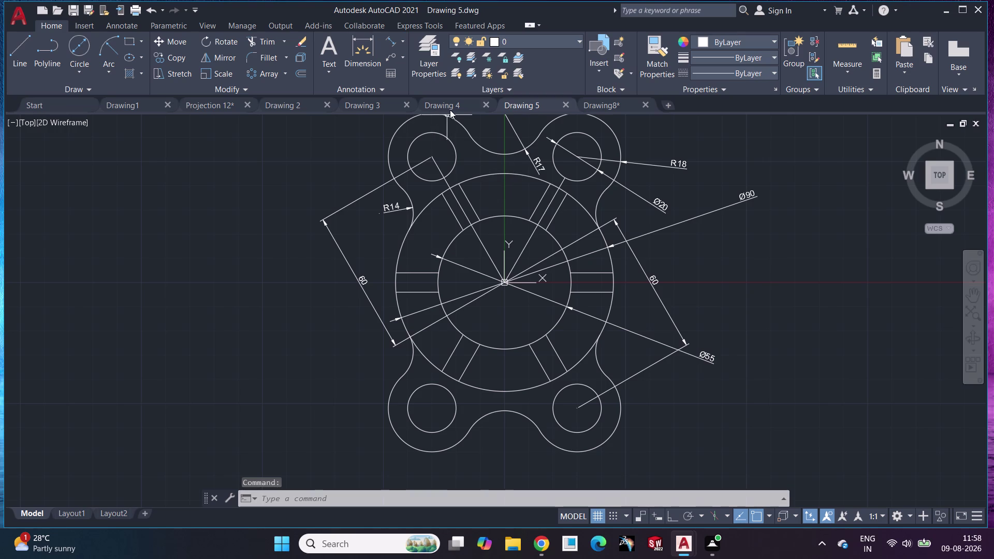
click(450, 110)
click(357, 107)
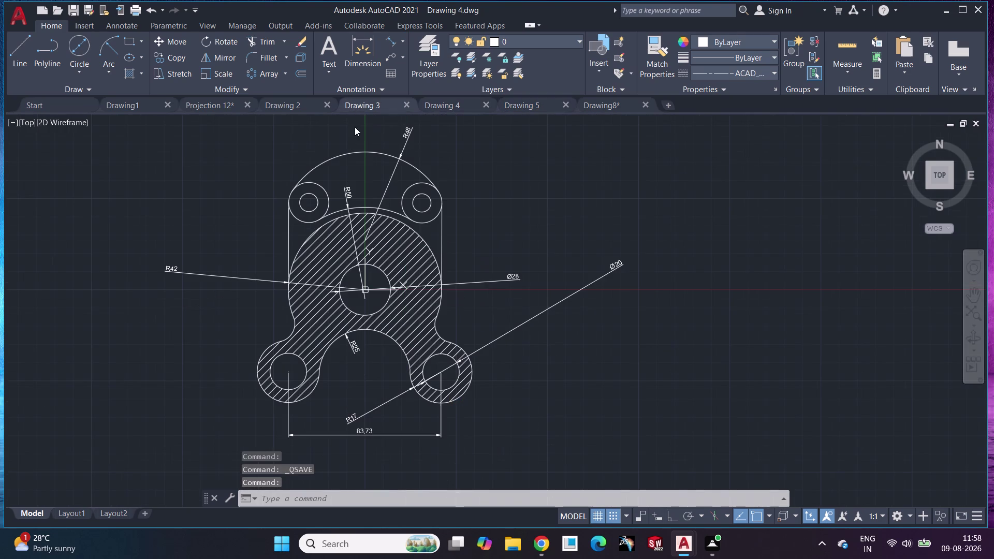
click(298, 105)
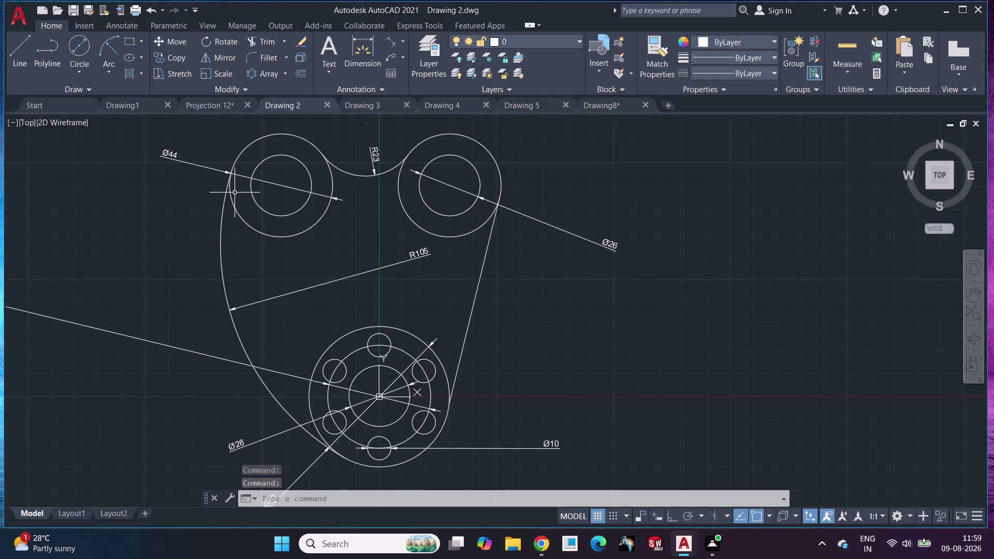
click(135, 103)
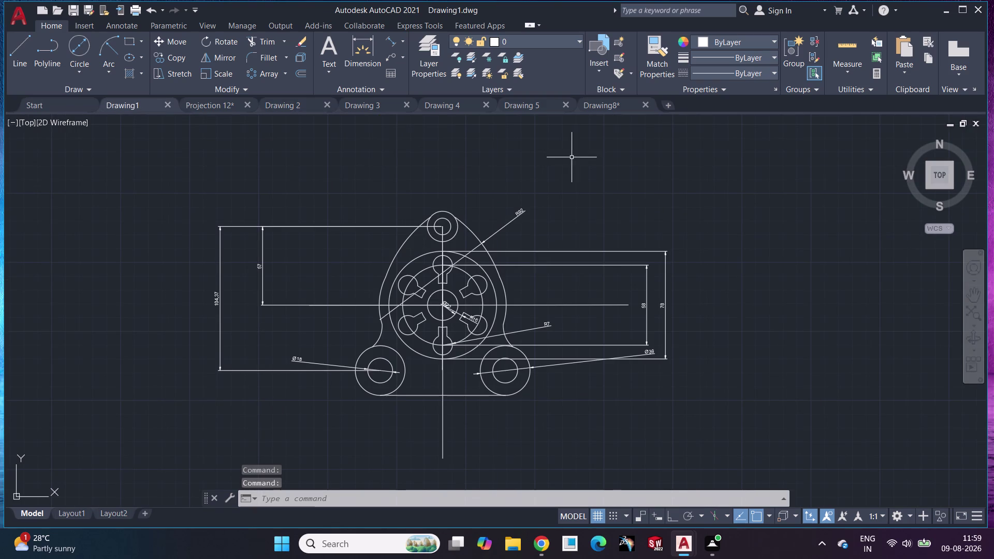
click(604, 99)
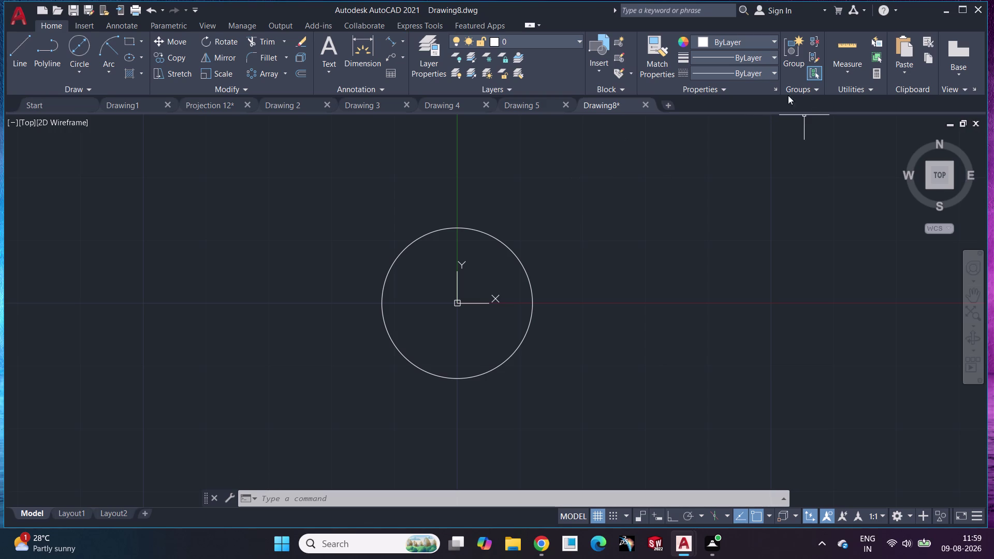
click(763, 73)
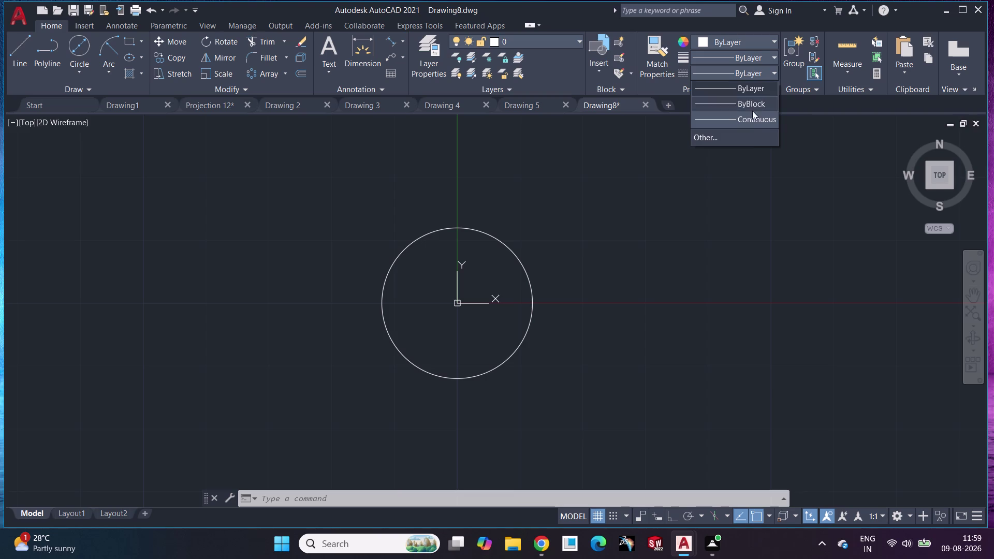
Load the ACAD_ISO08W100 linetype into Drawing8 via the Linetype Manager.
click(741, 135)
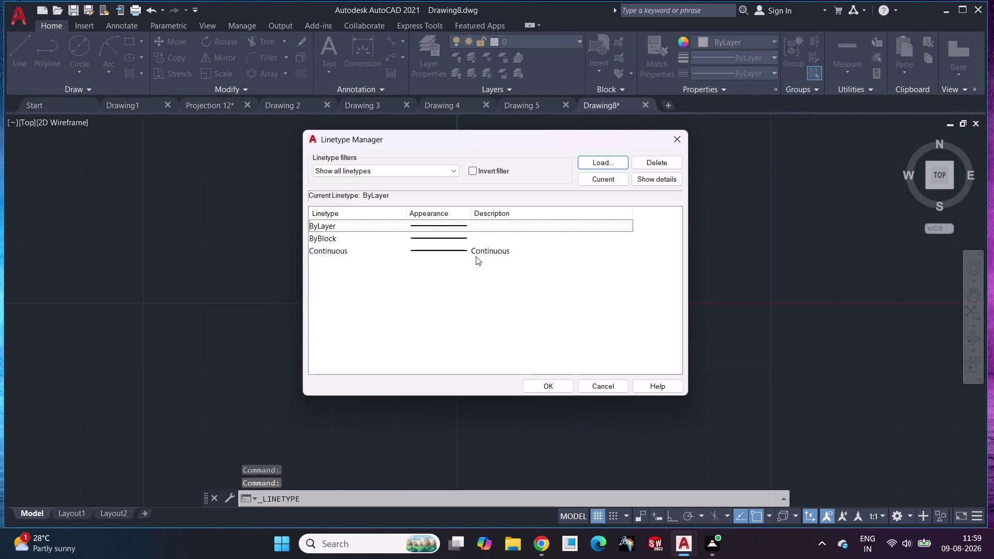
click(604, 160)
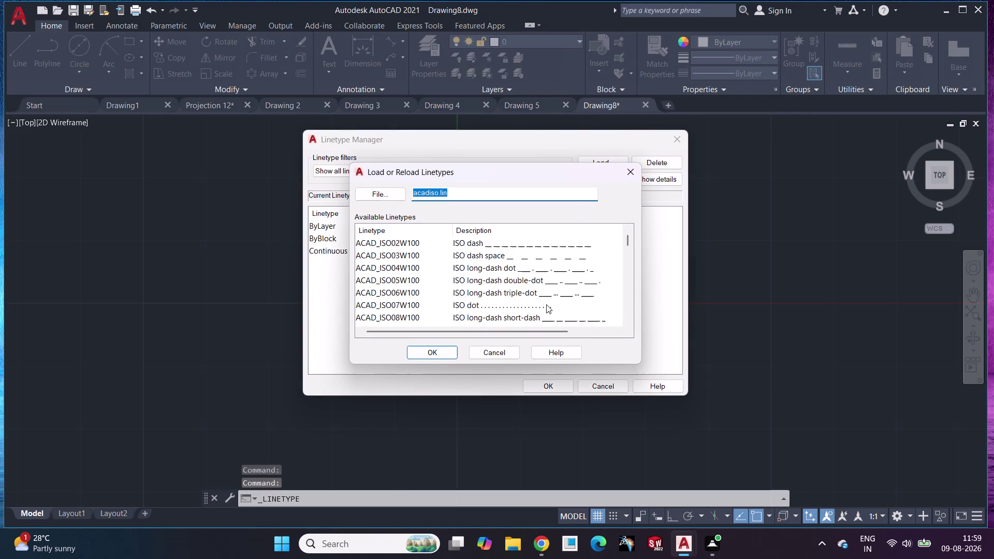
scroll(down, 3)
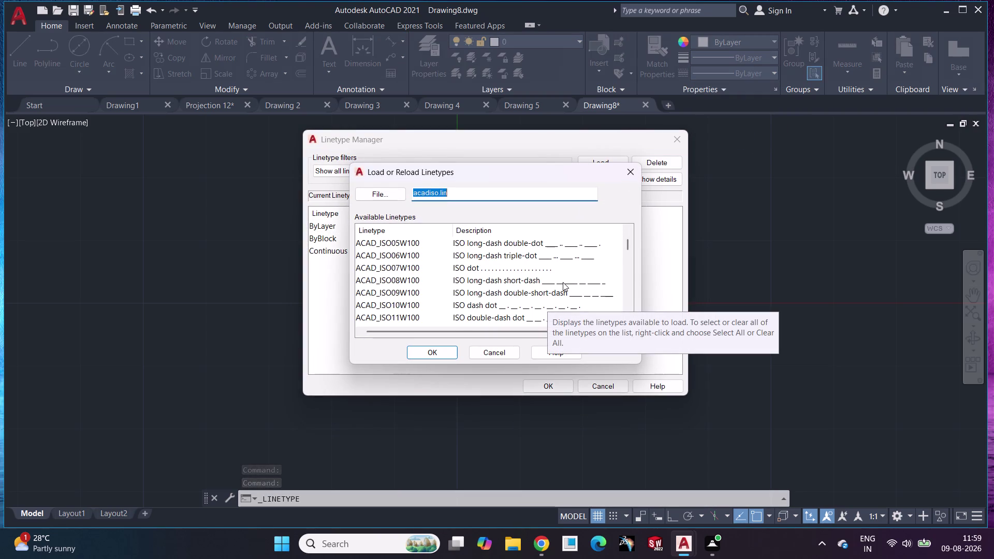
click(552, 282)
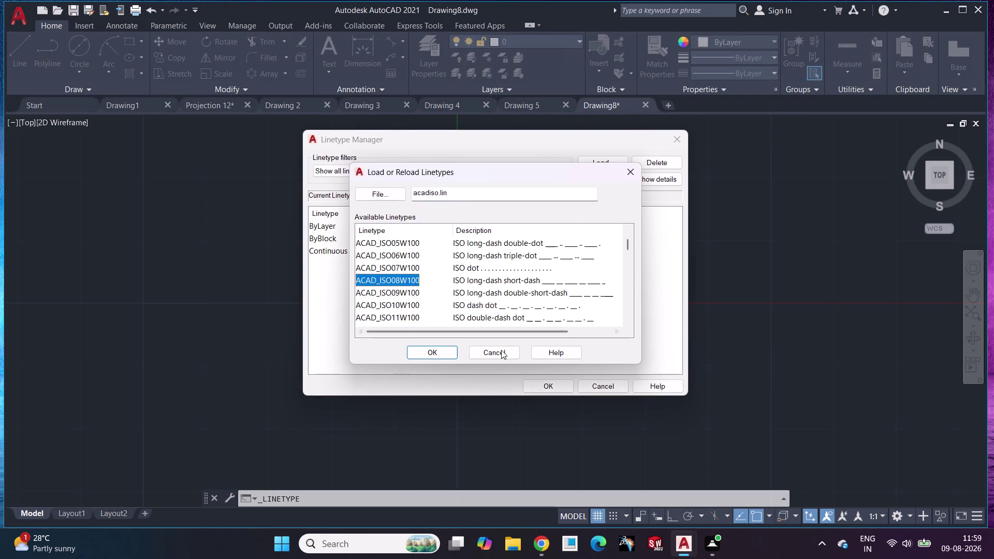
click(419, 354)
click(580, 252)
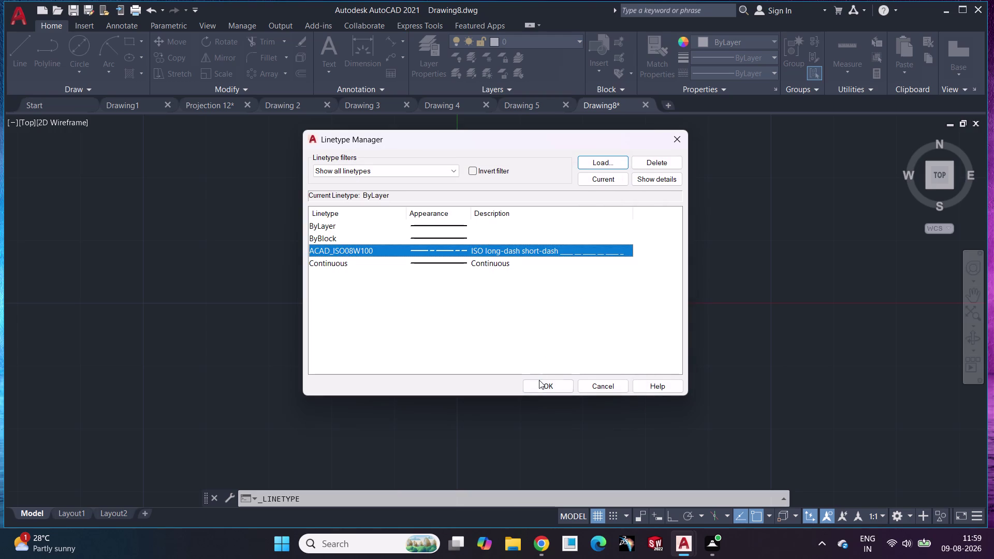
click(540, 380)
click(72, 50)
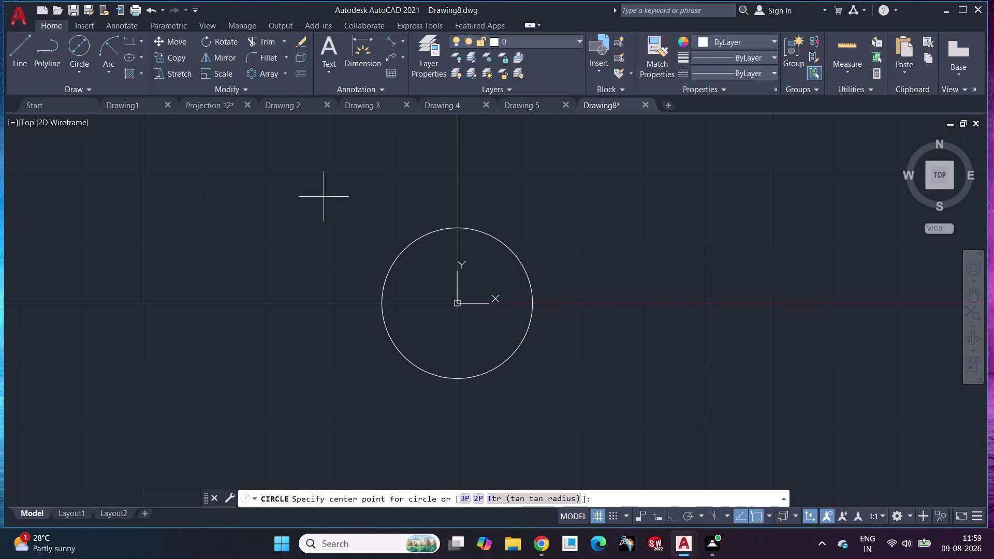
Start a center-radius circle at the origin, then cancel it.
click(78, 72)
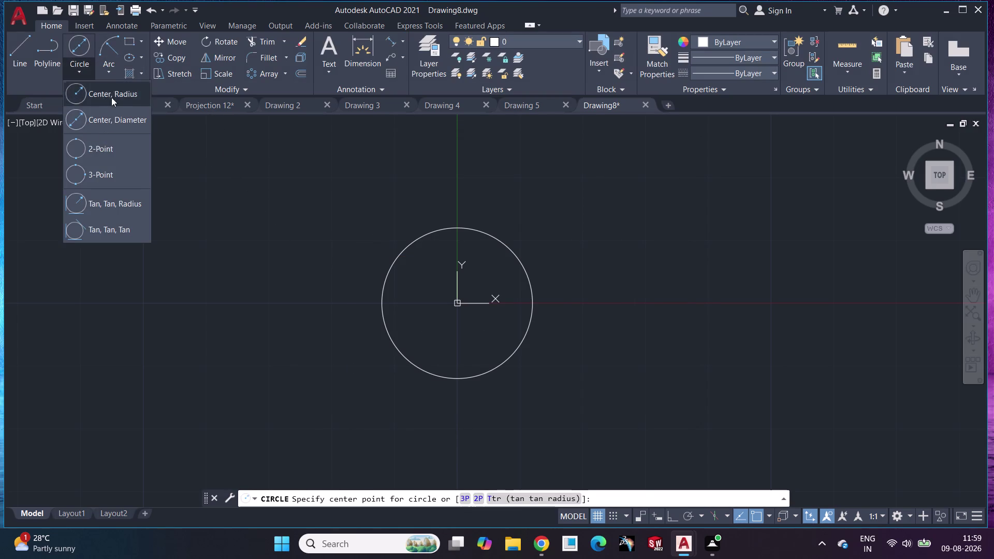
click(112, 91)
click(458, 304)
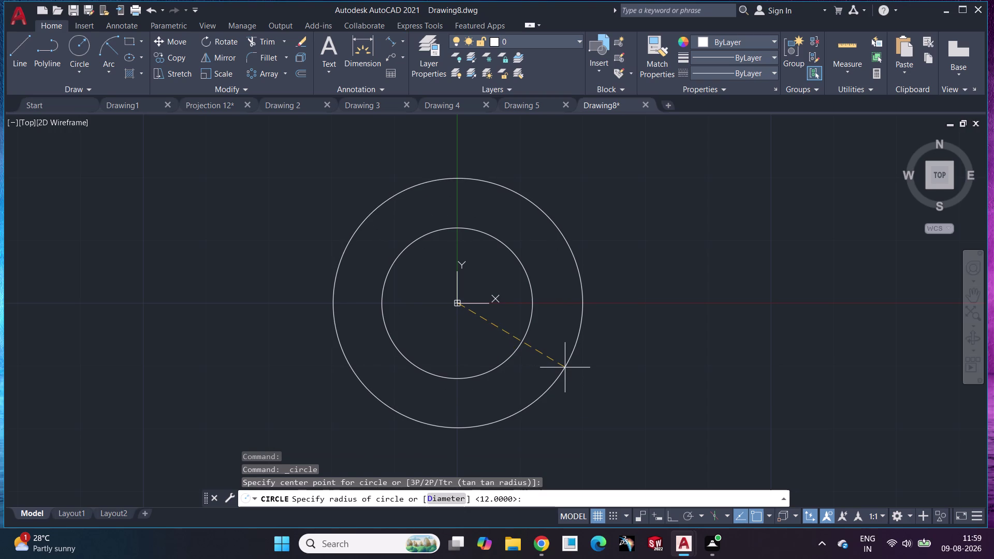
key(Escape)
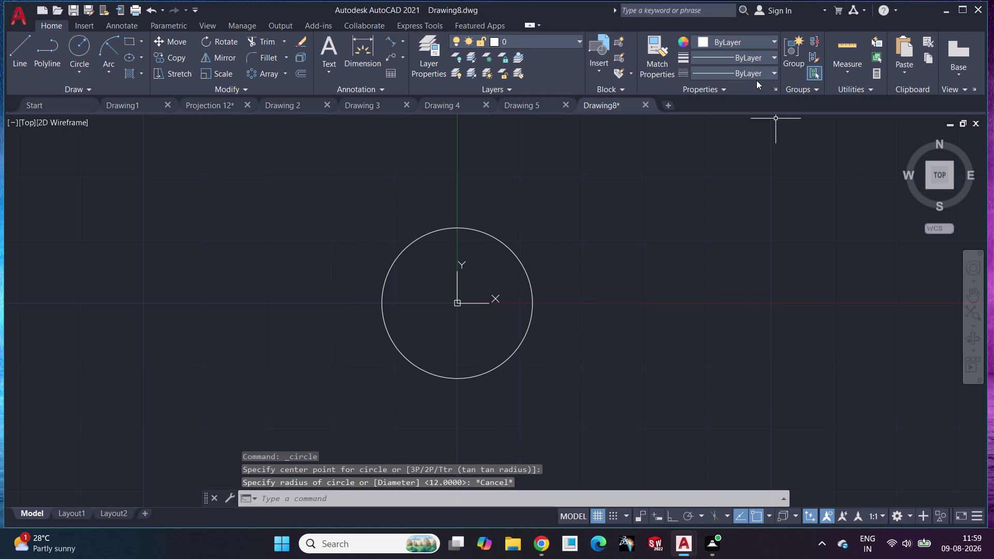
click(757, 70)
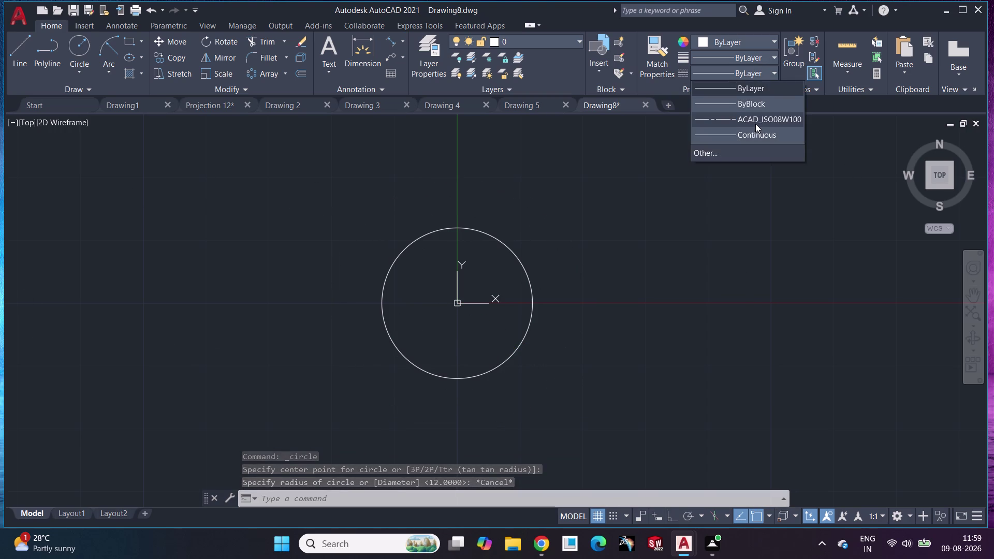
Make ACAD_ISO08W100 current and draw a radius-40 circle at the origin.
click(756, 124)
click(75, 48)
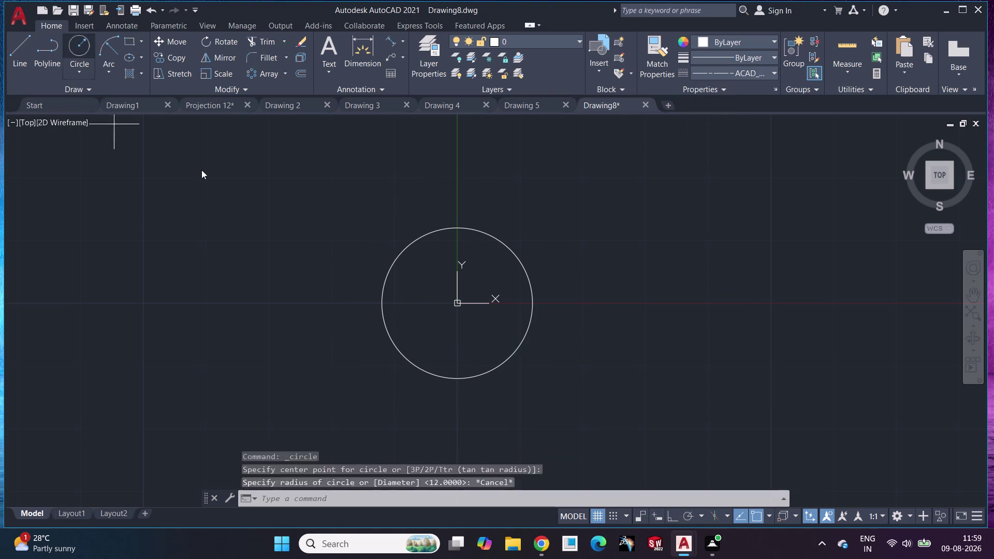
click(456, 303)
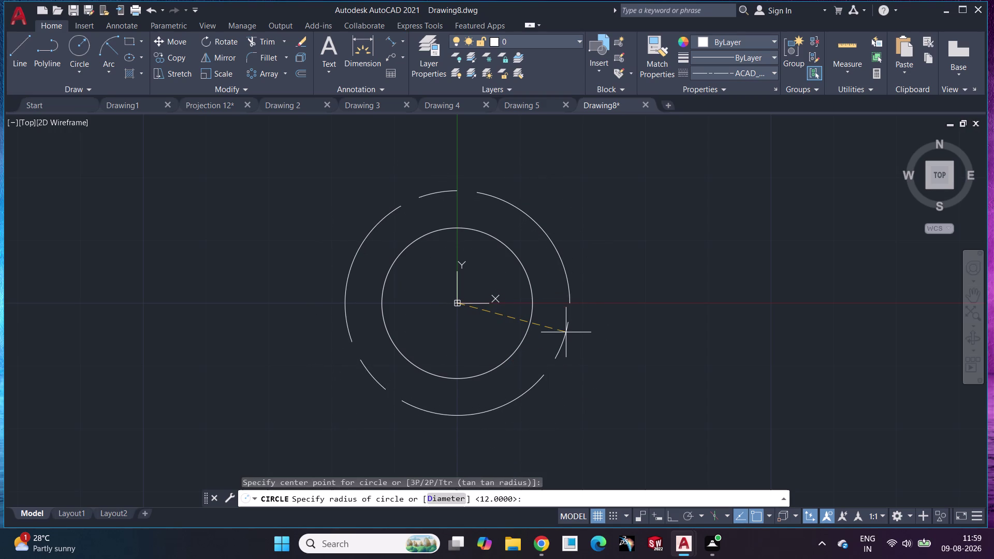
text(40)
key(Return)
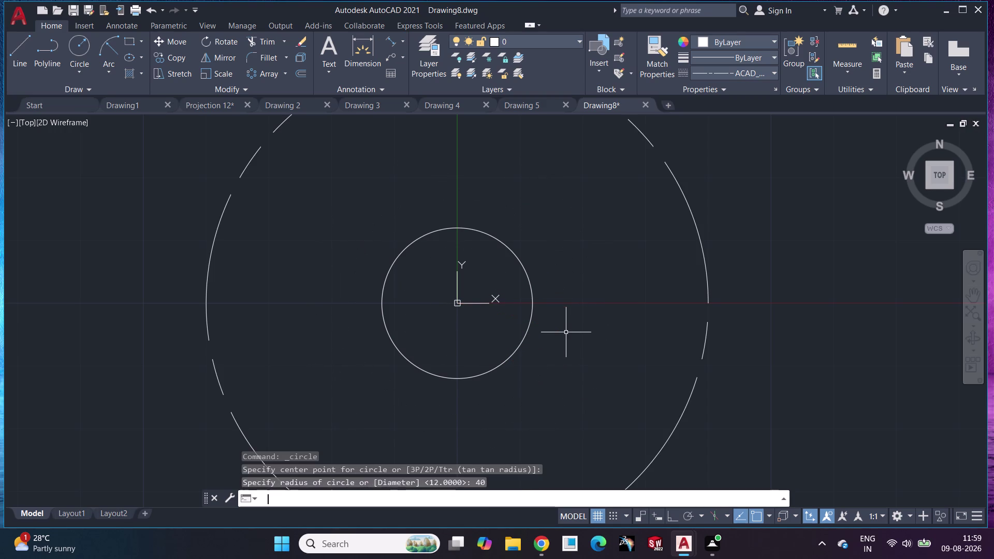
scroll(down, 3)
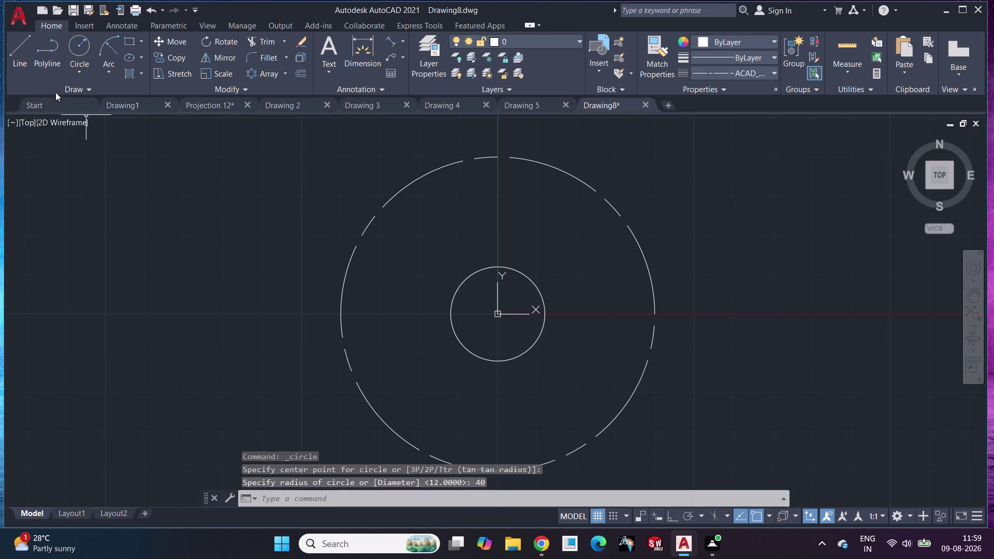
Set the current linetype back to ByLayer.
click(762, 71)
click(736, 91)
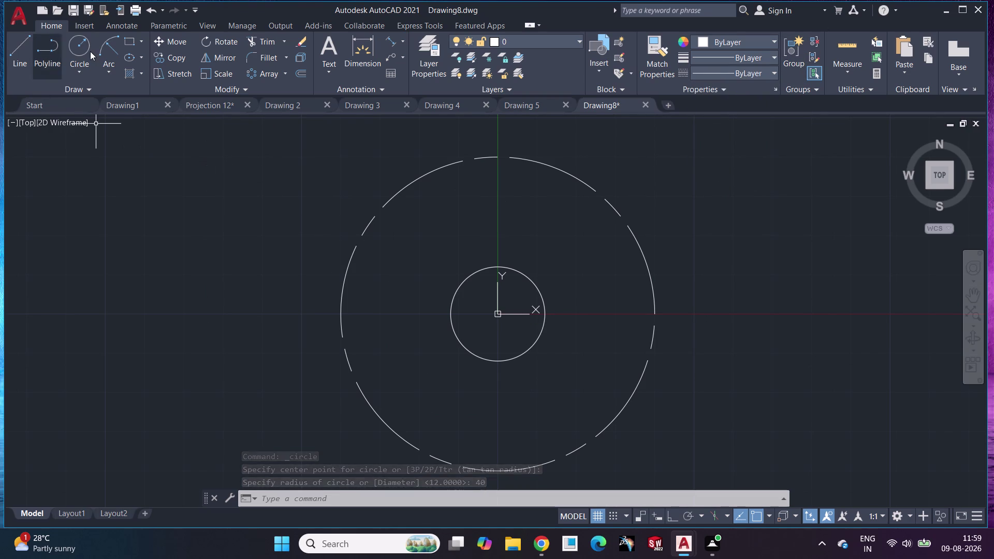
click(83, 49)
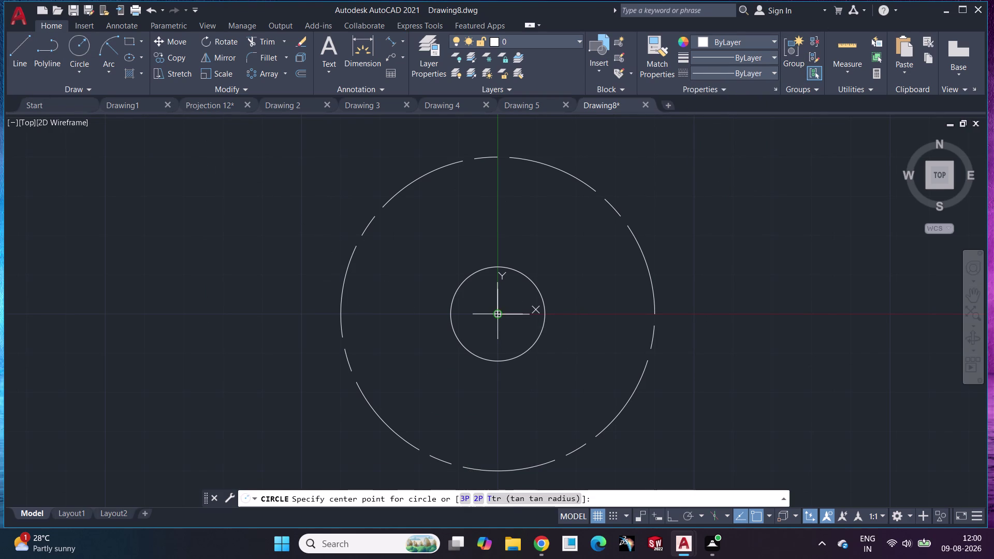
Draw a solid radius-26 circle centred at the origin.
click(498, 315)
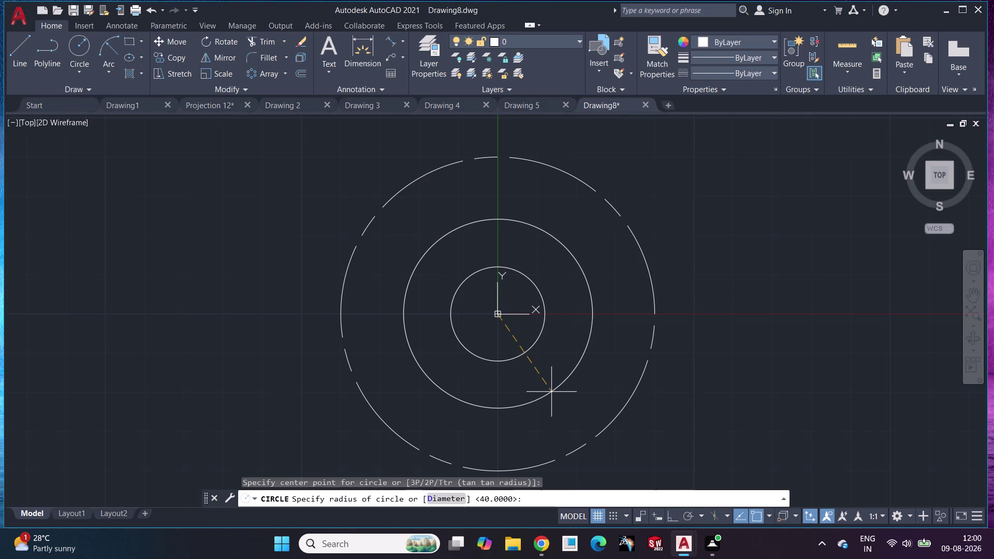
text(26)
key(Return)
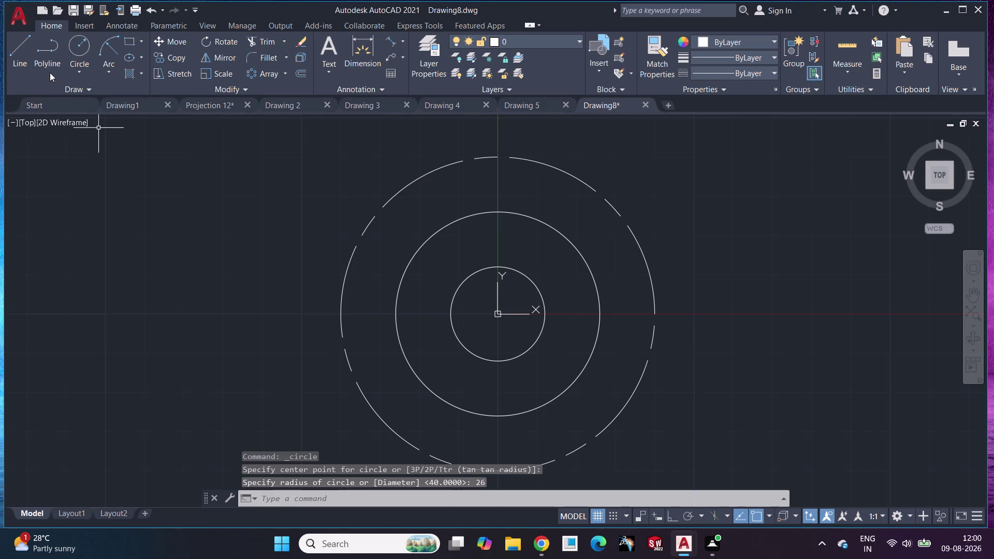
click(77, 48)
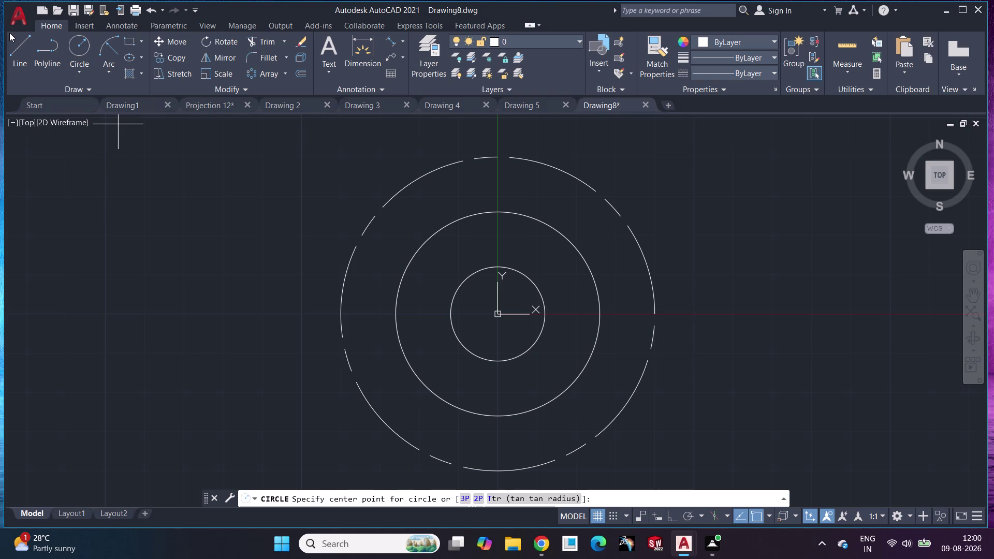
Draw a horizontal centre line through the origin, past both sides of the dashed circle.
click(17, 50)
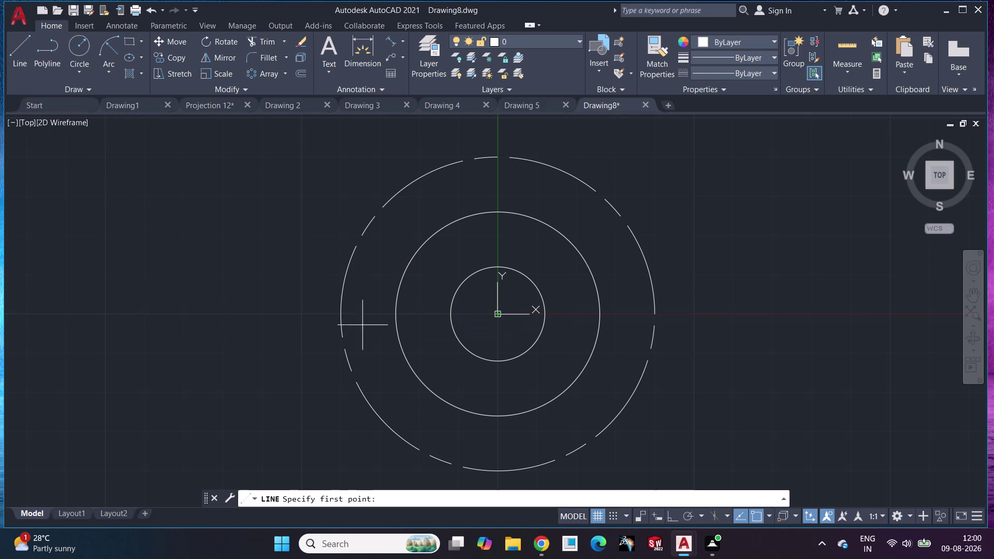
click(279, 314)
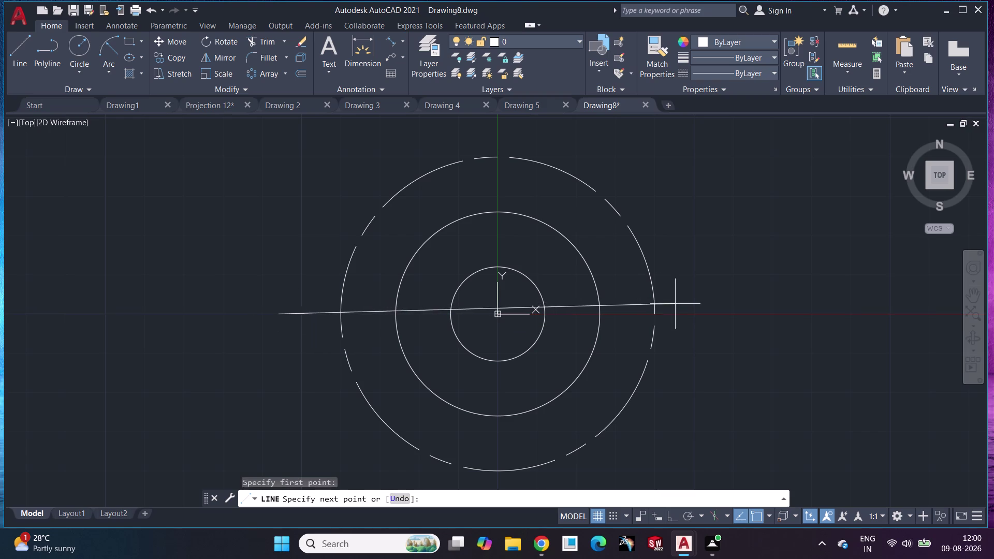
click(774, 314)
key(Escape)
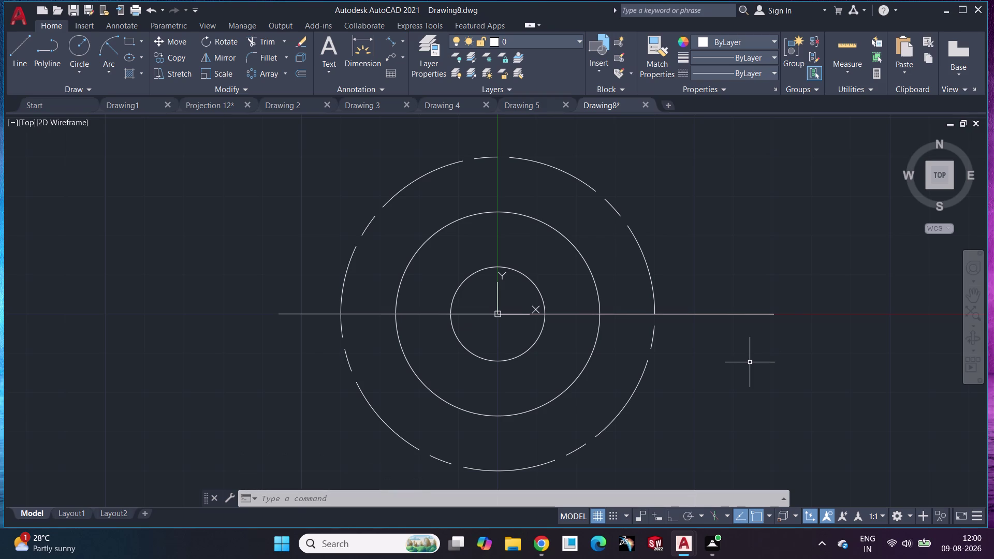
click(72, 44)
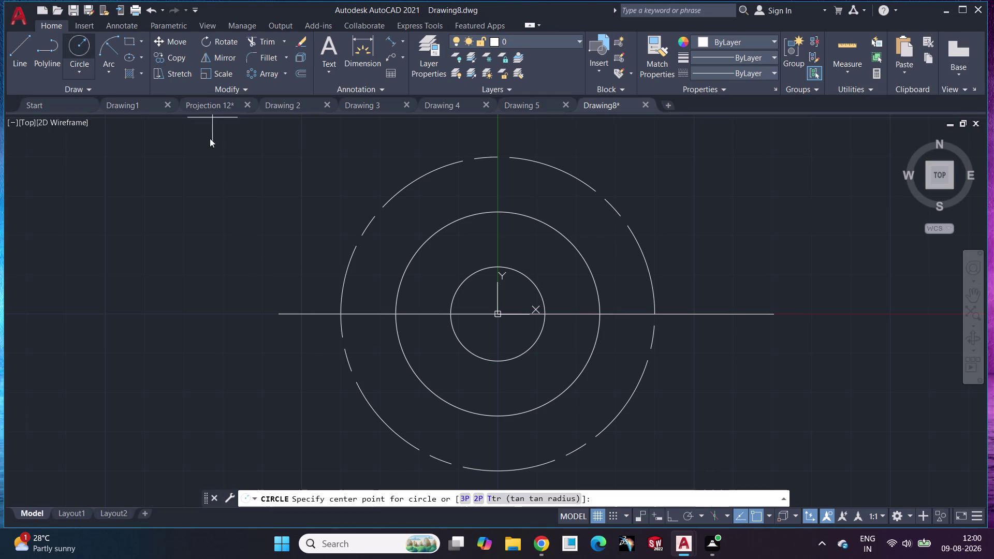
Draw radius-14 circles at the right and left centre-line intersections with the dashed circle.
click(651, 314)
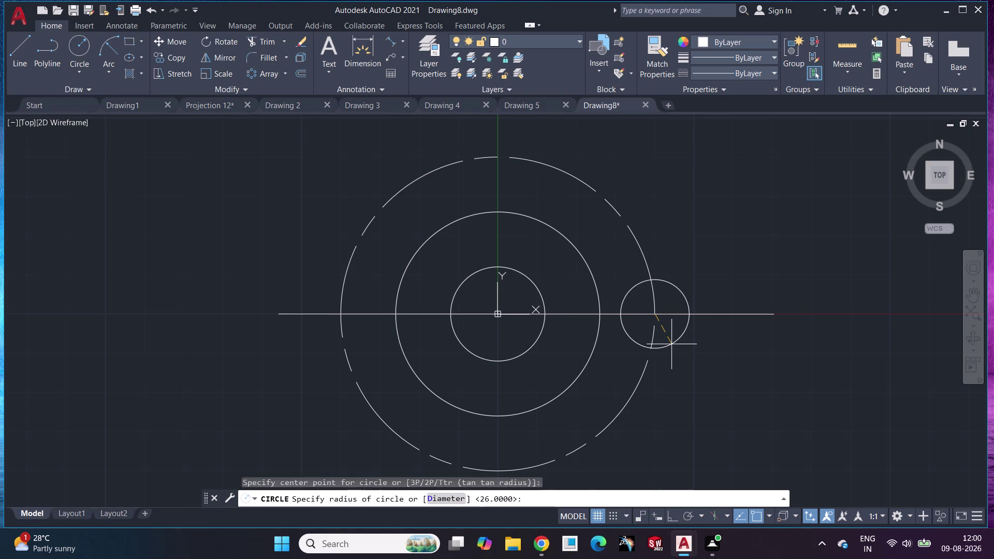
text(14)
key(Return)
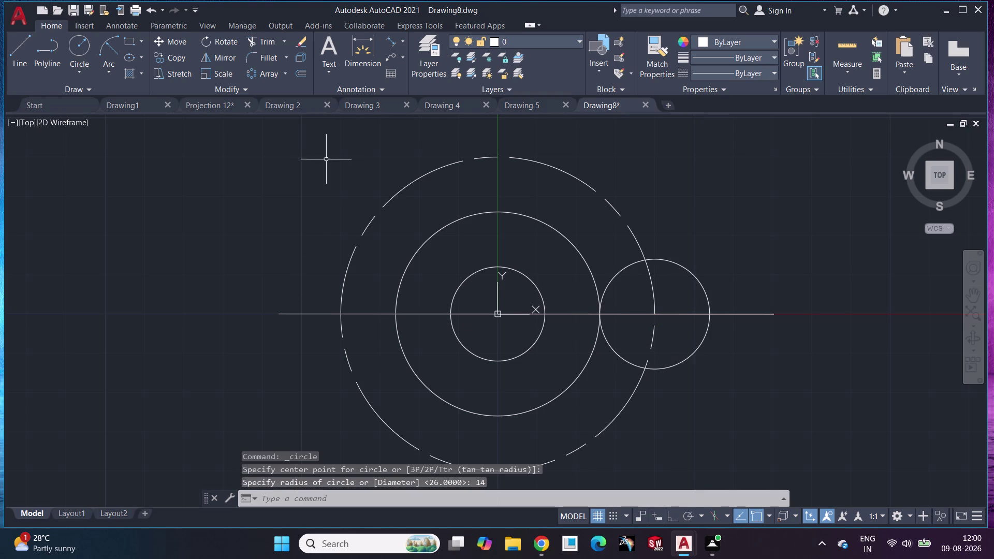
click(85, 49)
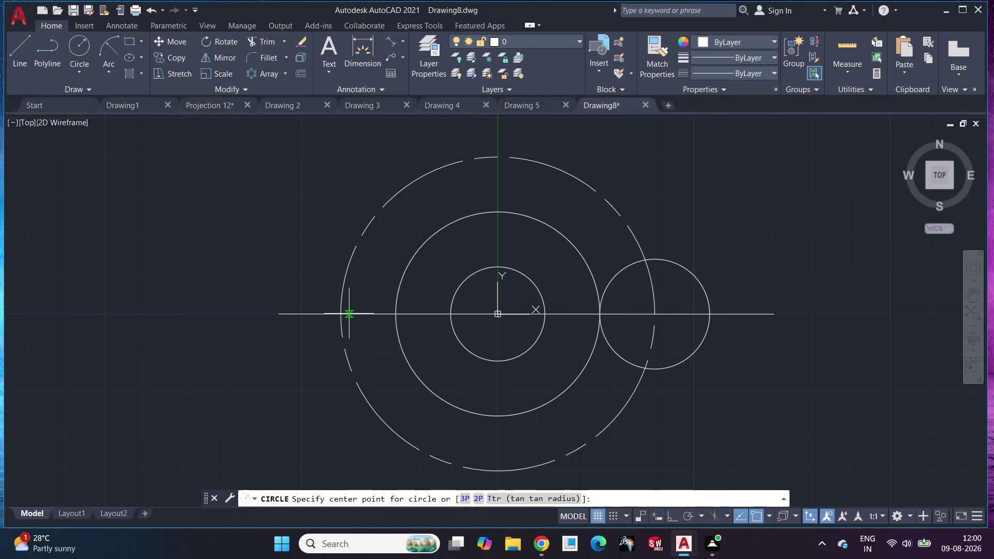
click(342, 313)
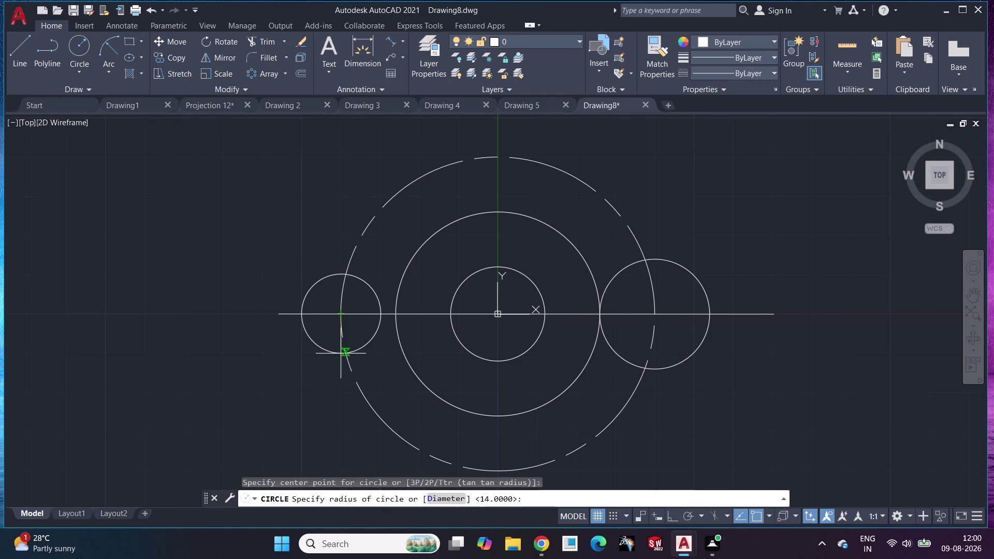
text(14)
key(Return)
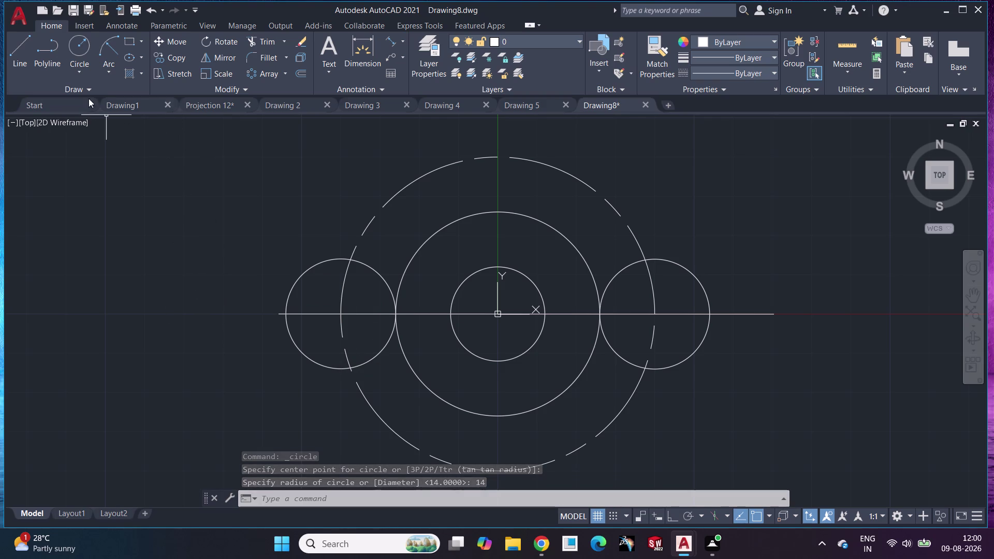
Draw a large outer circle from the centre, touching the small circles' outer edges.
click(72, 43)
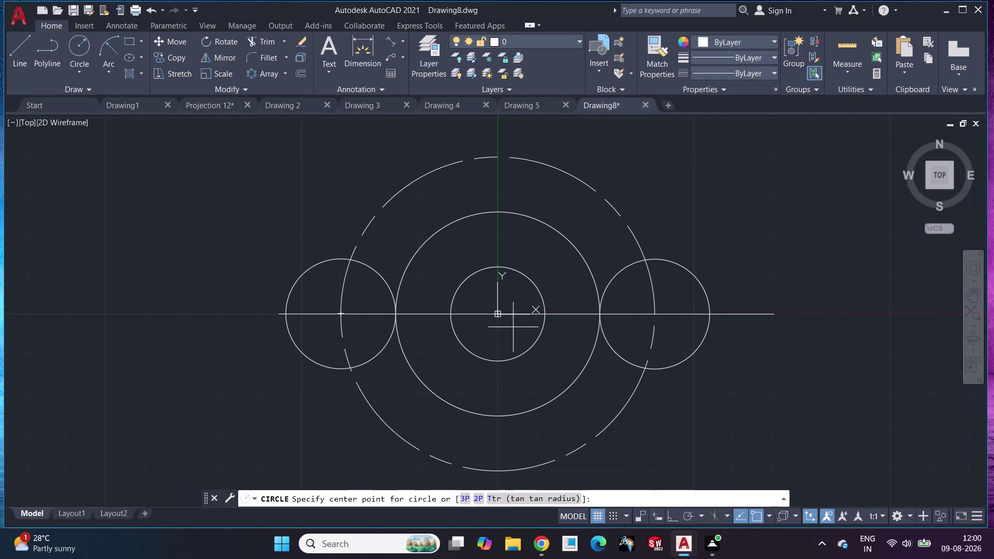
click(497, 314)
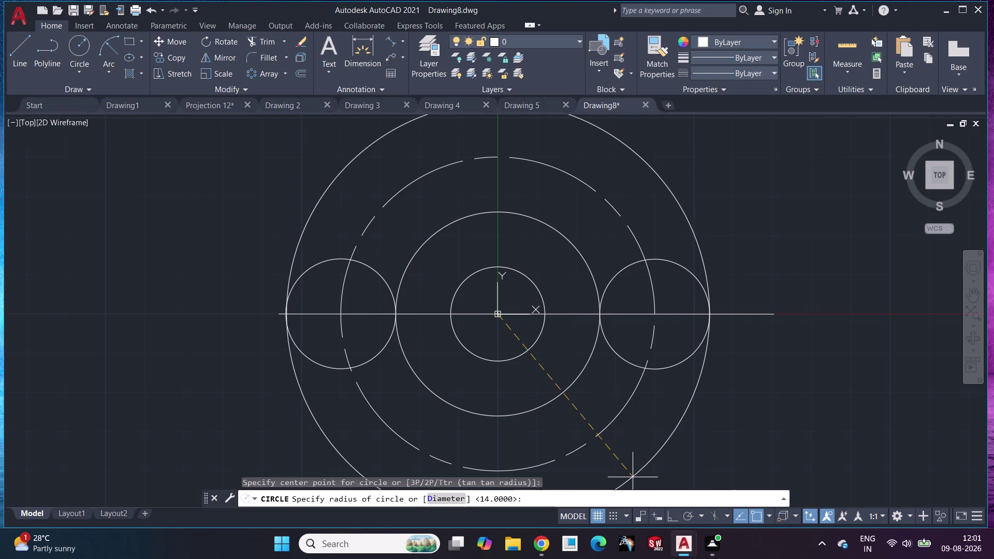
middle_drag(633, 478, 614, 400)
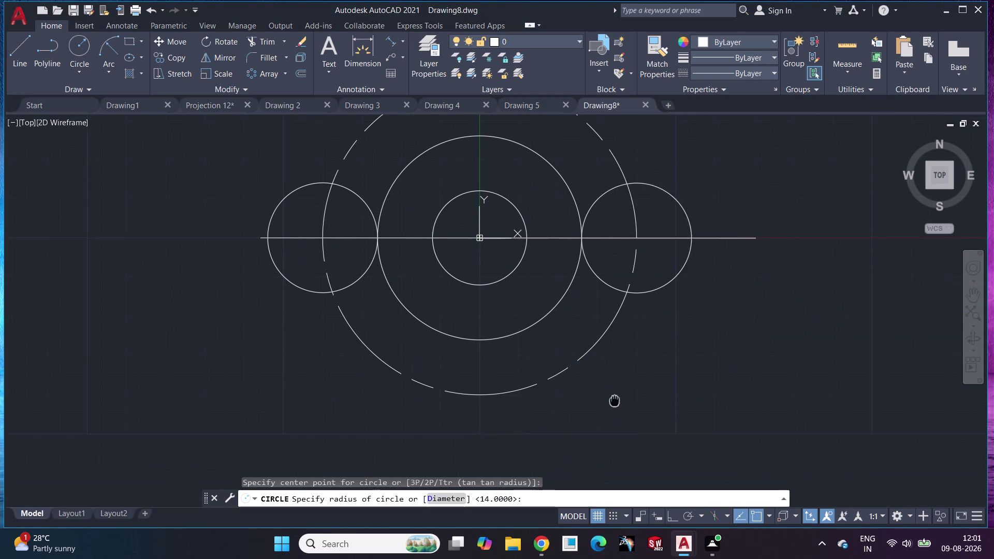
middle_drag(615, 400, 626, 422)
scroll(up, 3)
scroll(down, 3)
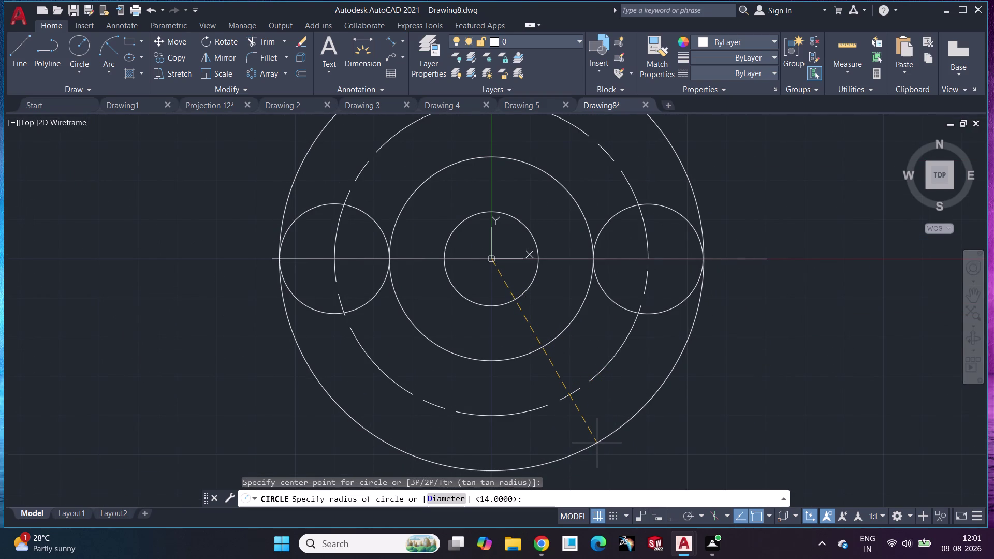
scroll(up, 3)
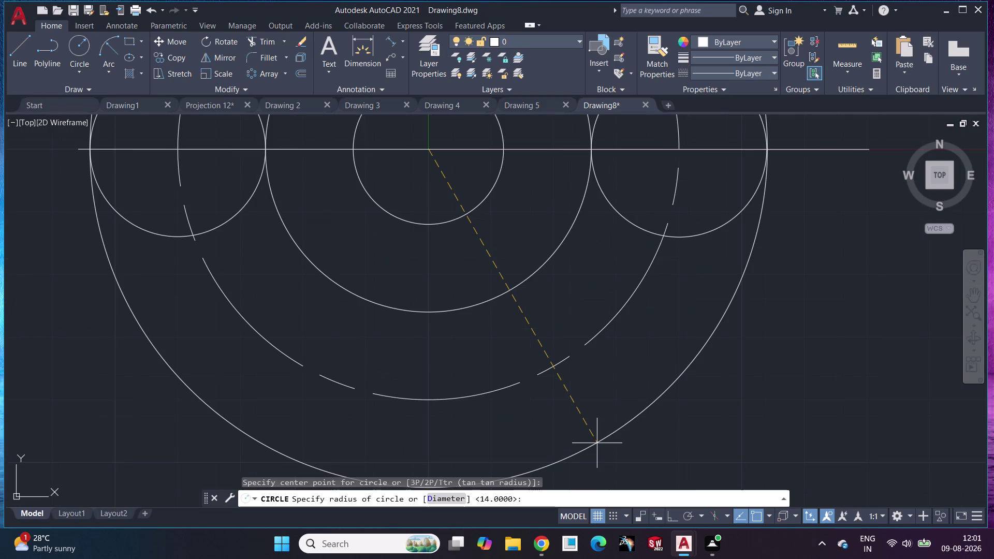
middle_drag(619, 385, 598, 493)
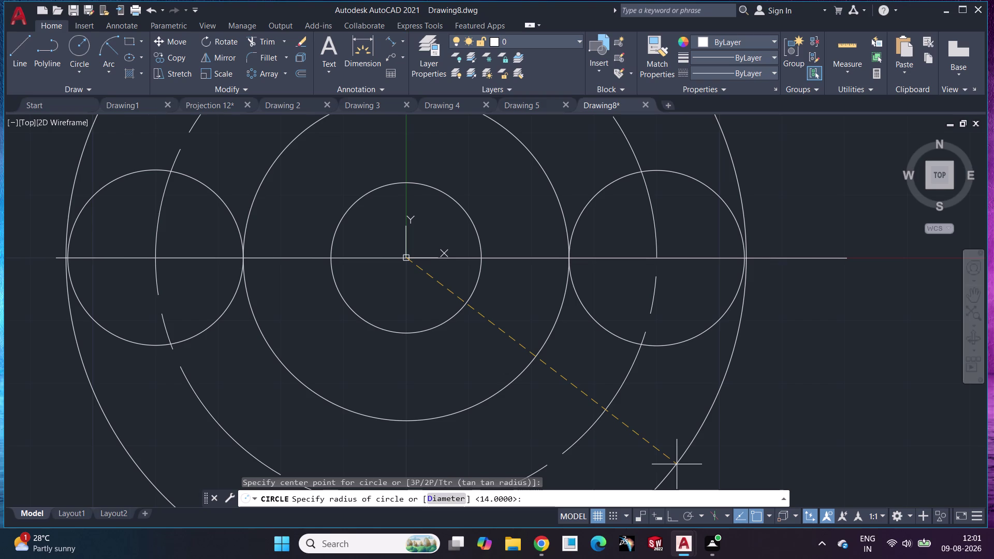
click(669, 470)
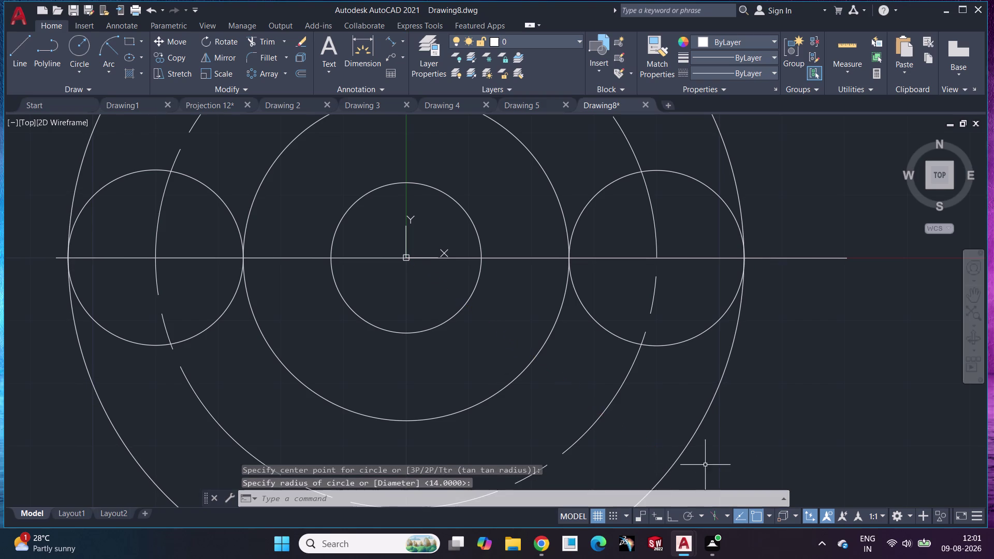
scroll(down, 3)
middle_drag(631, 401, 623, 350)
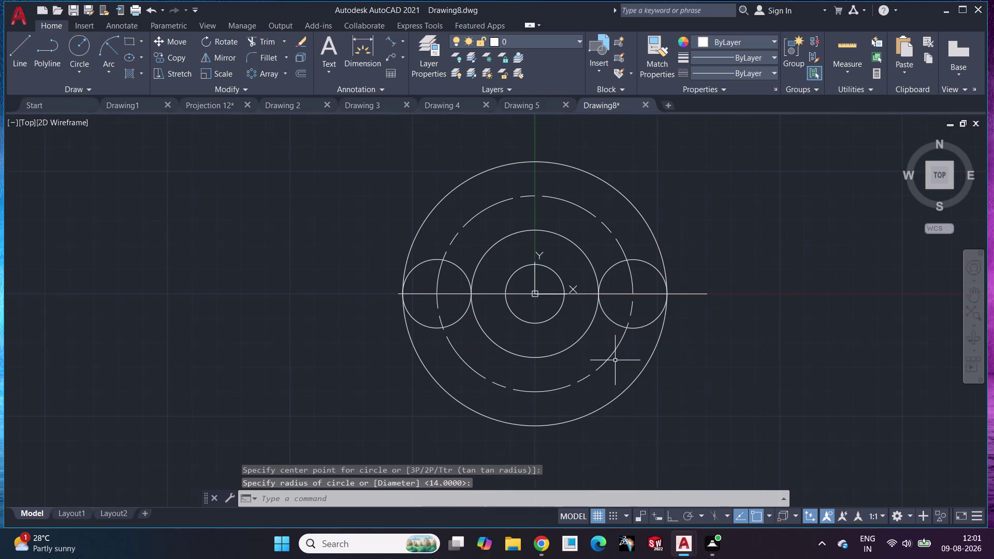
scroll(up, 3)
middle_drag(594, 360, 597, 376)
Trim the lower halves of the outer and dashed circles and dashed arcs inside the end circles.
click(278, 41)
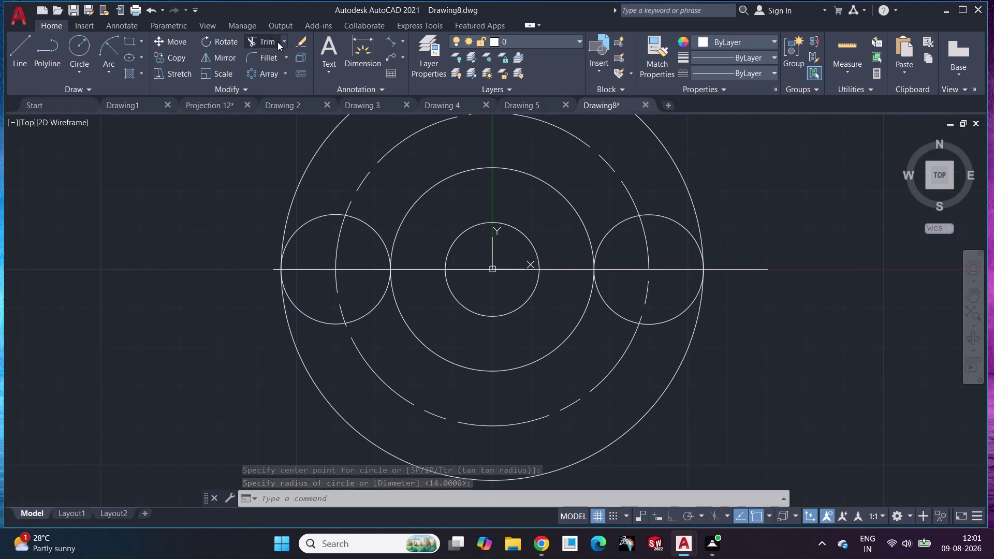
click(318, 386)
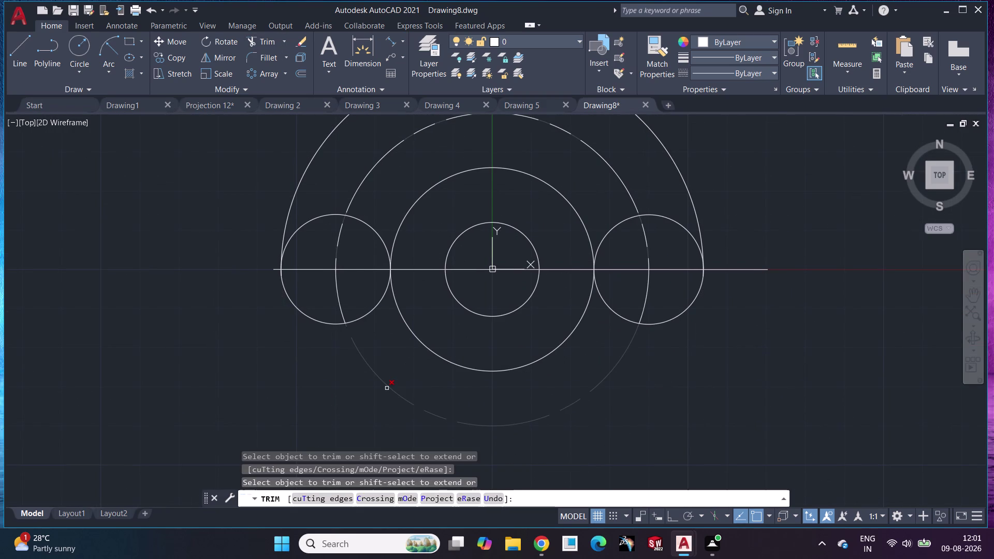
click(387, 388)
middle_drag(382, 351, 373, 401)
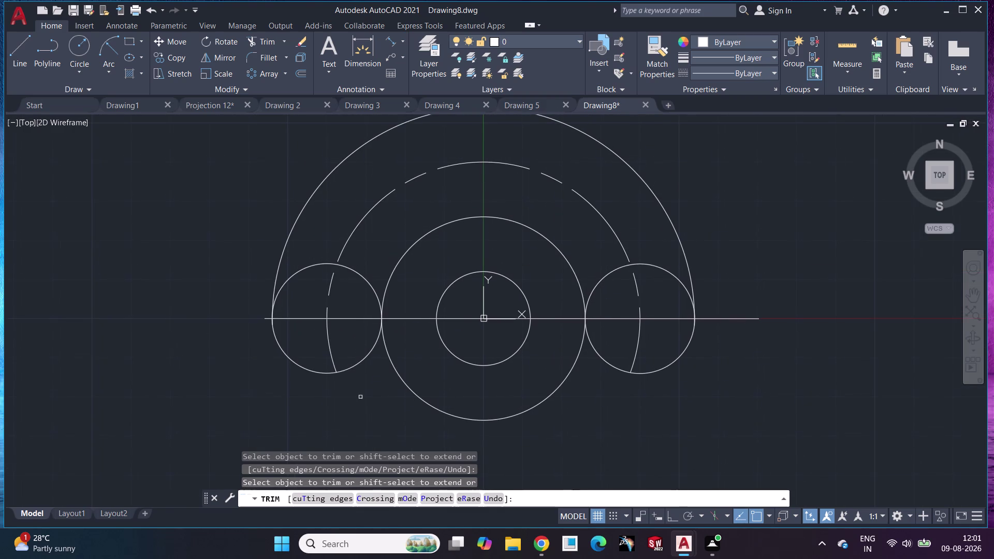
click(330, 347)
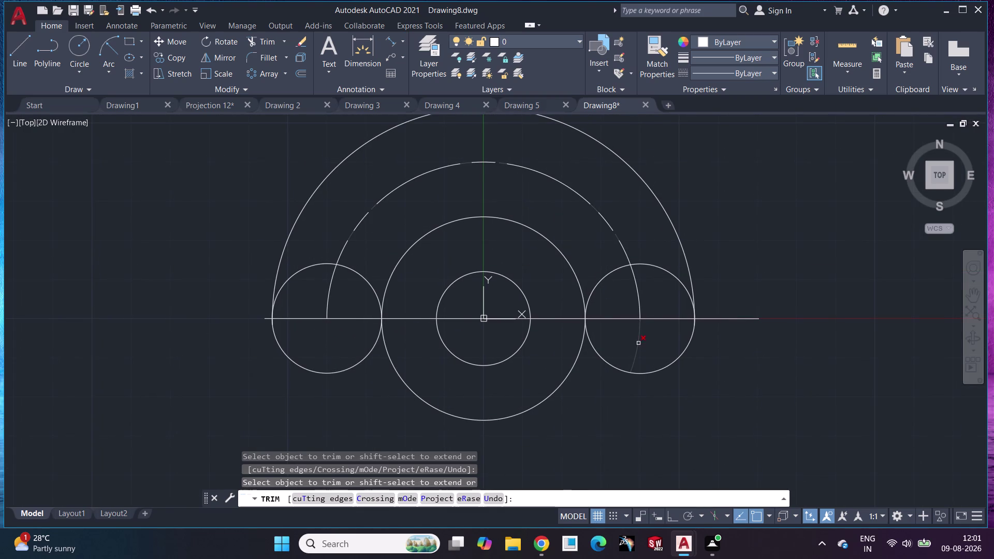
click(638, 344)
click(429, 403)
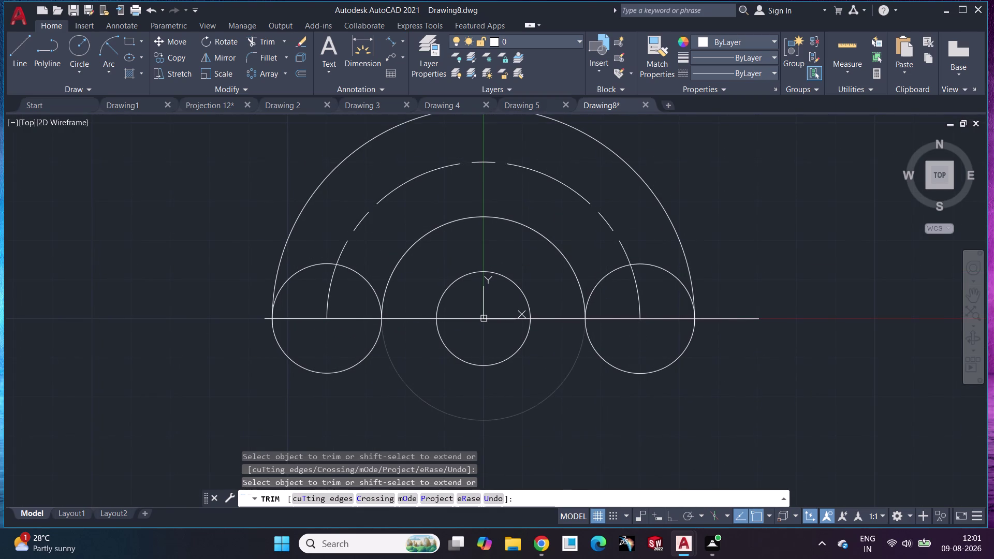
Trim the middle circle's lower half, the end circles' upper halves and leftover arc pieces.
click(360, 276)
click(321, 264)
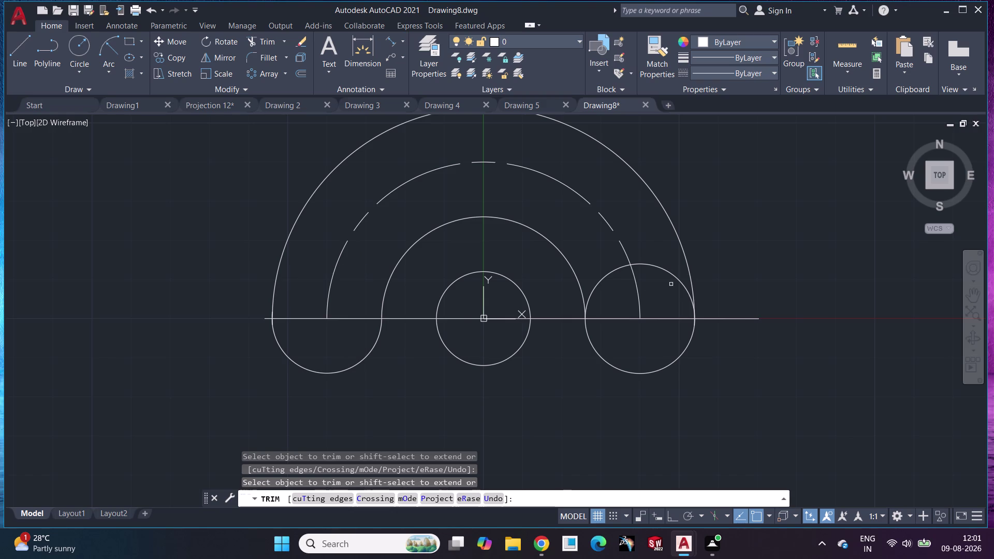
click(669, 269)
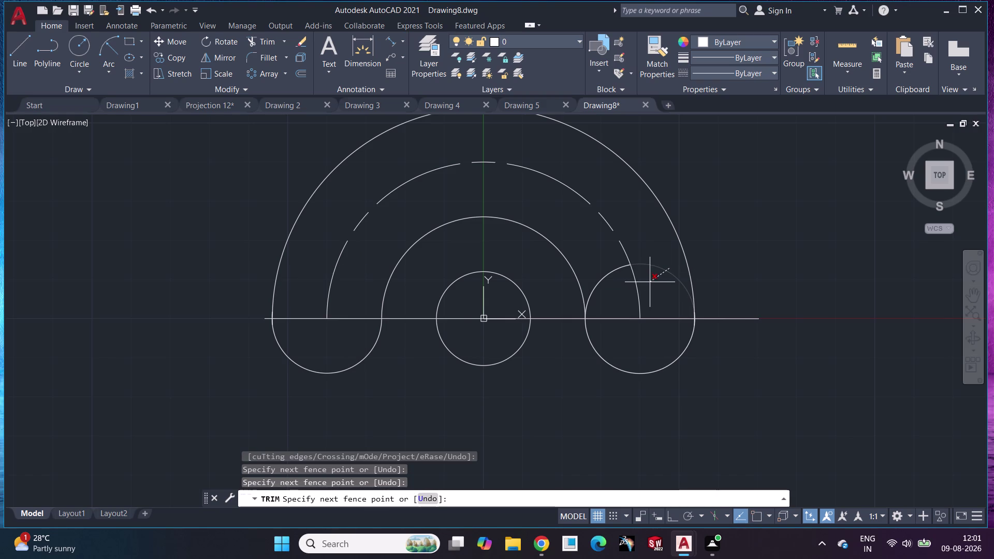
click(650, 283)
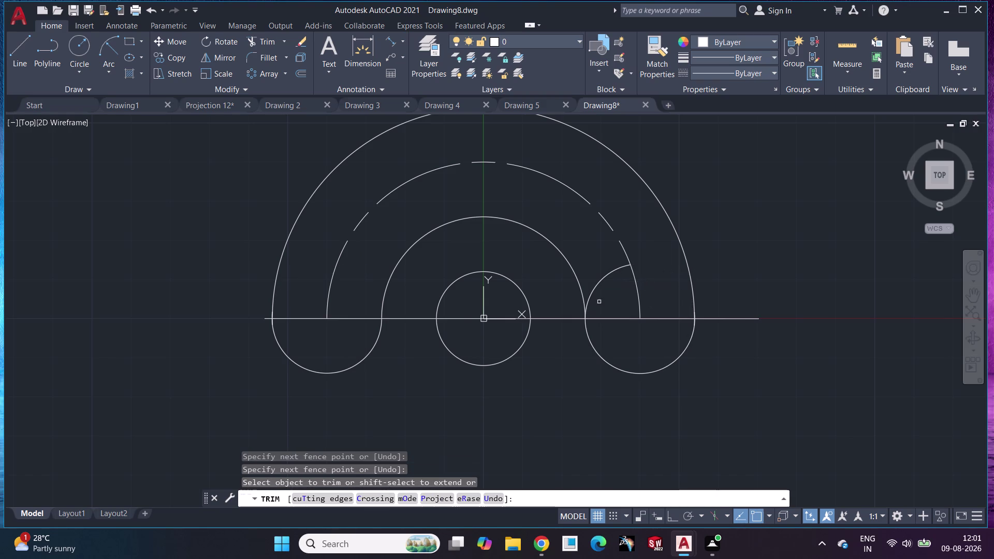
click(601, 283)
scroll(down, 3)
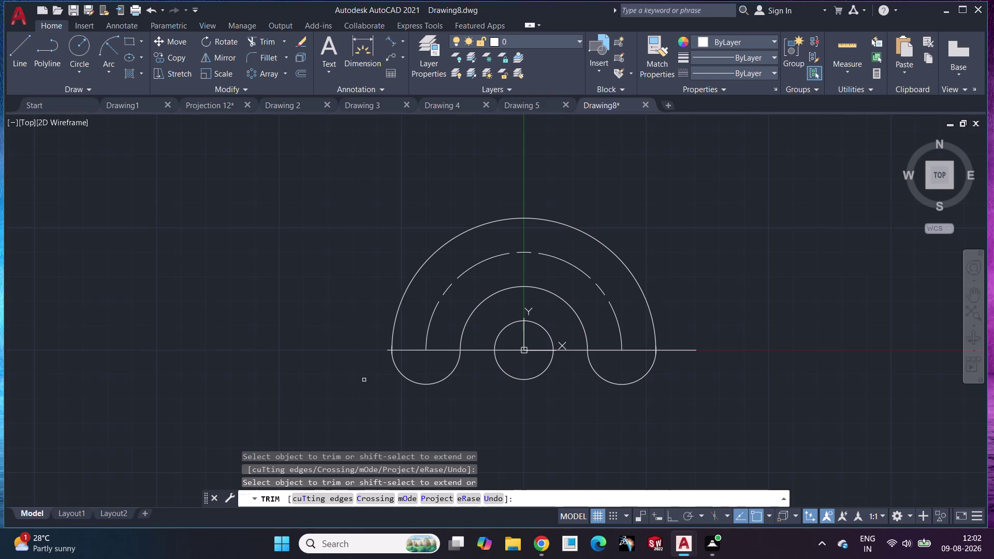
click(16, 35)
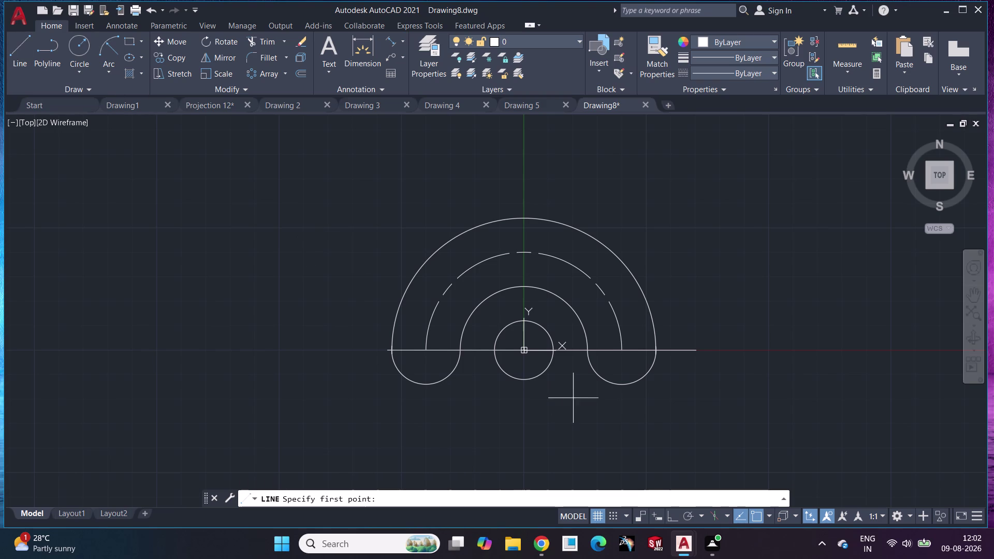
drag(525, 354, 526, 343)
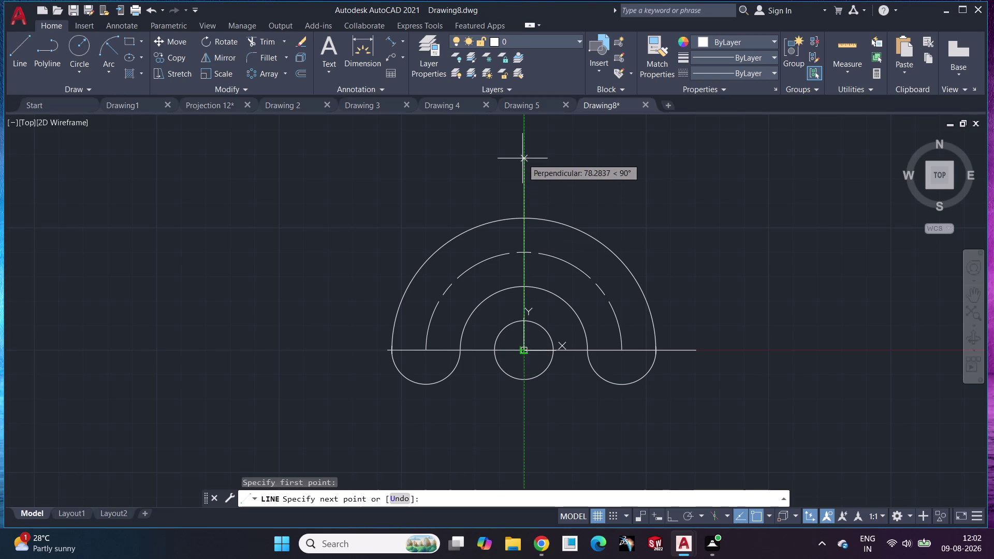
key(shift+at)
text(12)
key(BackSpace)
key(3)
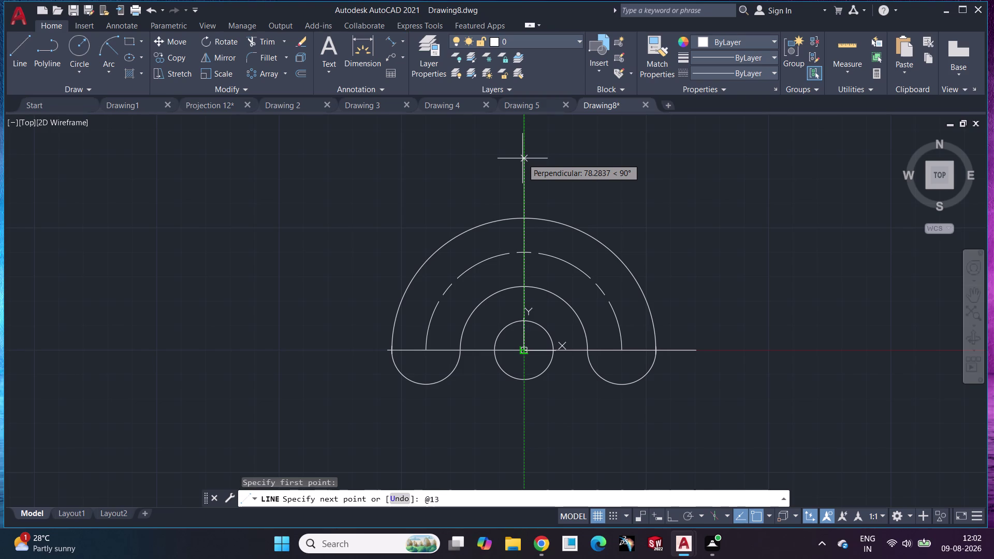
text(0<)
key(1)
key(BackSpace)
text(90)
key(Return)
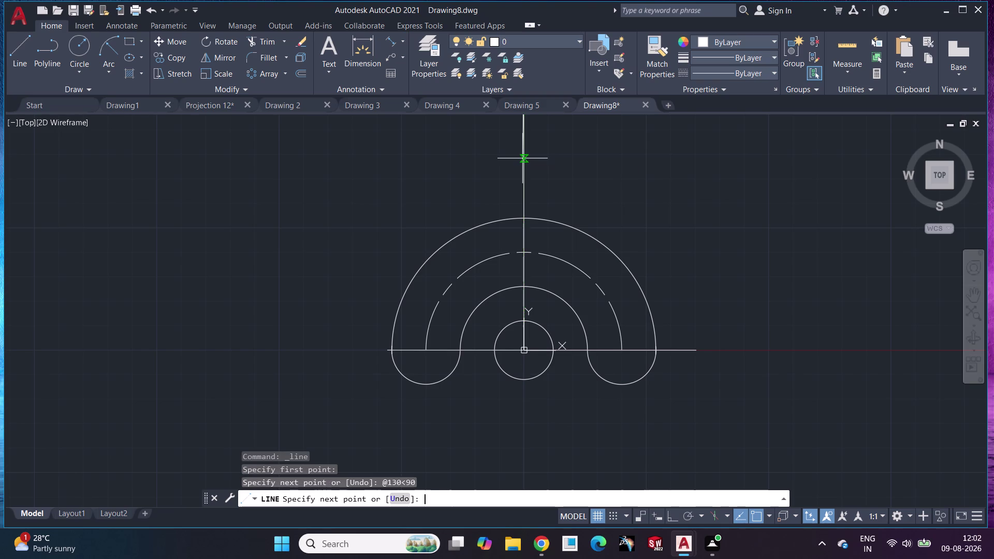
middle_drag(598, 206, 586, 262)
scroll(down, 3)
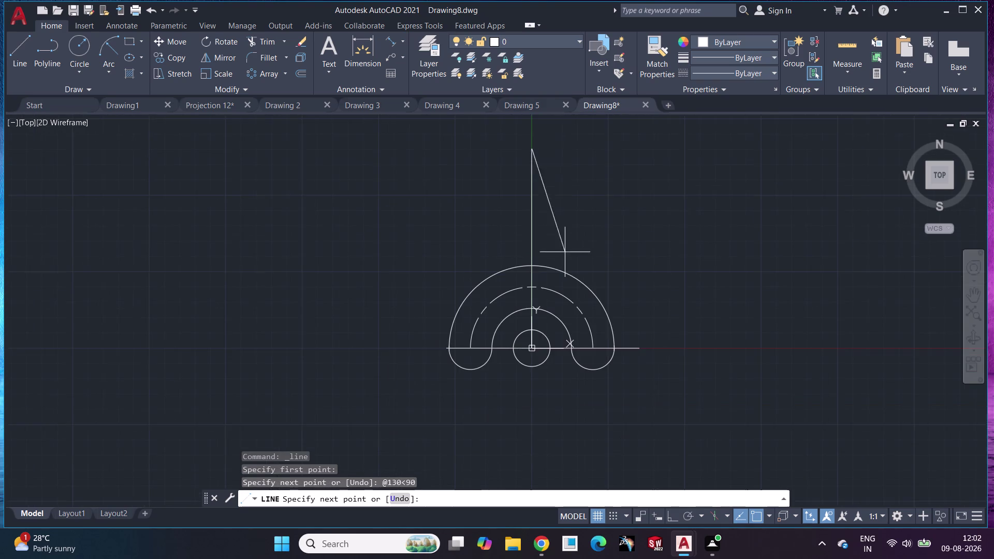
middle_drag(550, 241, 545, 266)
key(Escape)
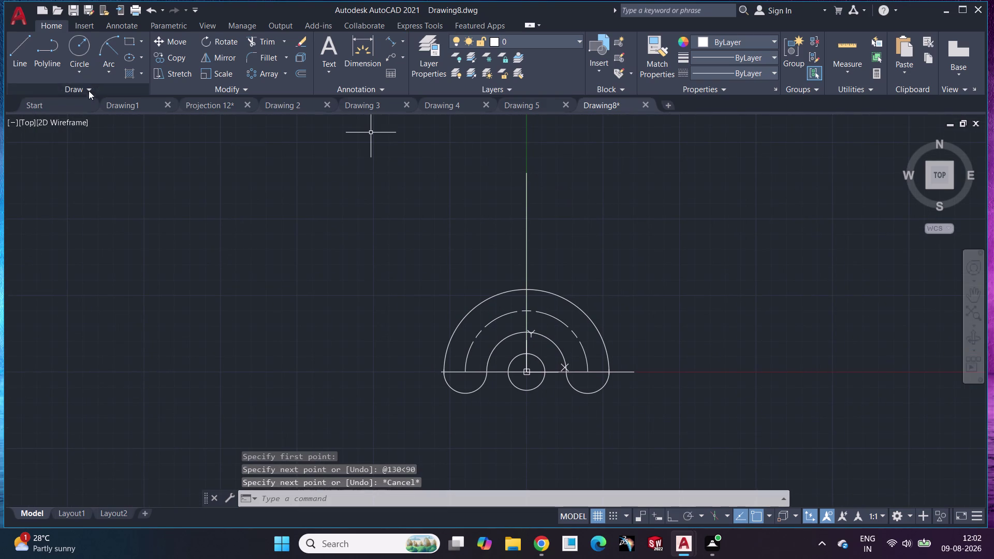
click(75, 56)
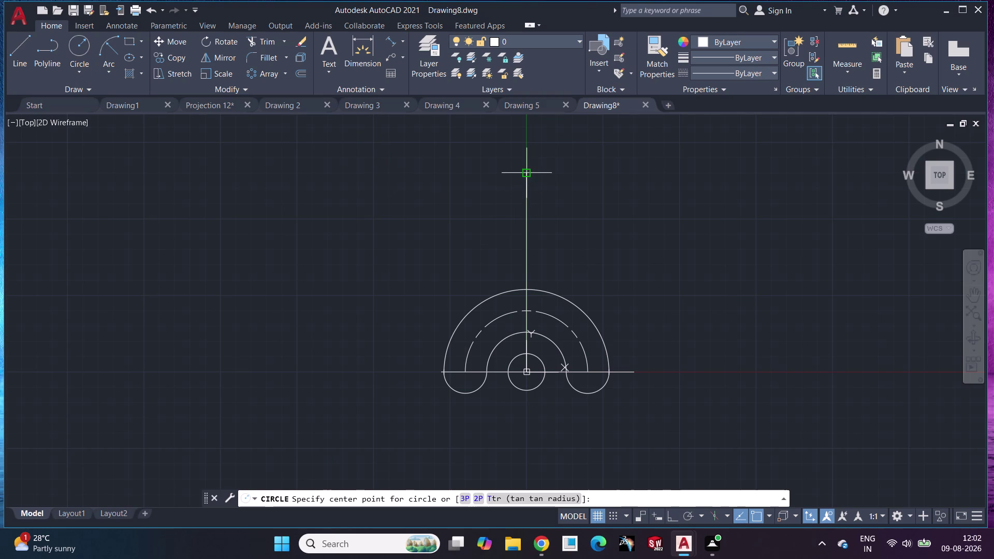
Draw concentric radius 20 and 40 circles at the centre line's top end.
click(530, 174)
text(20)
key(Return)
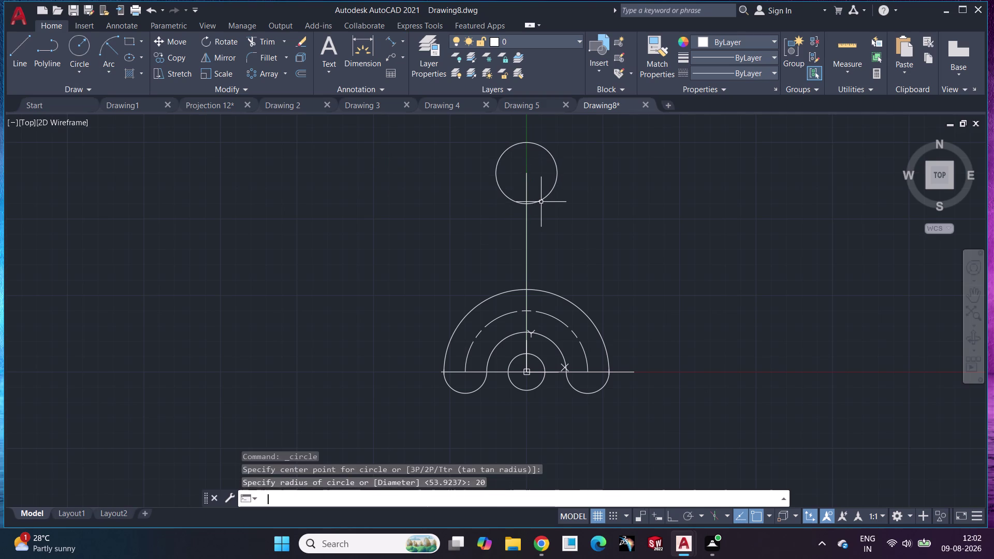
click(86, 47)
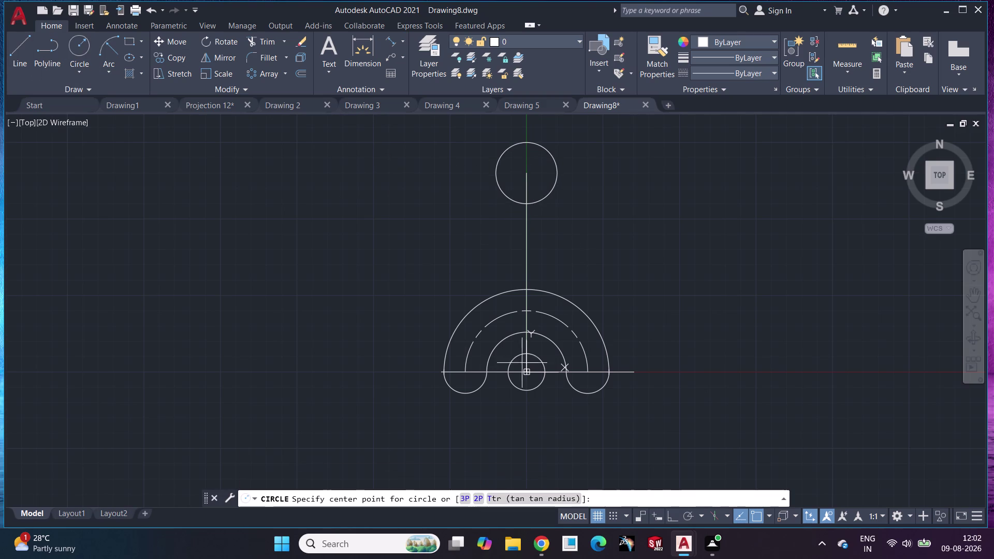
click(530, 172)
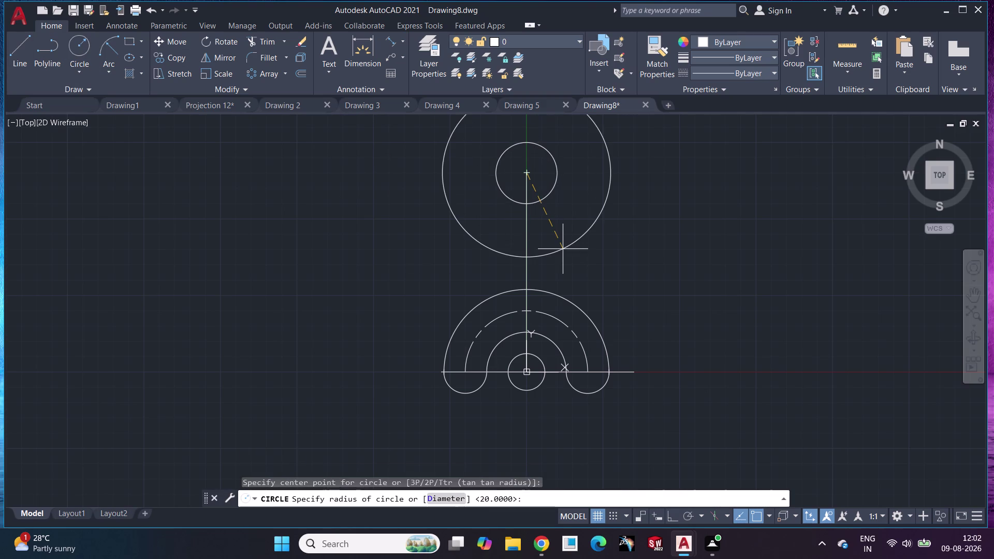
text(40)
key(Return)
key(Return)
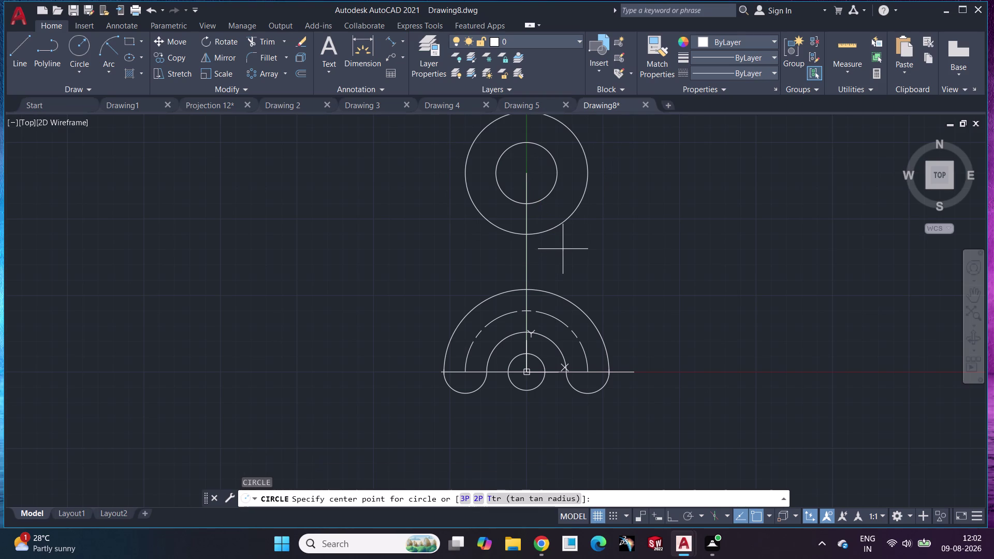
Draw a radius 76 circle centred on the lower body centre.
click(82, 42)
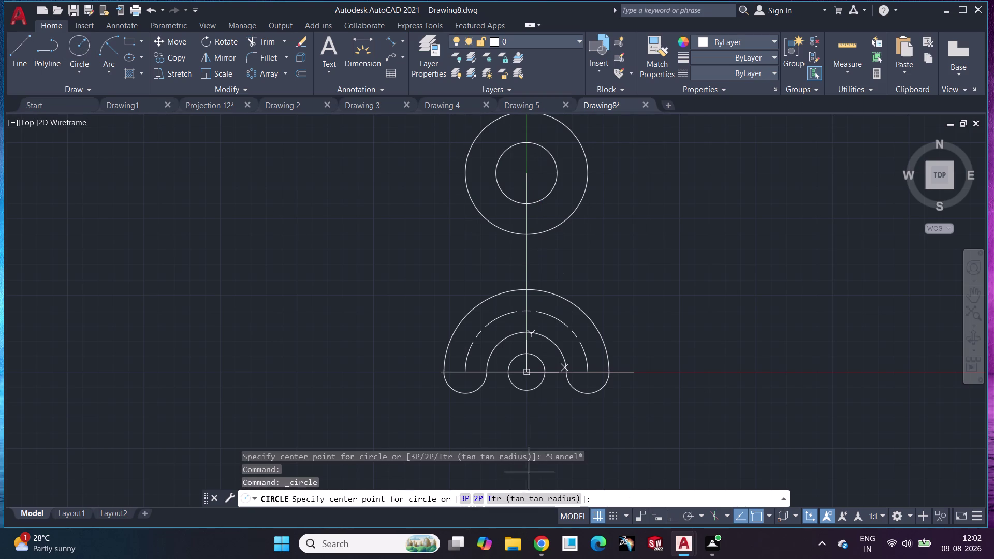
click(529, 374)
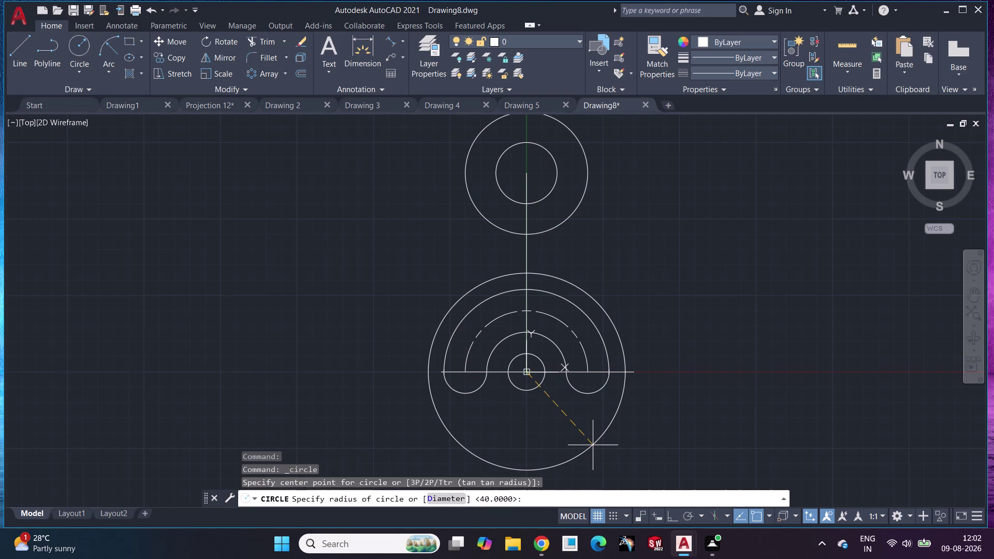
text(76)
key(Return)
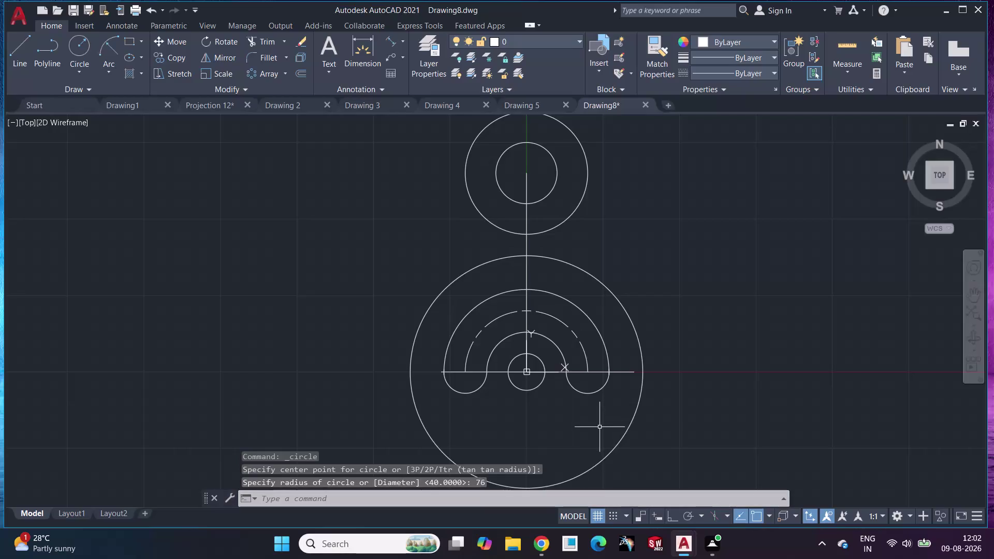
click(78, 78)
click(99, 201)
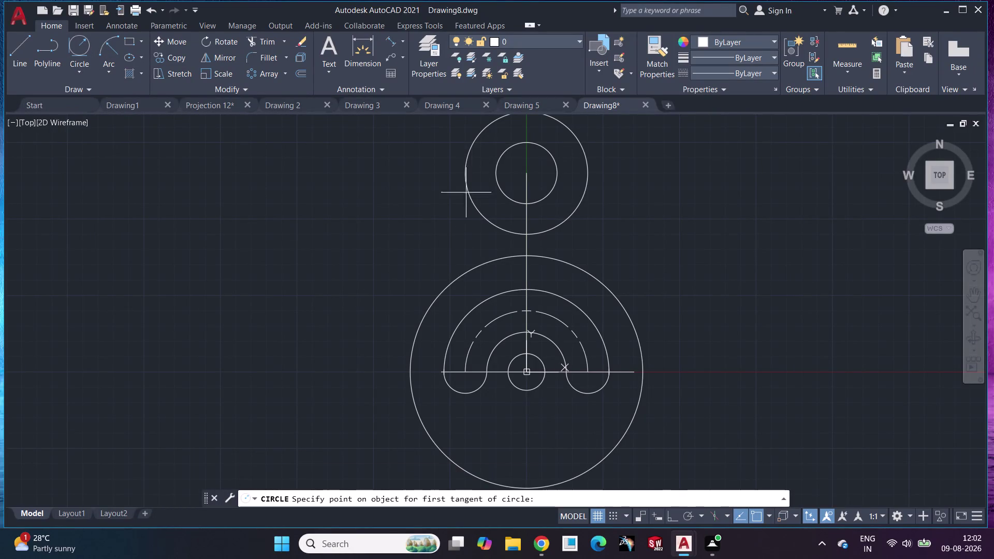
Create a radius 94 circle tangent to the radius 40 and 76 circles.
click(450, 284)
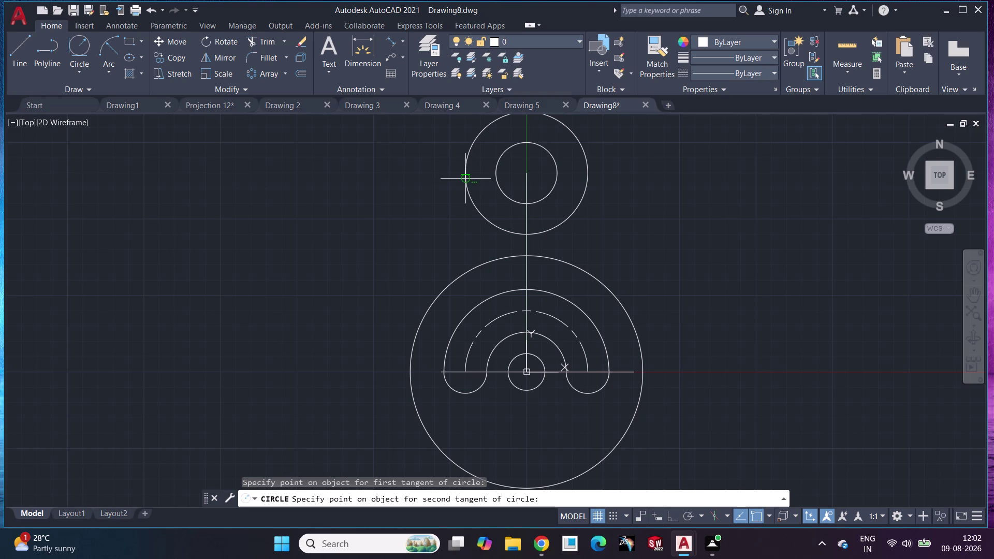
click(464, 179)
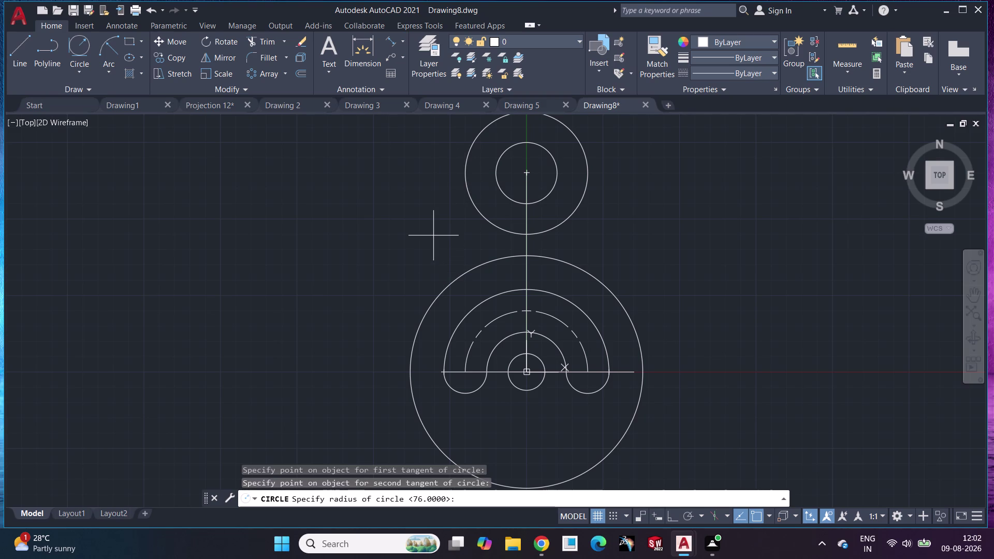
text(94)
key(Return)
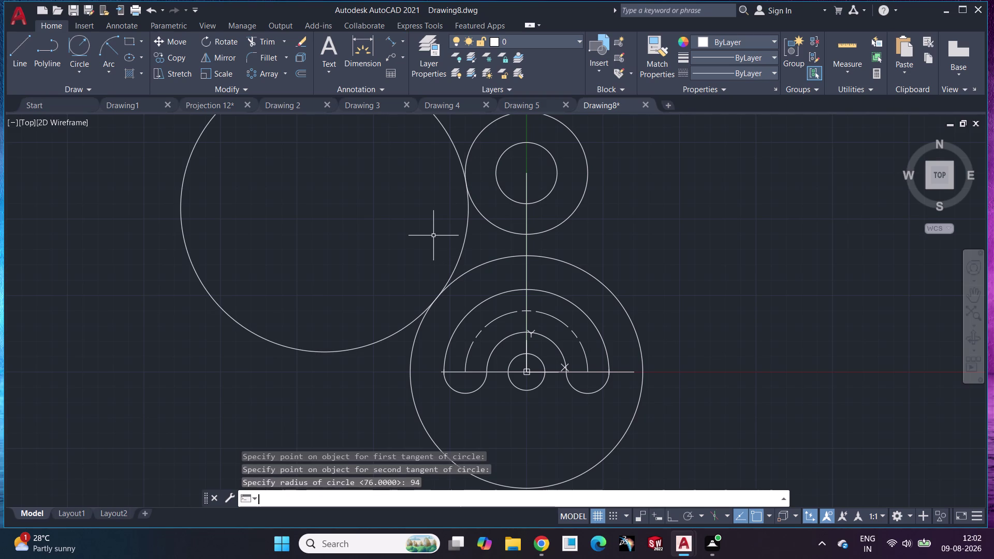
Trim the tangent circle's outer part and the overlapping circle segments.
click(252, 44)
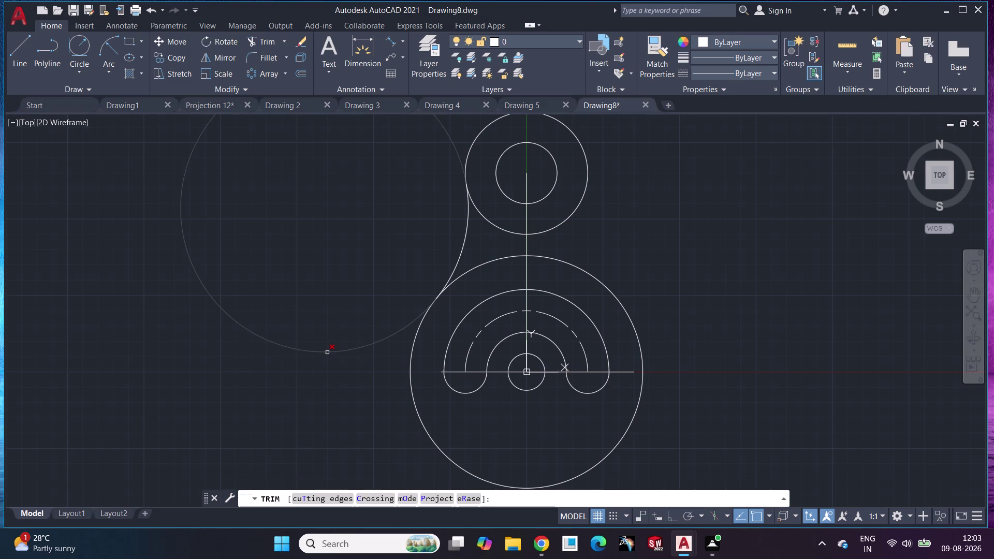
click(328, 353)
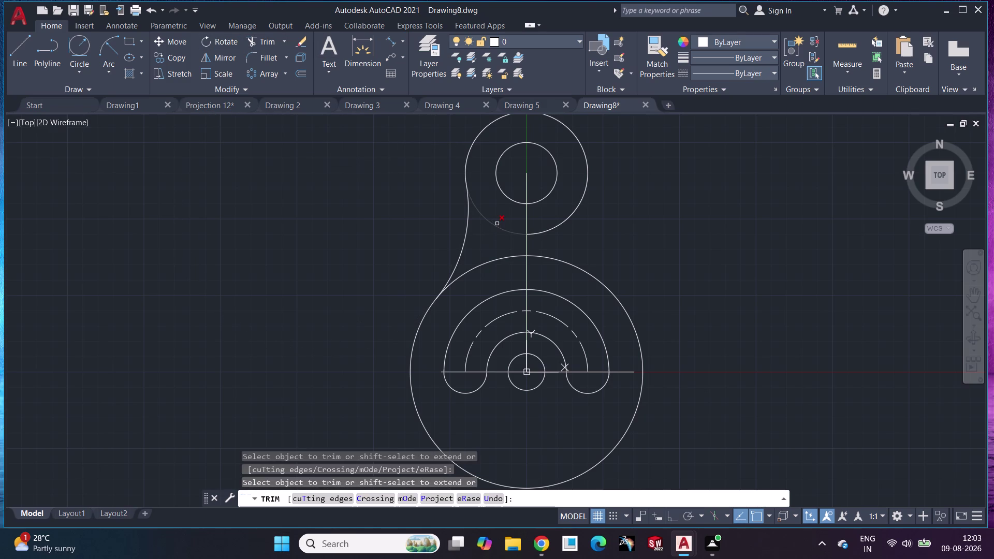
click(497, 228)
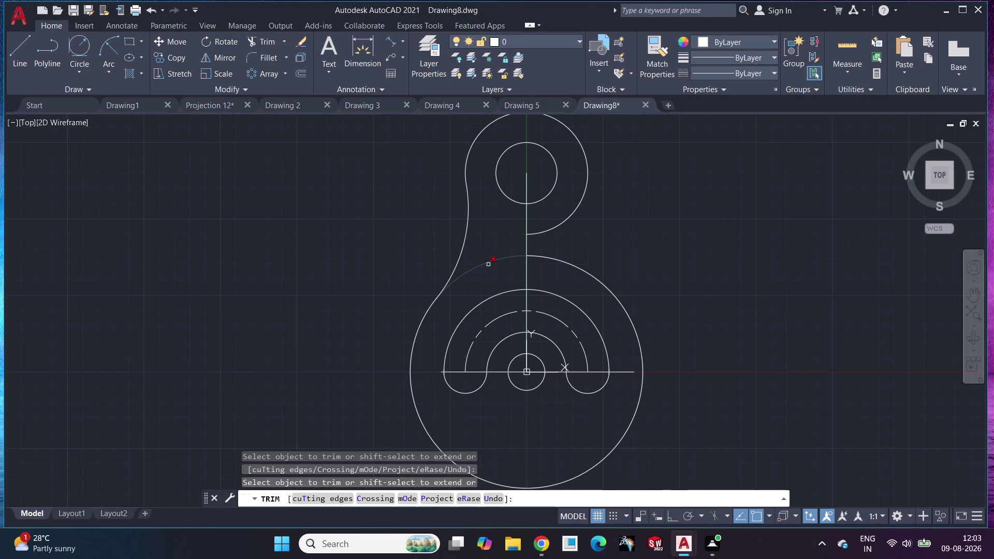
click(488, 264)
key(Escape)
click(463, 247)
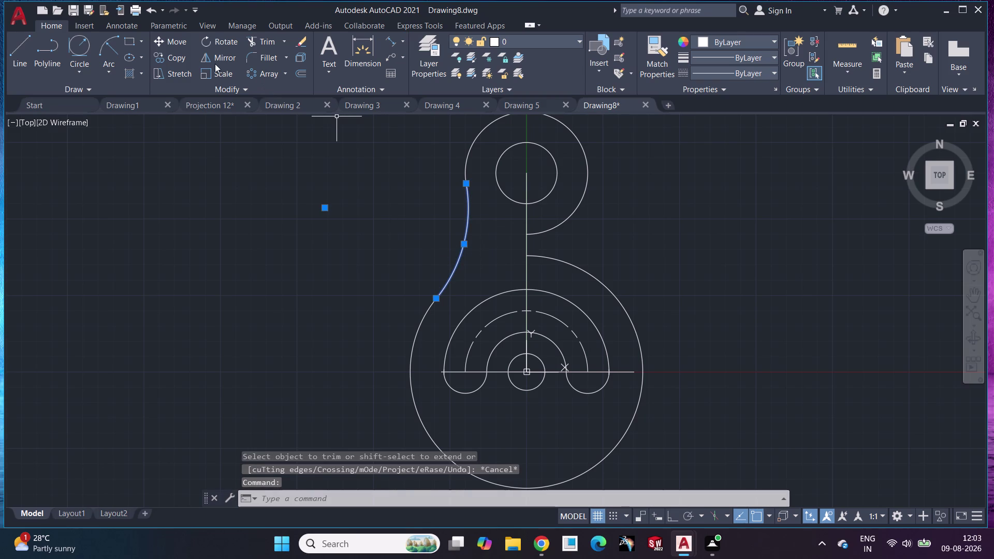
Mirror the radius 94 arc across the vertical centre line, keeping the original.
click(218, 55)
click(528, 369)
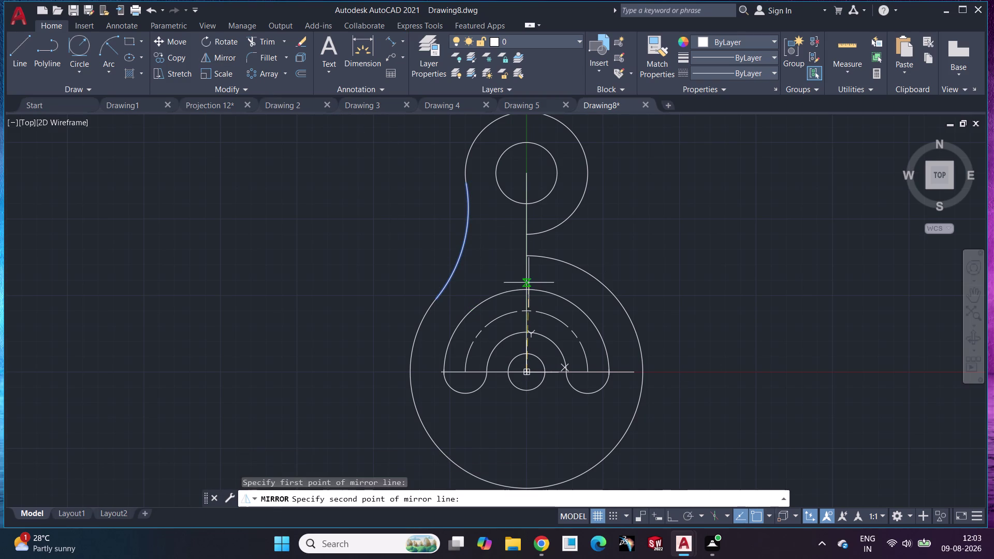
click(524, 173)
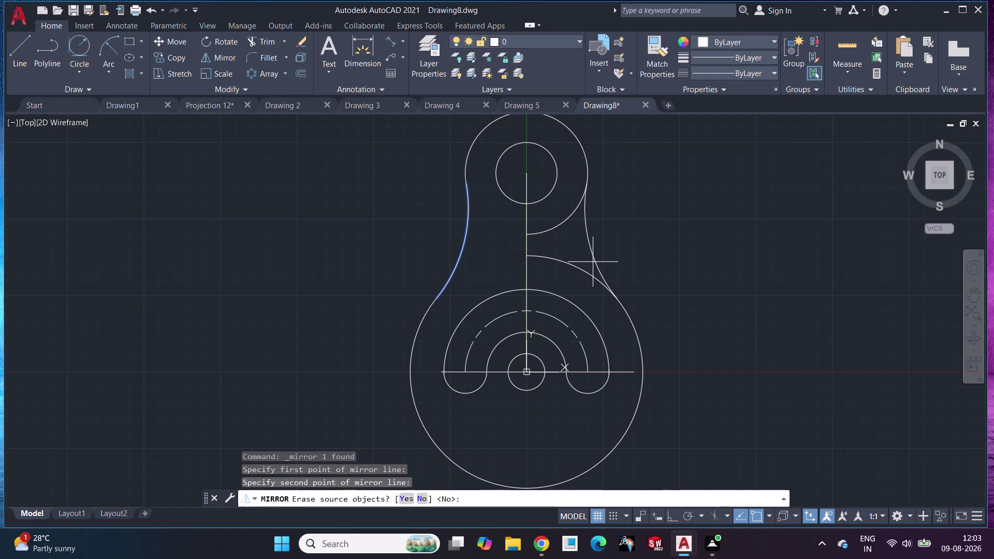
key(Escape)
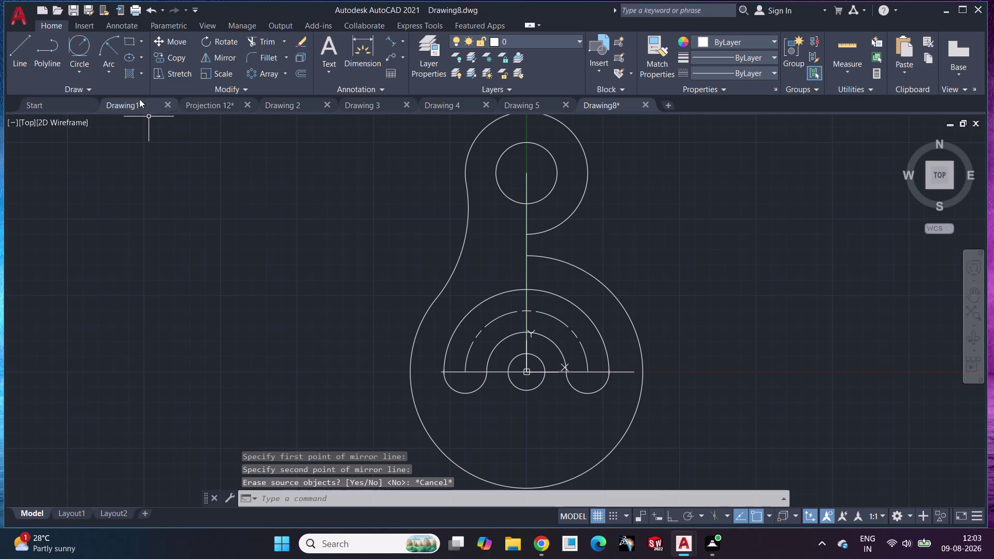
click(456, 266)
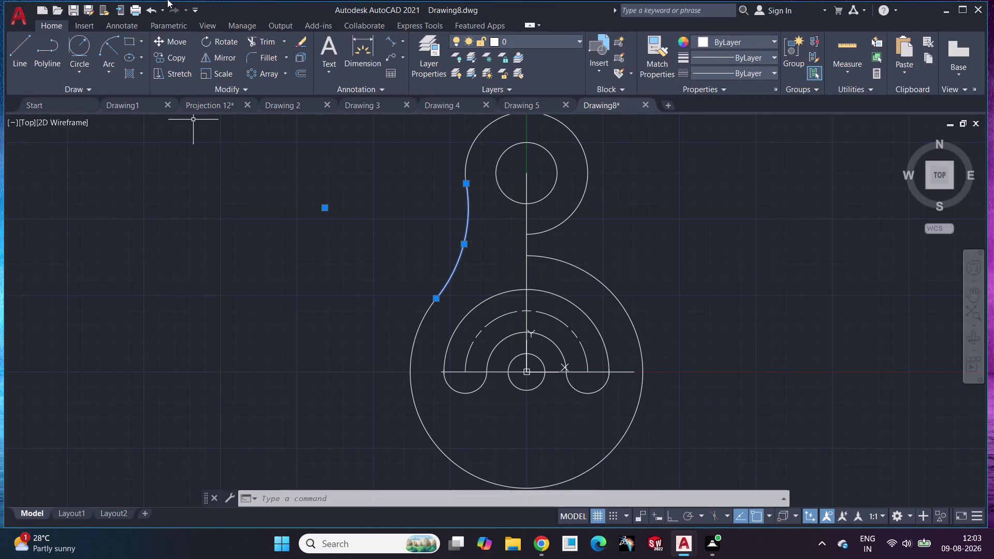
click(202, 60)
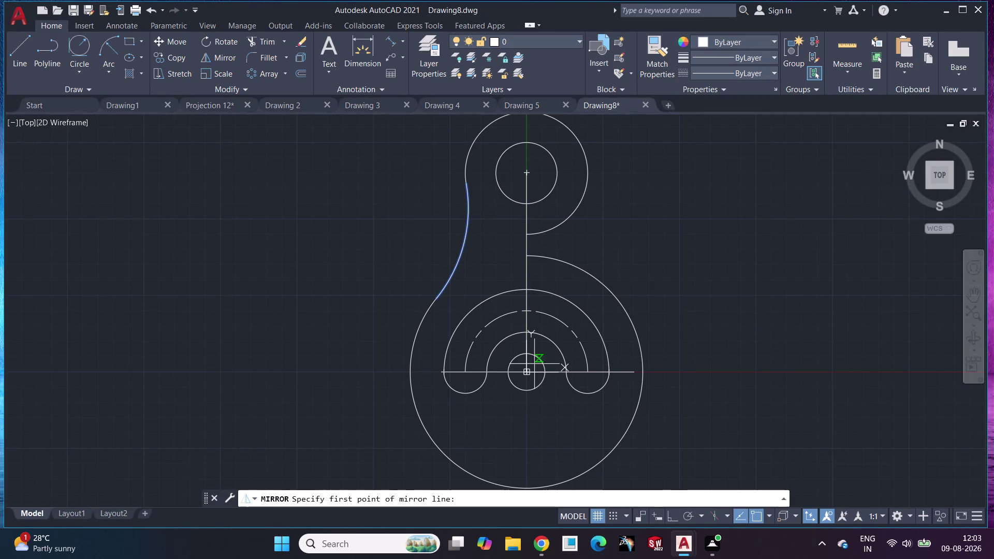
click(528, 373)
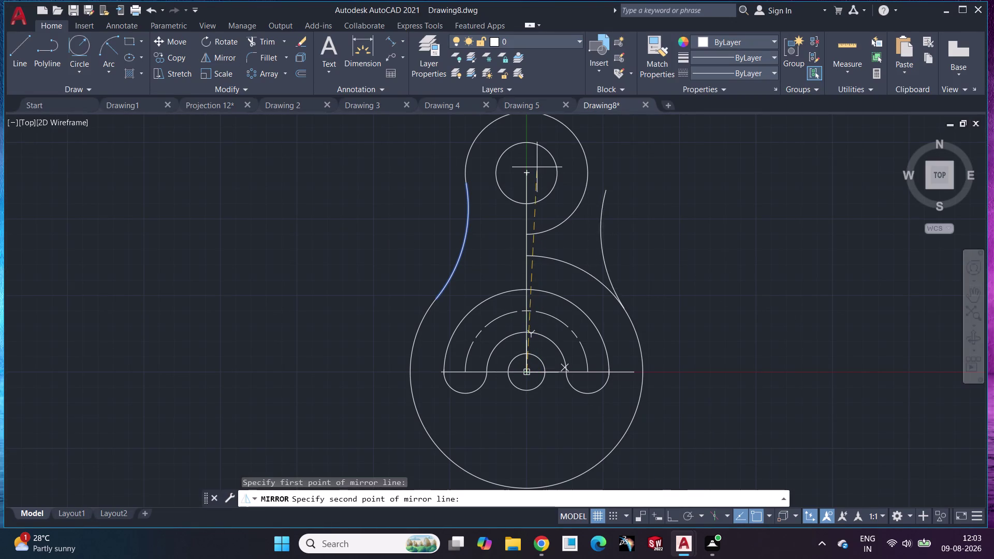
click(529, 170)
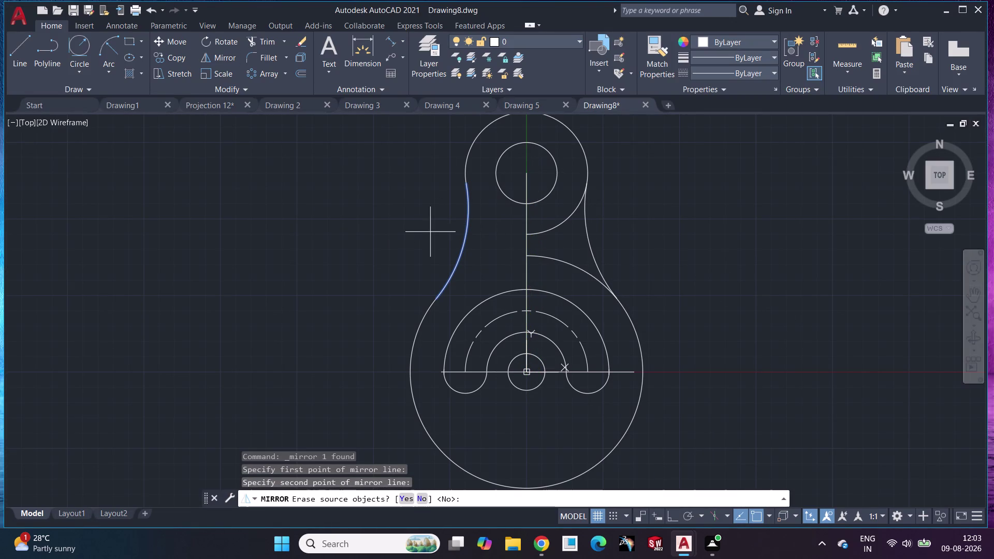
click(422, 503)
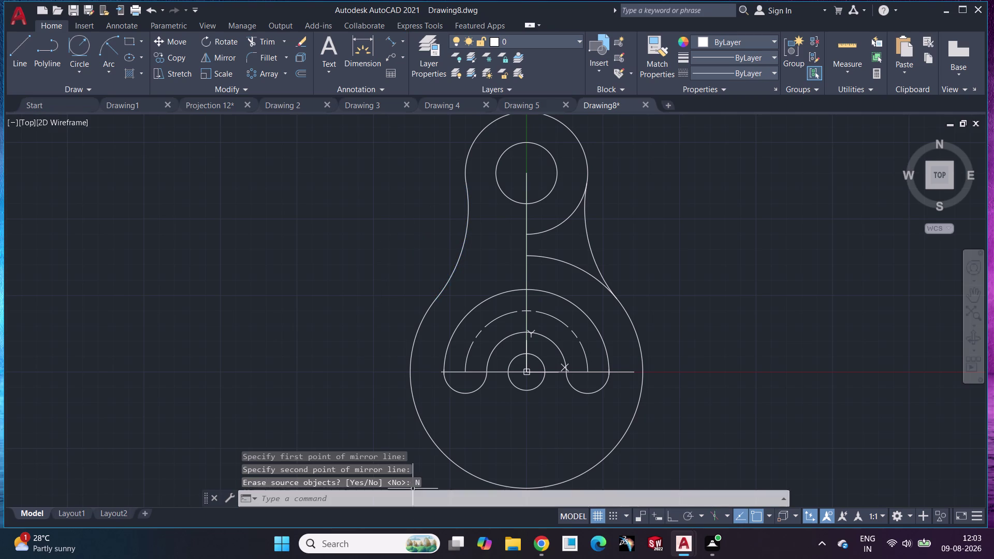
click(262, 41)
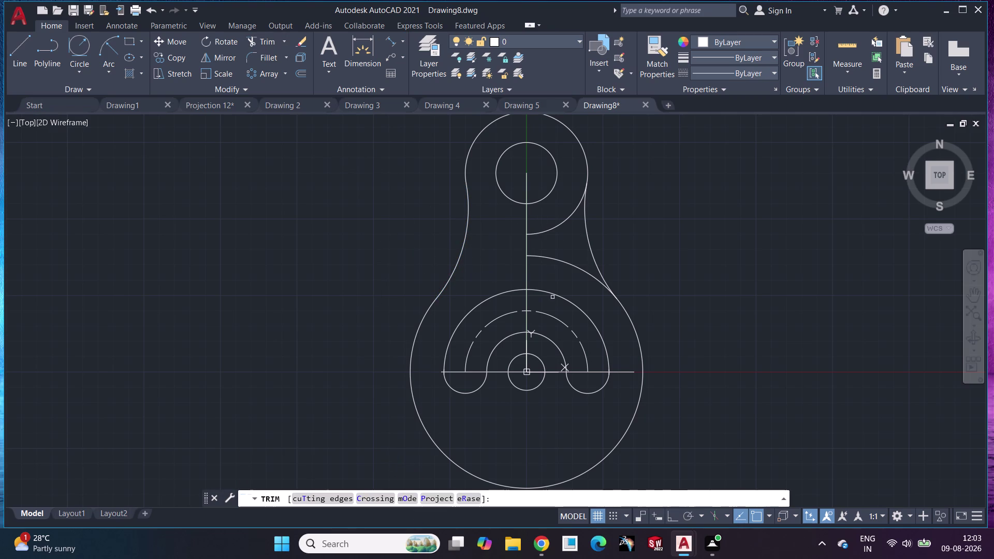
Trim the large circle's upper-right part, then cancel the trim command.
click(567, 264)
click(567, 220)
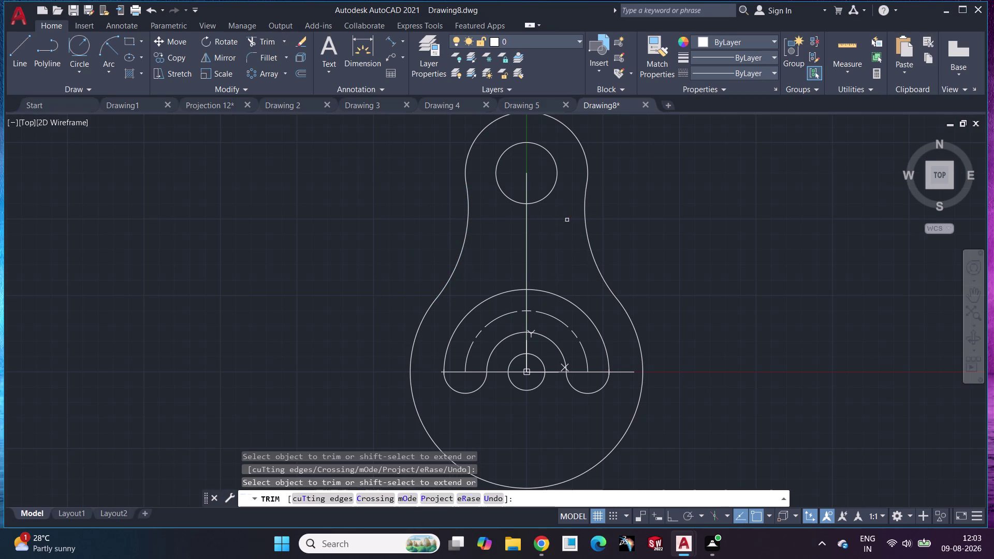
scroll(down, 3)
scroll(up, 3)
scroll(down, 3)
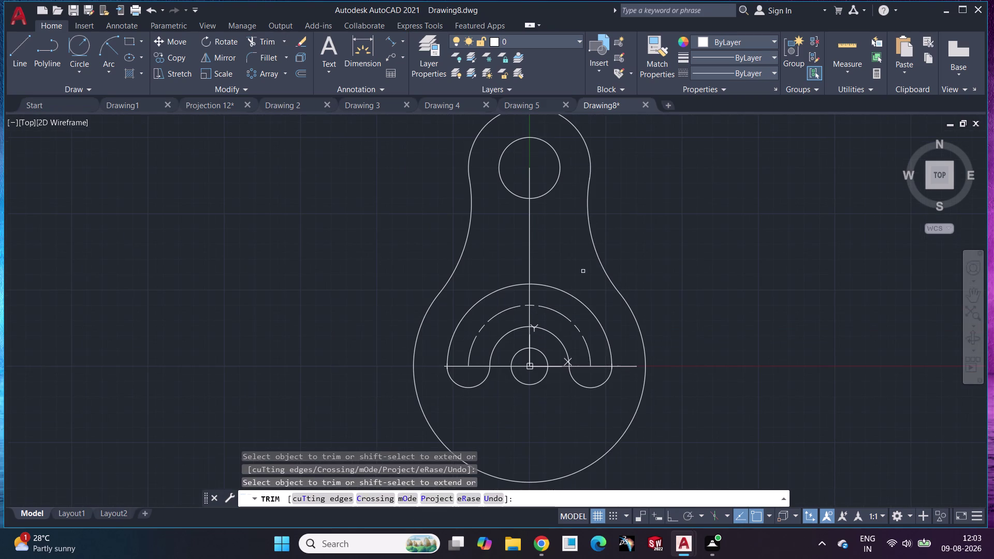
scroll(down, 3)
middle_drag(583, 272, 591, 227)
scroll(up, 3)
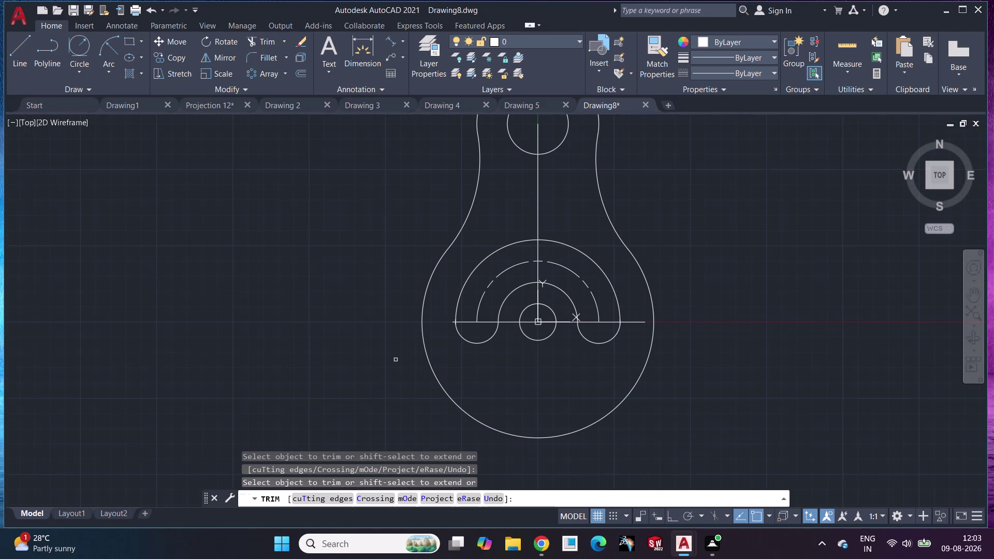
key(Escape)
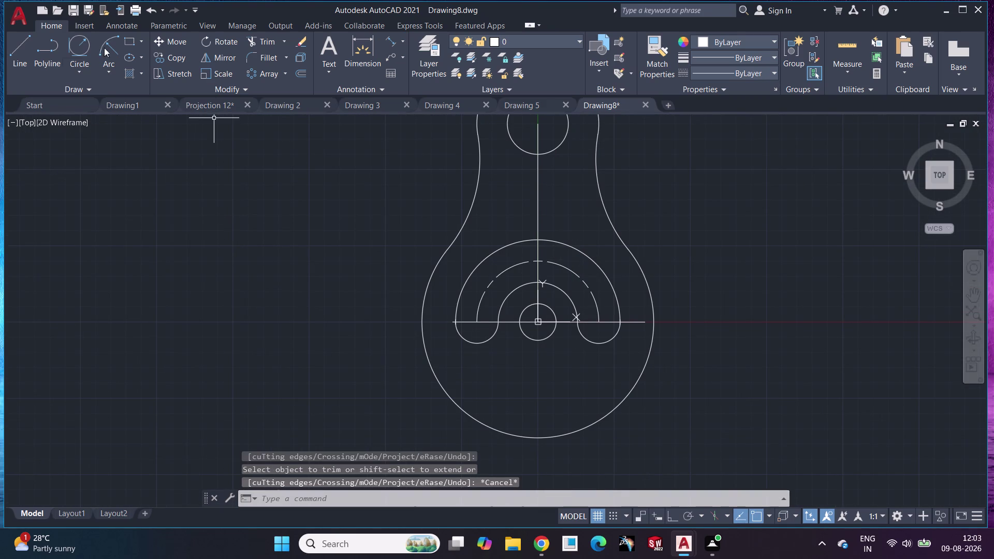
click(82, 66)
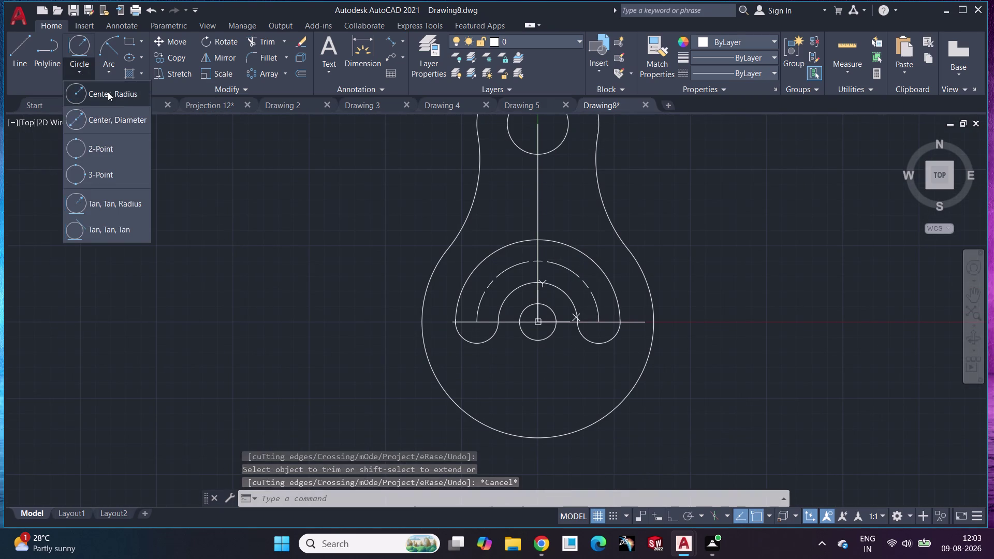
Draw a radius 36 circle centred on the base line's left endpoint.
drag(112, 94, 121, 99)
click(480, 320)
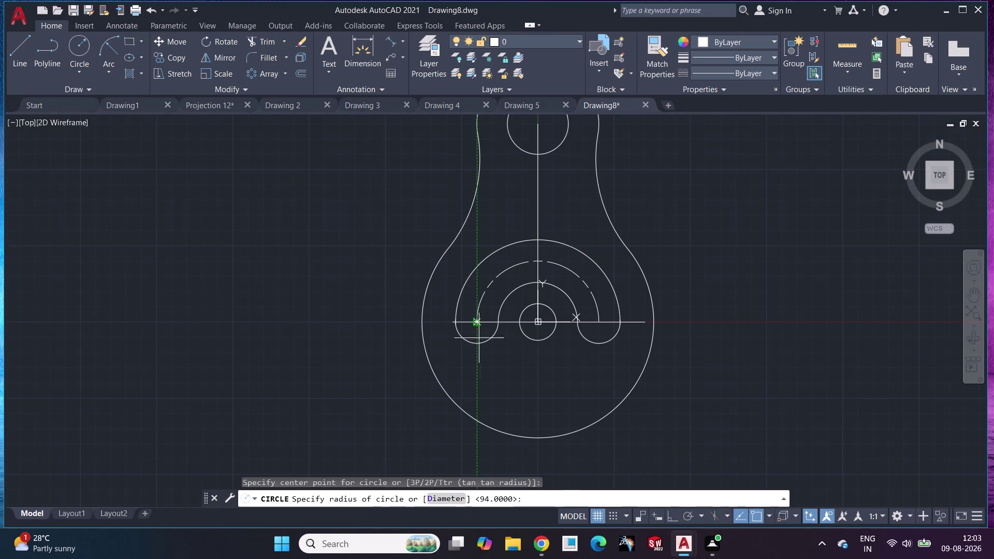
text(36)
key(Return)
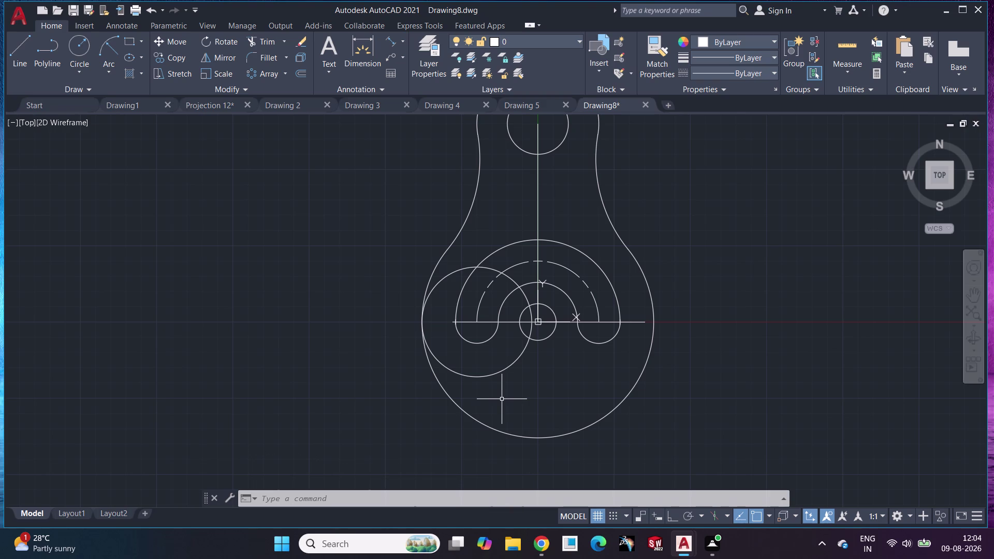
Delete the vertical centre line.
scroll(down, 3)
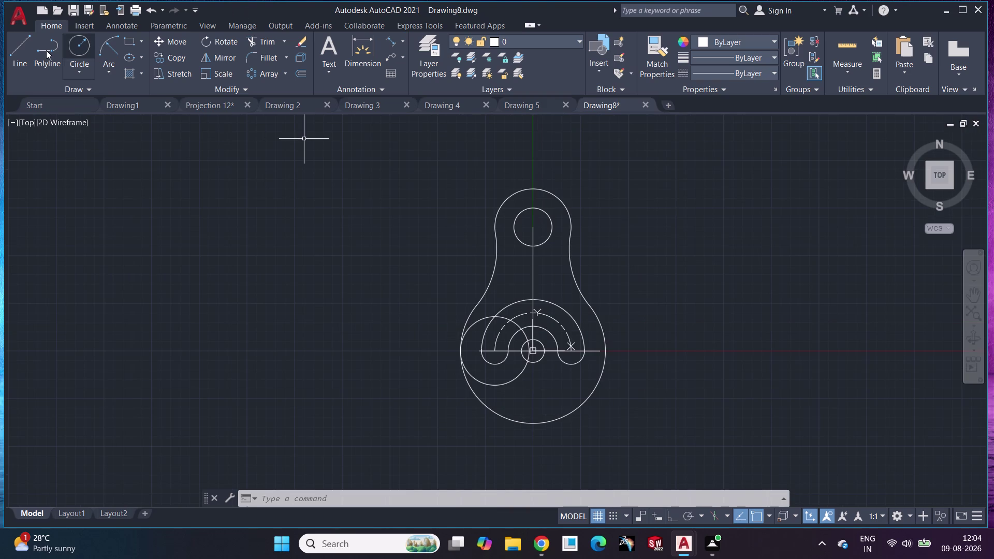
click(535, 270)
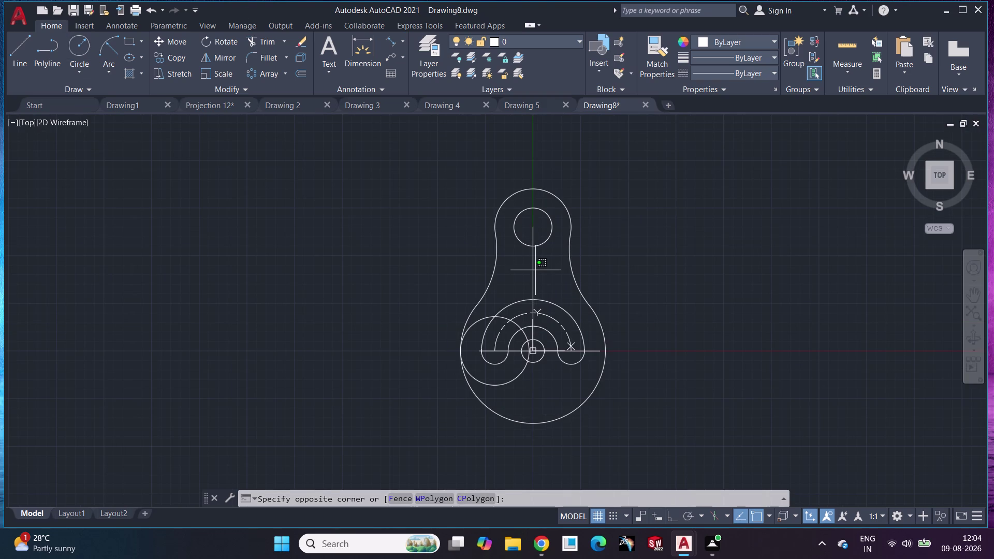
key(Escape)
scroll(up, 3)
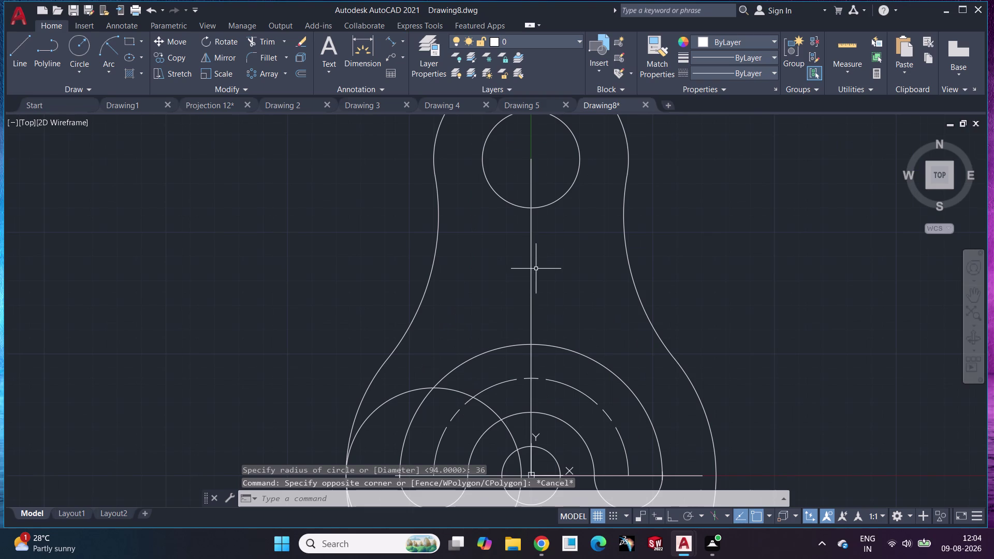
click(531, 266)
key(Delete)
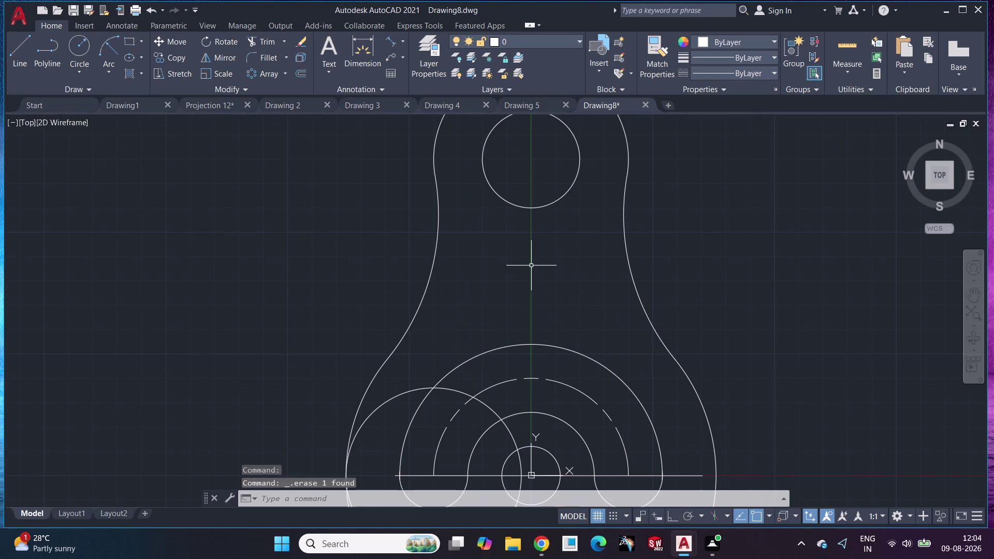
click(28, 37)
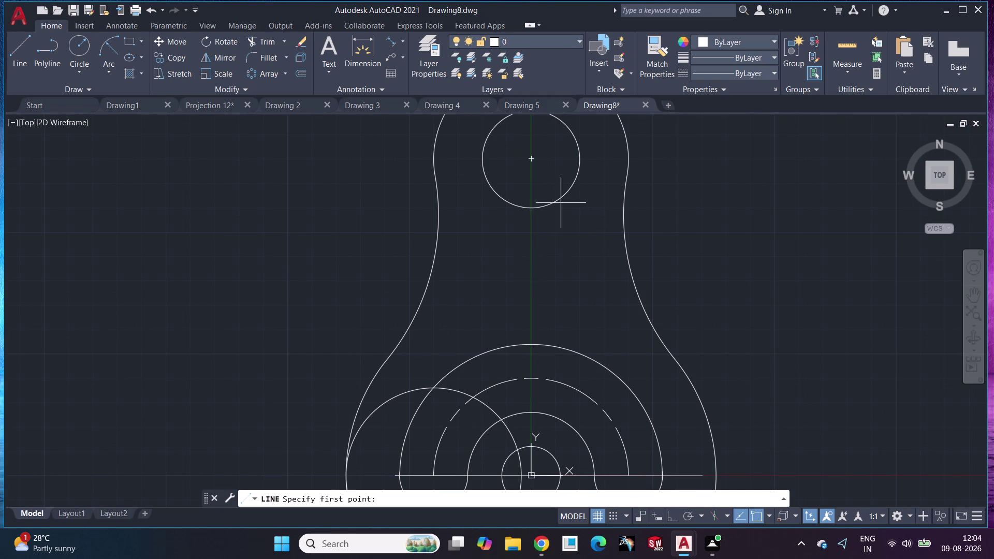
click(531, 160)
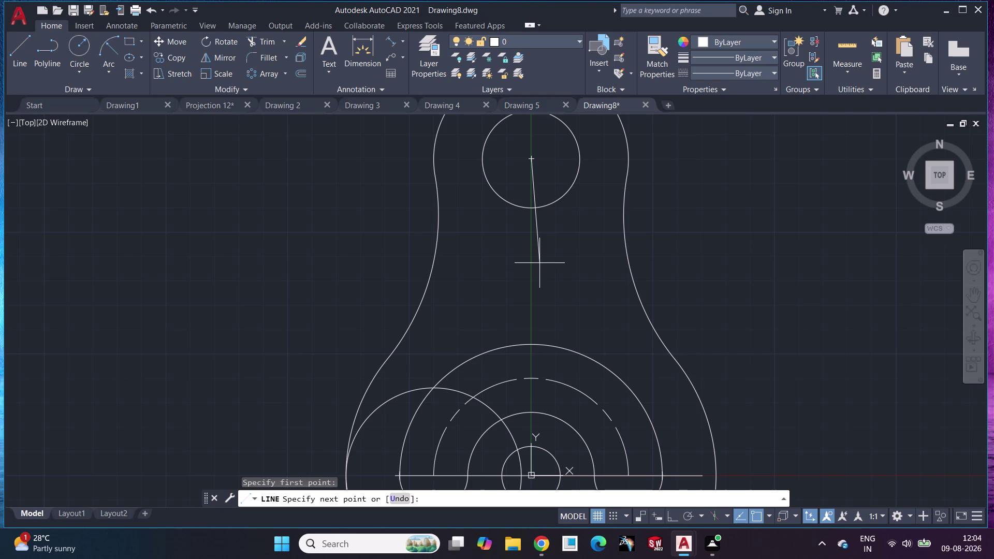
key(shift+at)
text(24)
text(6)
text(<270)
key(Return)
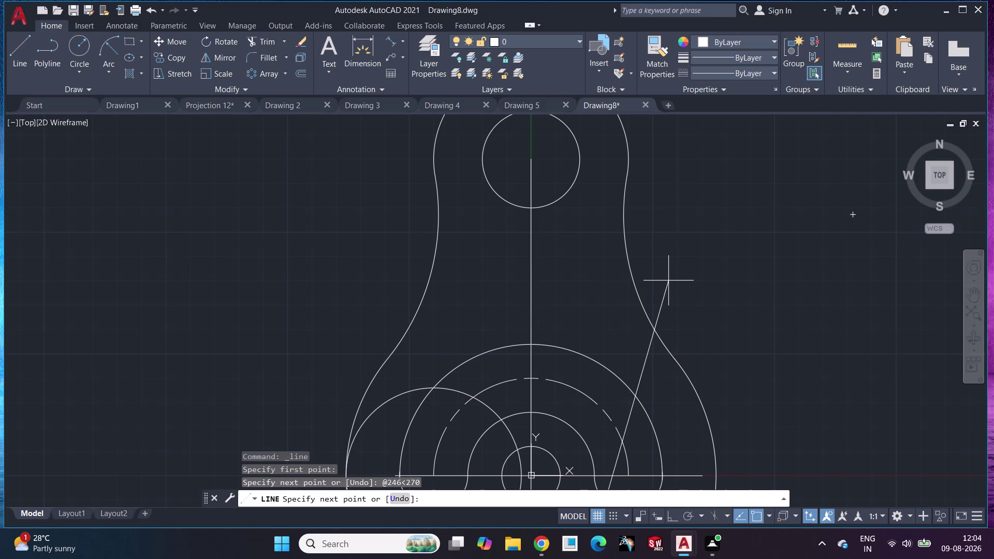
key(Escape)
scroll(down, 3)
middle_drag(658, 282, 635, 199)
Attempt a horizontal line below the lever, then undo the inaccurate result.
scroll(up, 3)
middle_drag(611, 340, 611, 355)
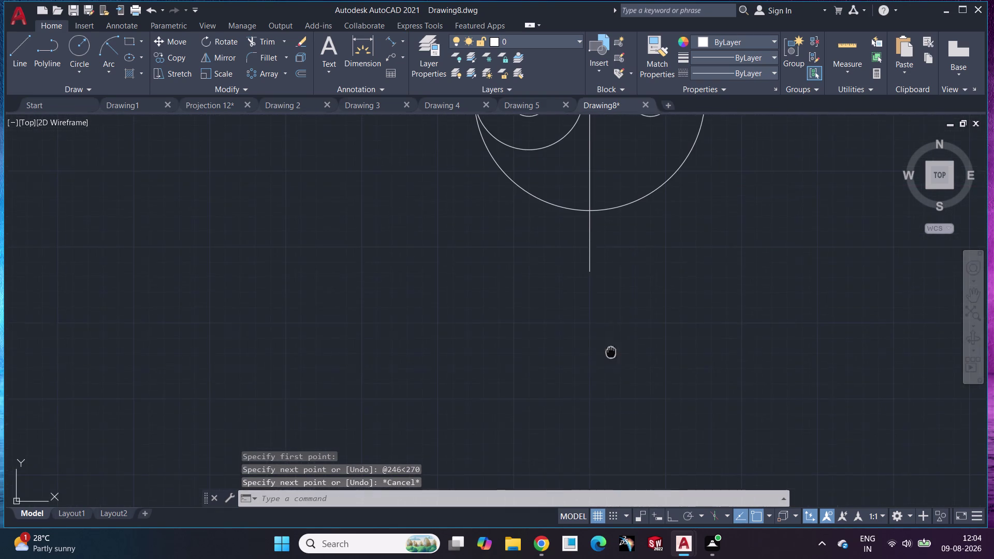
middle_drag(611, 355, 612, 359)
click(15, 58)
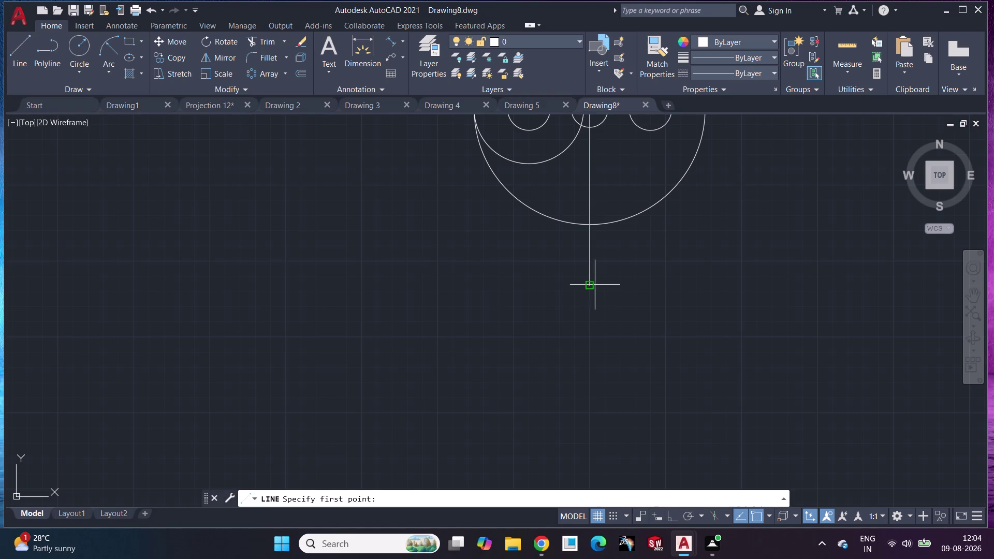
click(589, 282)
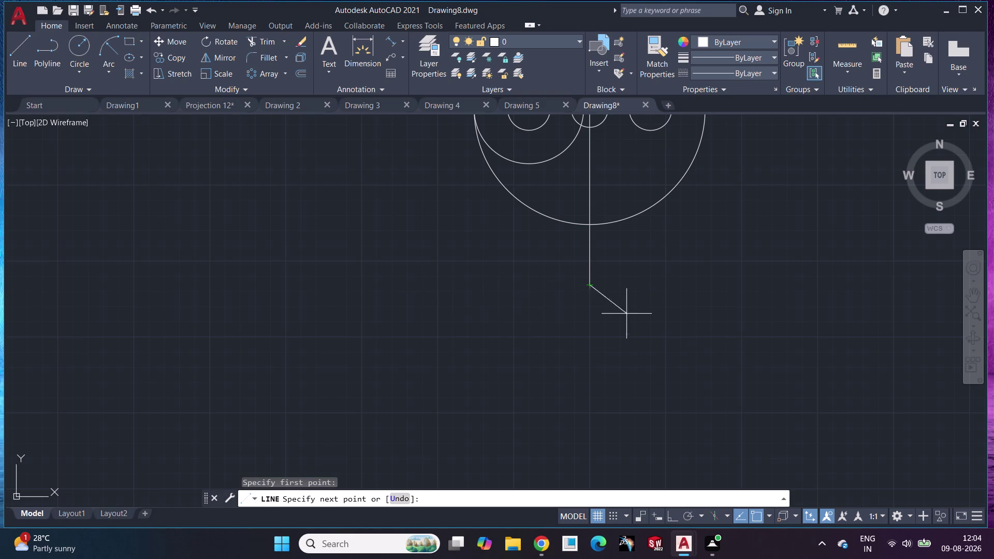
key(Escape)
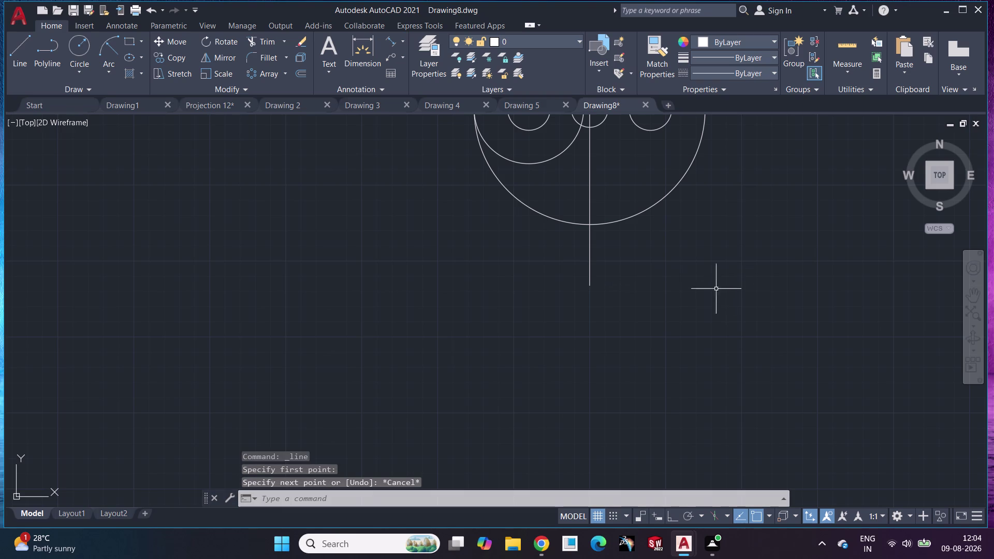
click(337, 358)
key(Escape)
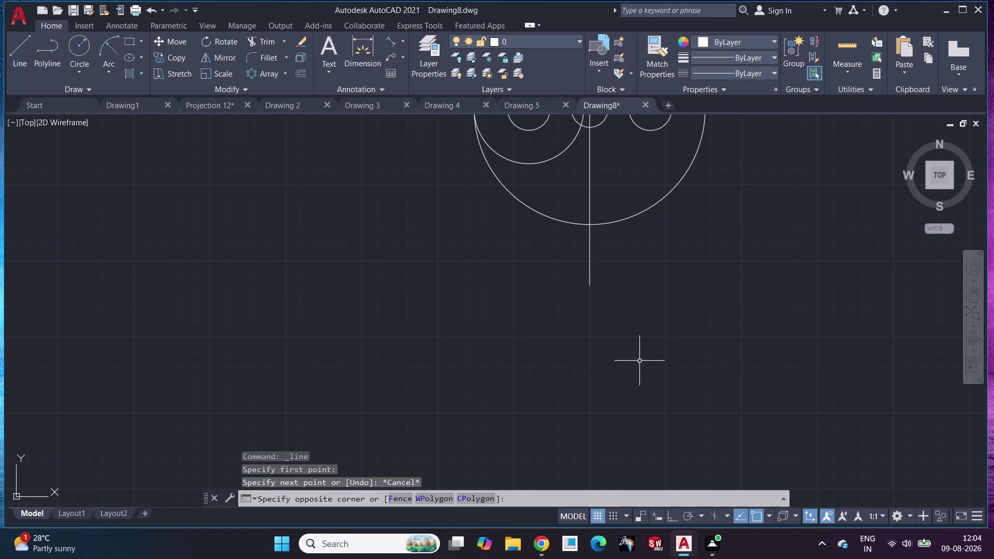
click(29, 53)
click(336, 343)
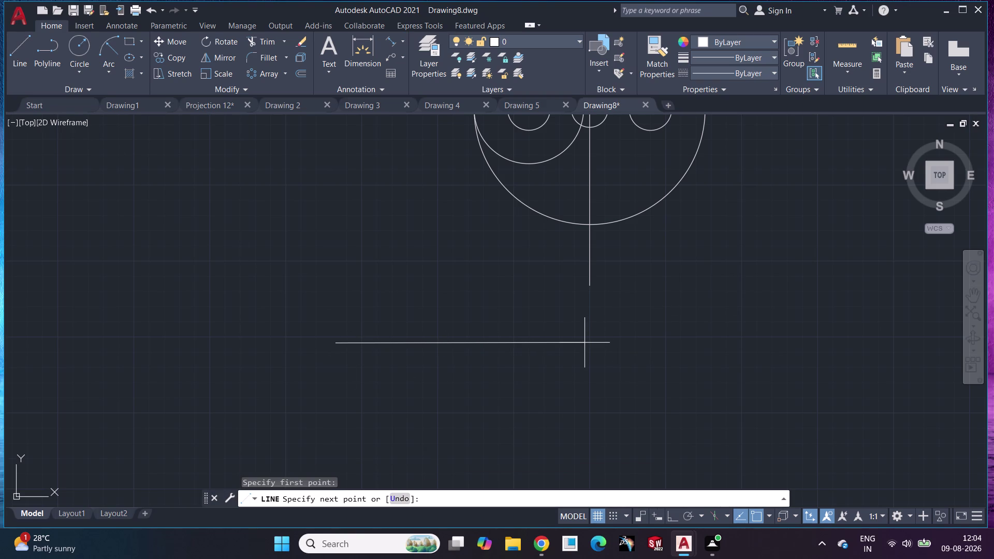
key(F12)
click(593, 344)
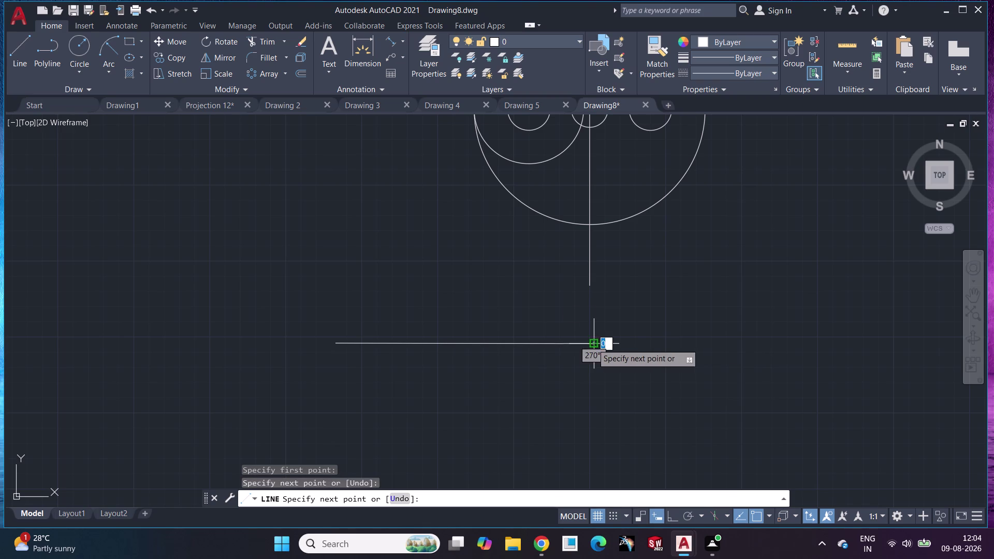
key(Escape)
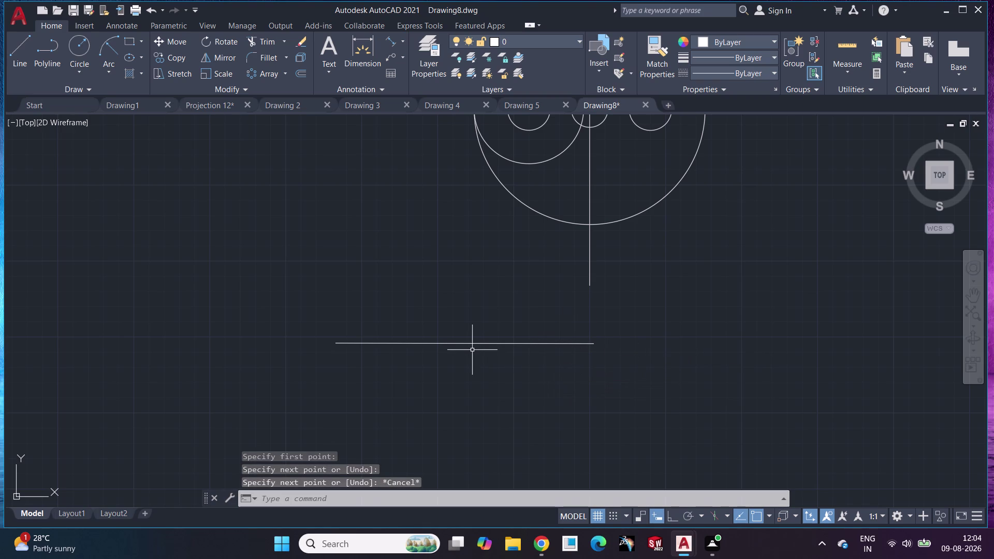
key(ctrl+z)
Draw a 168-unit horizontal line below the lever.
click(27, 50)
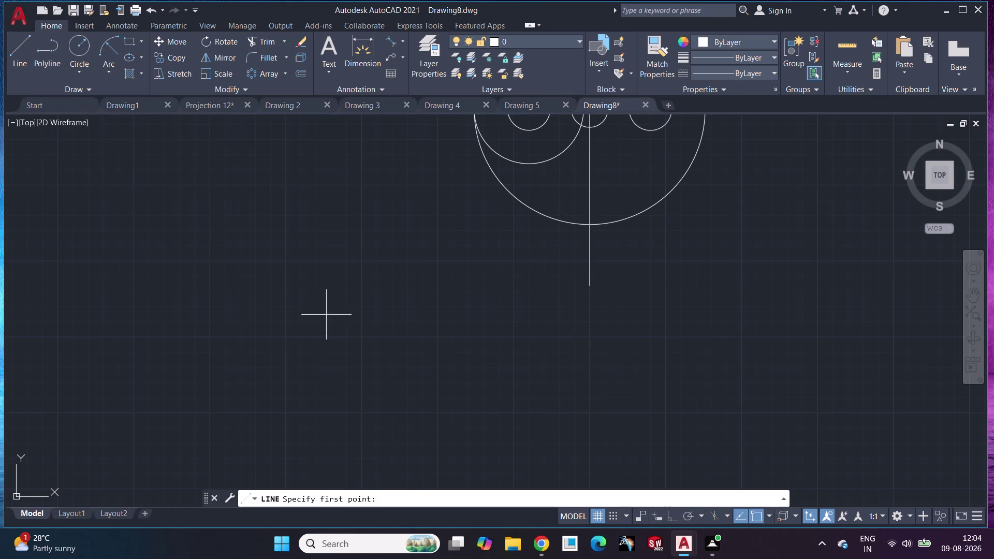
click(326, 315)
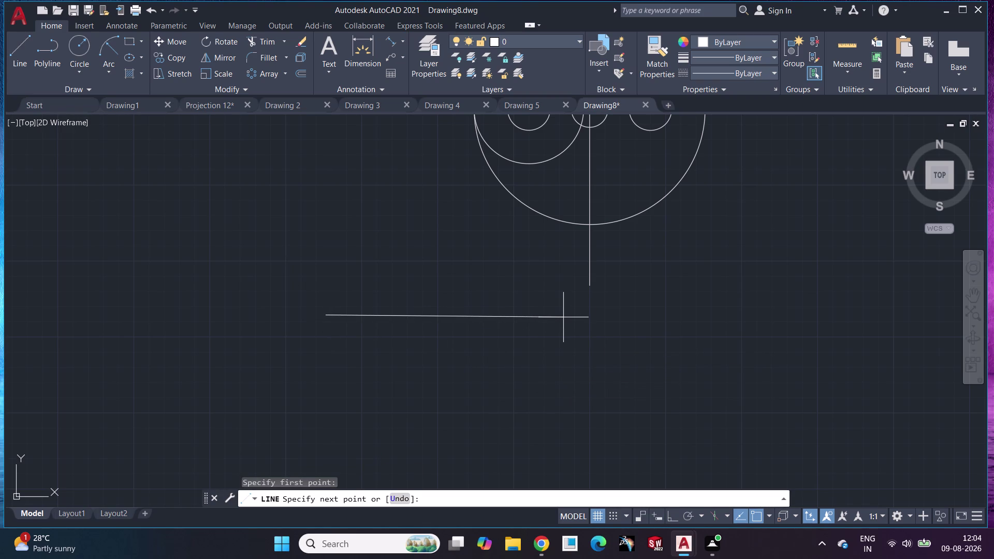
key(F12)
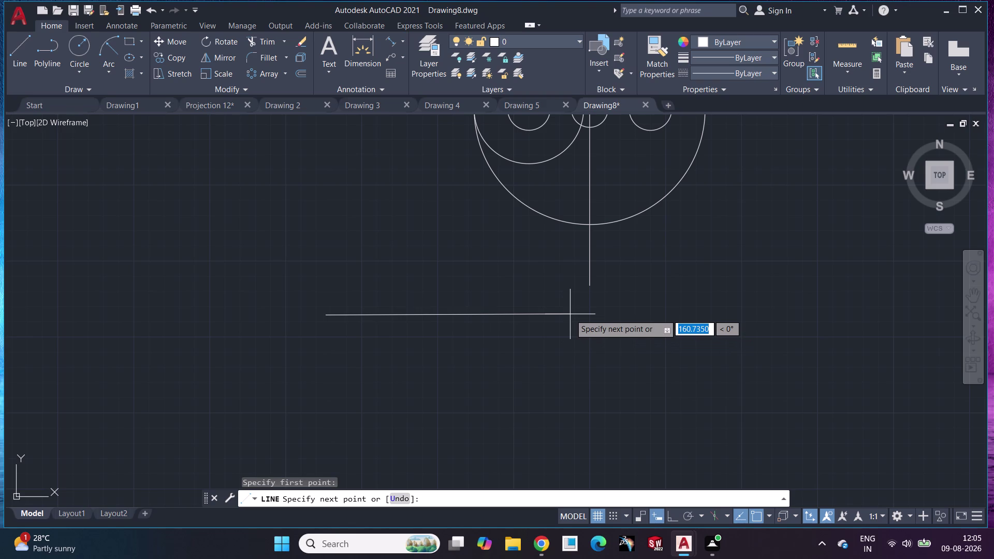
text(168)
key(Return)
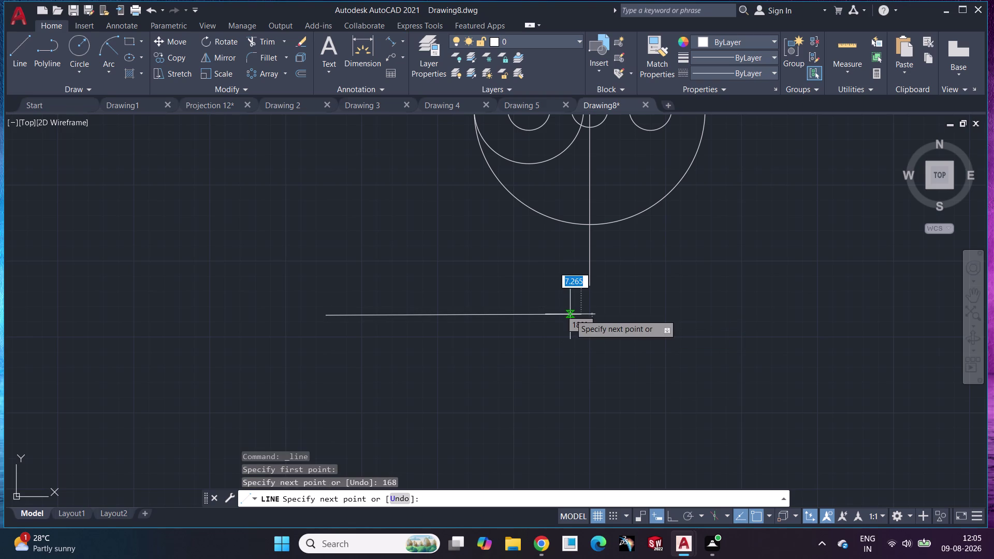
key(Escape)
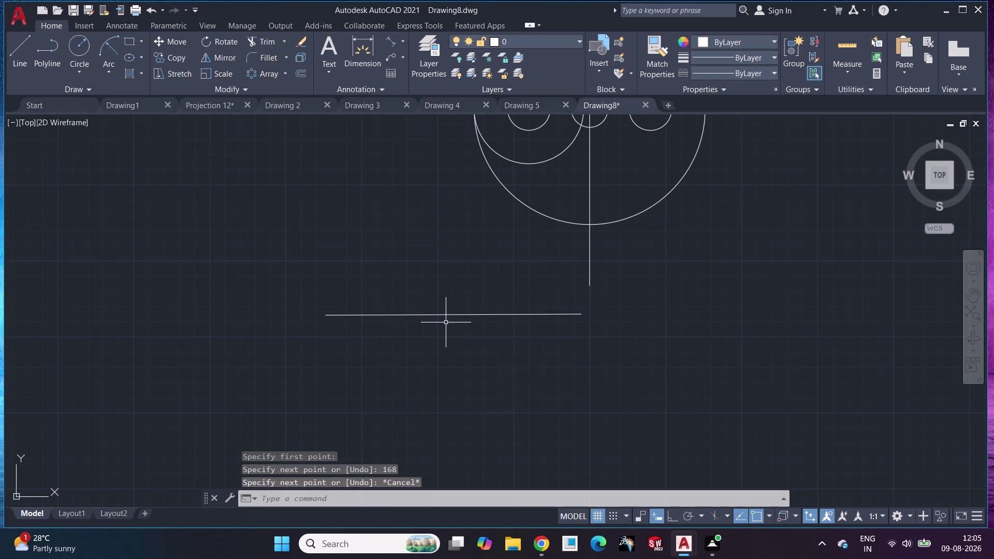
Grip-move the line's midpoint onto the centre line's lower endpoint.
click(446, 314)
click(453, 314)
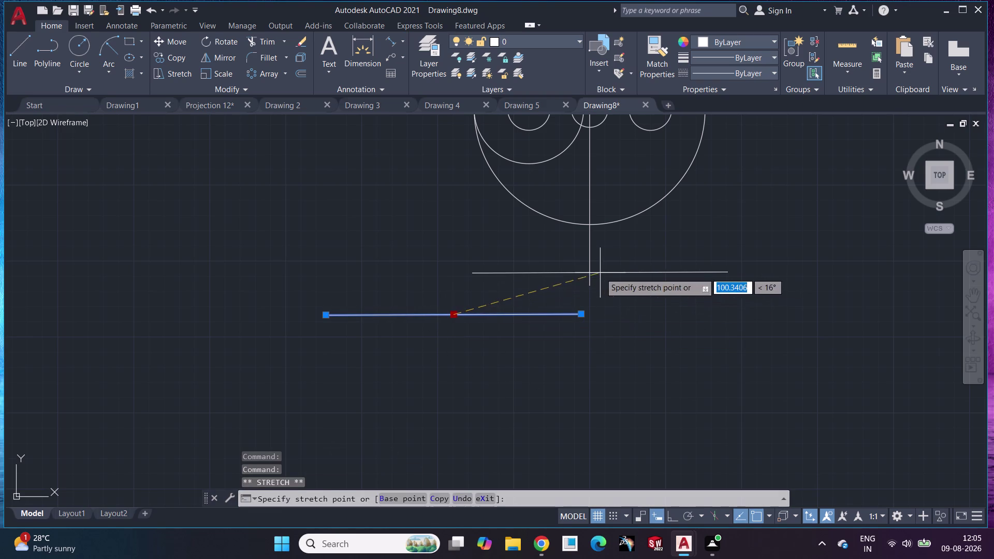
click(589, 283)
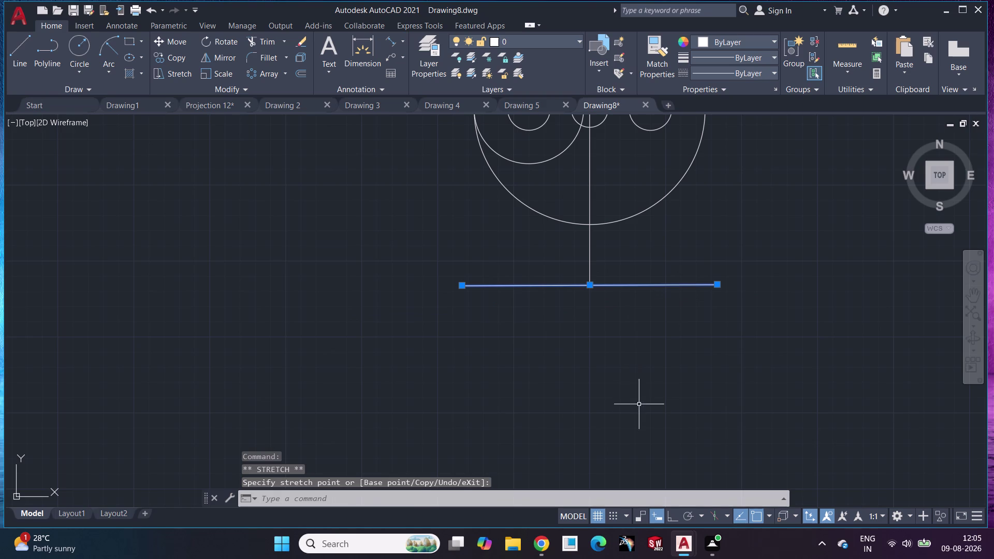
click(638, 412)
key(Escape)
Draw lines from the base line's left end: 24 up, then 34 across.
key(Escape)
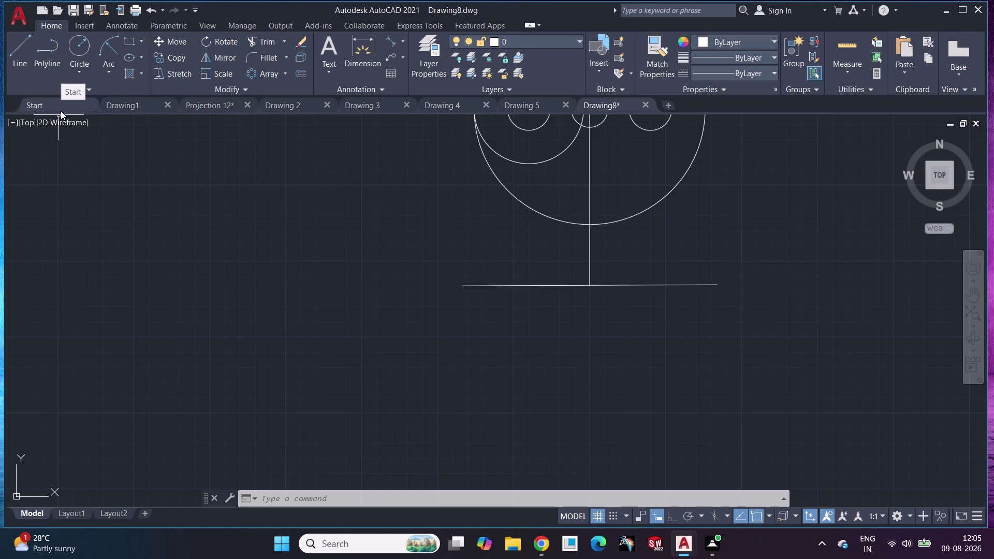
click(13, 61)
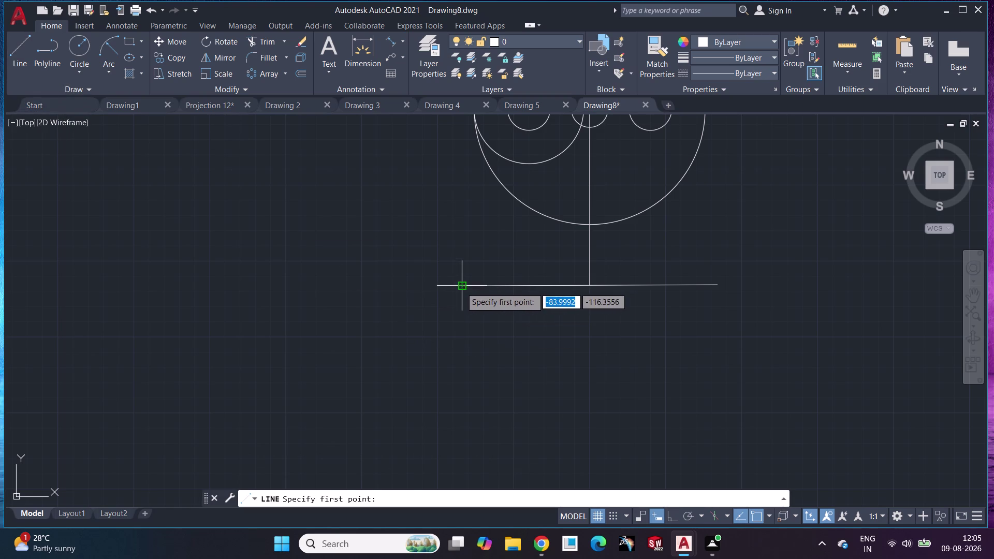
click(461, 287)
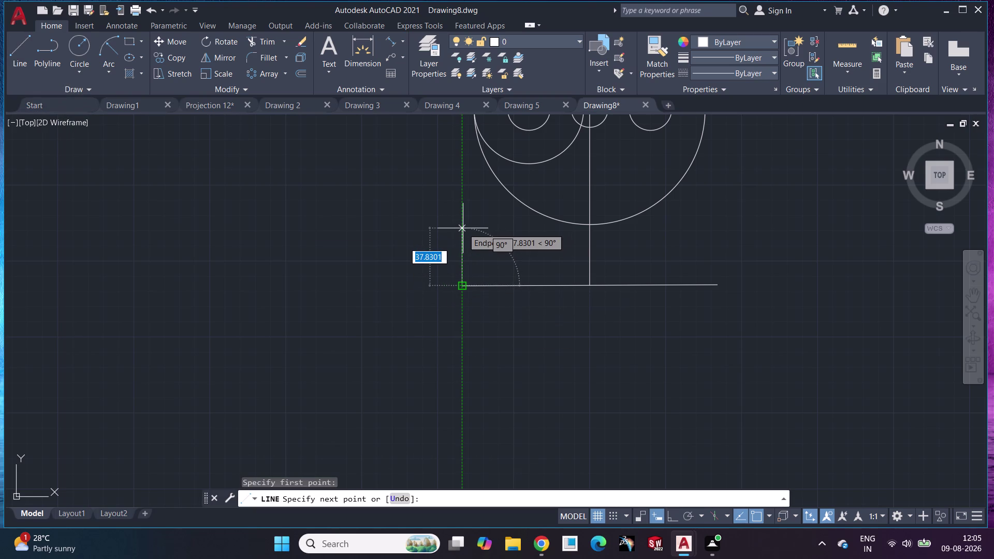
key(shift+at)
text(24)
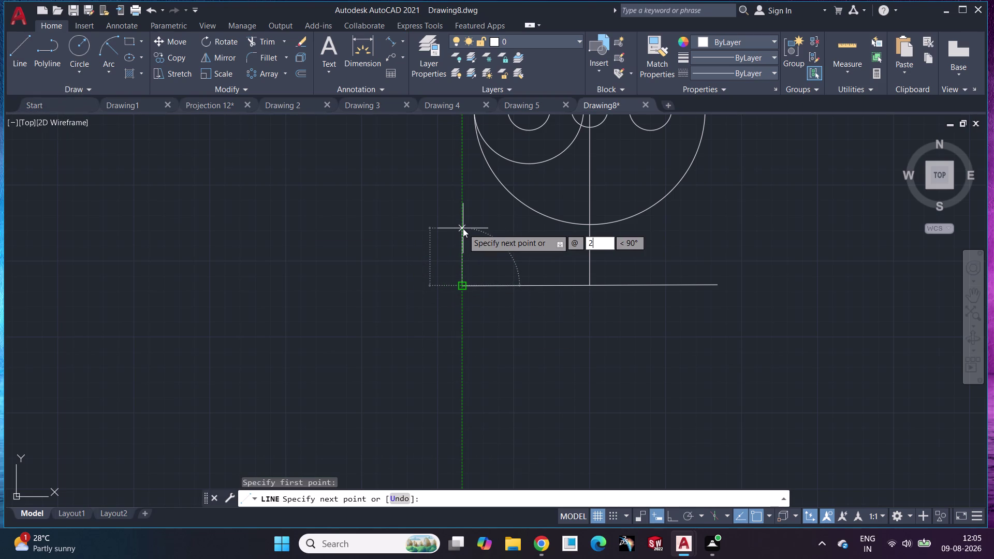
text(<90)
key(Return)
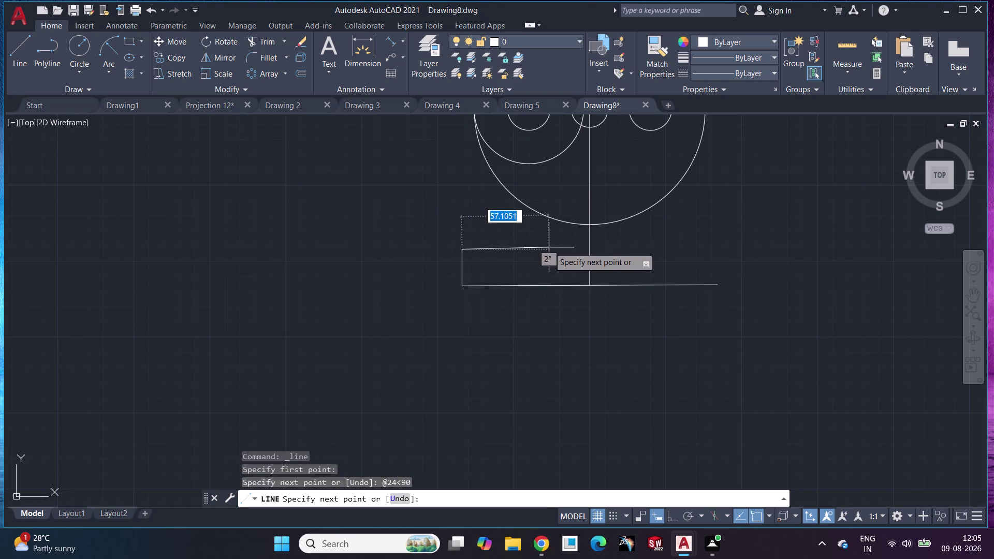
key(shift+at)
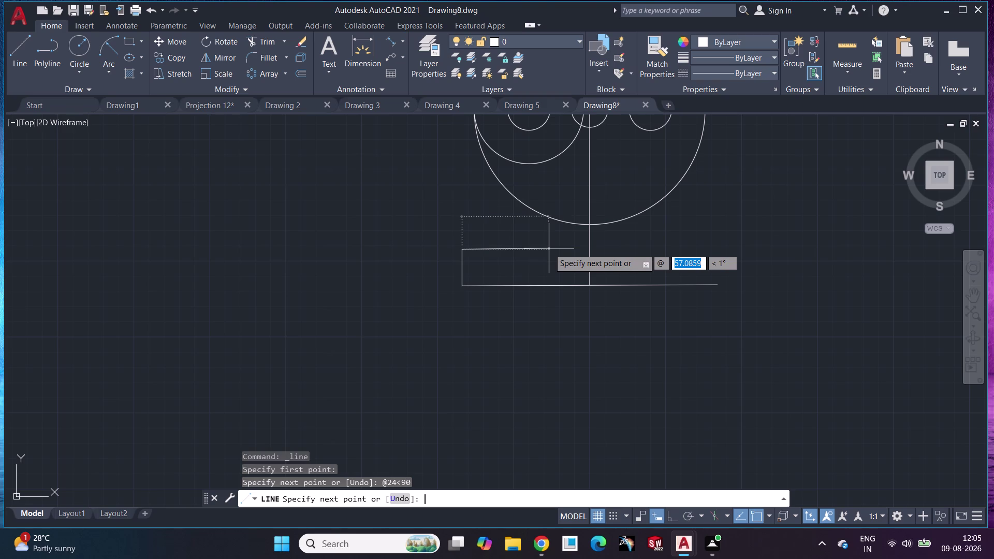
text(3)
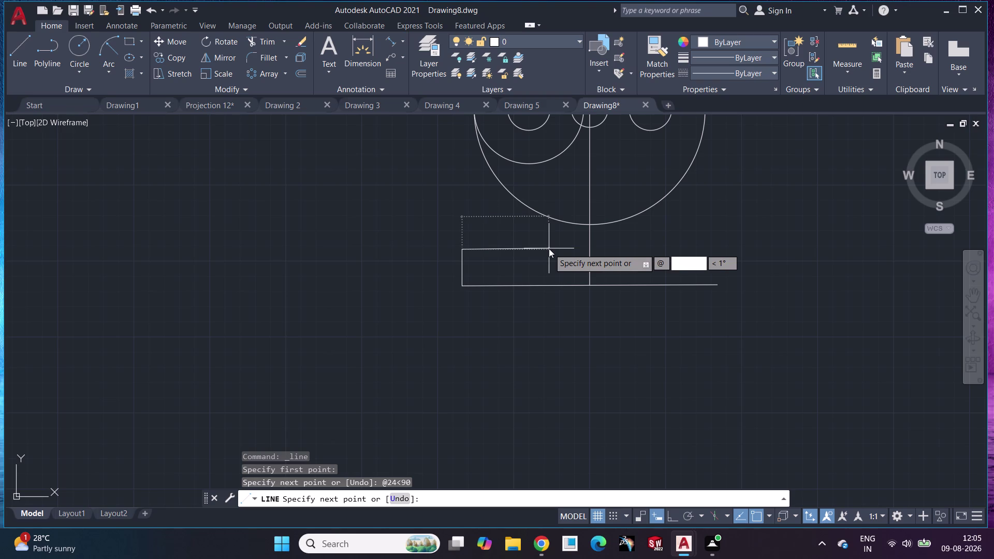
text(4)
key(shift+less)
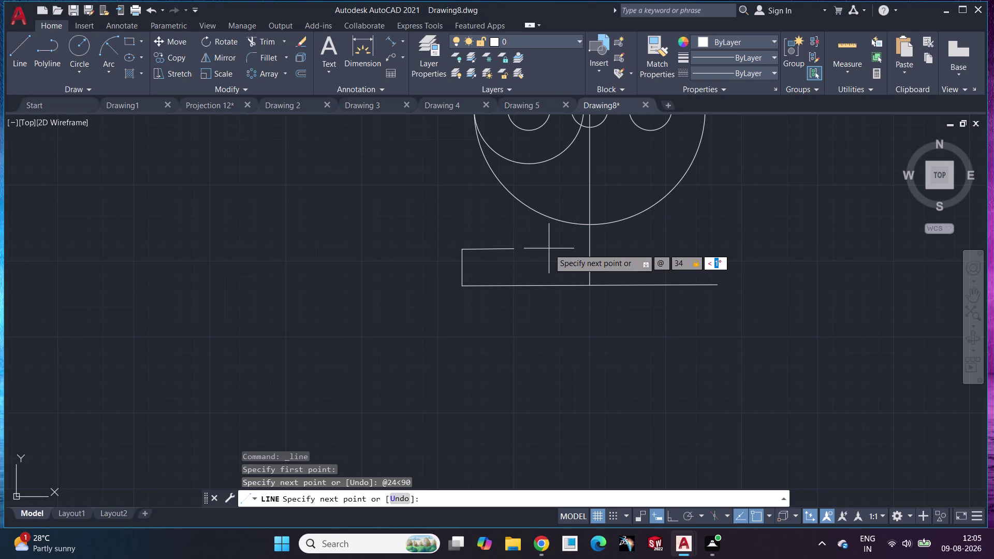
key(0)
key(Return)
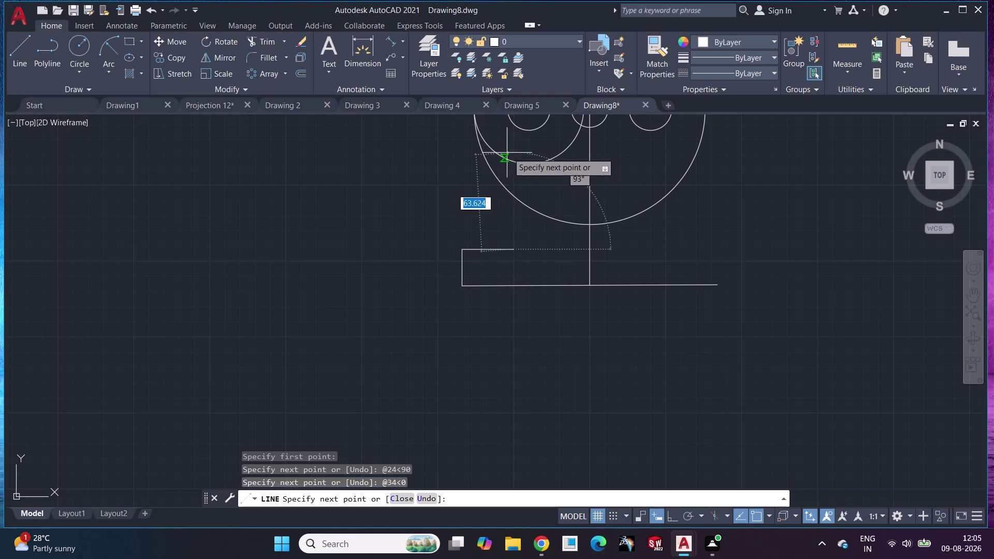
Add the 60-unit vertical segment, replacing a mistaken 50-unit one.
key(shift+at)
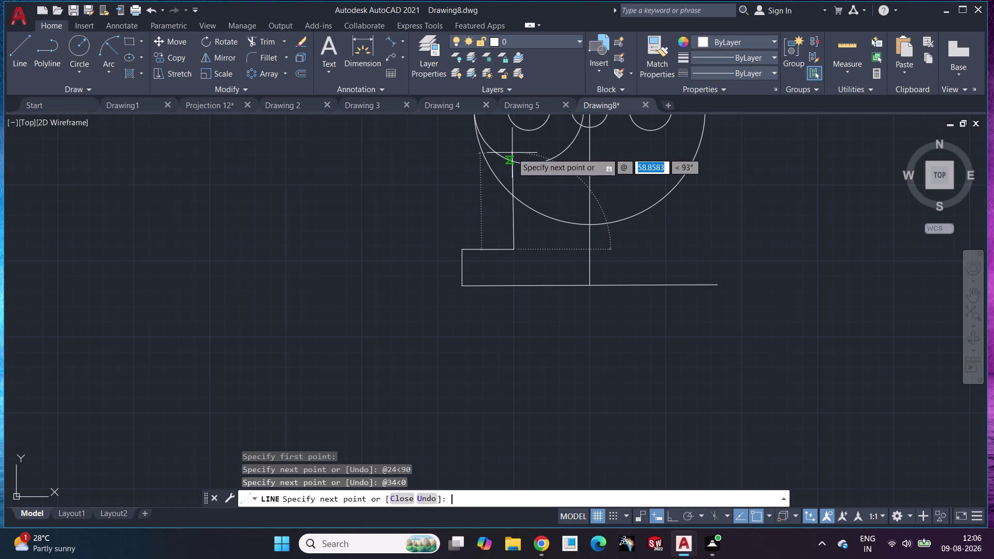
text(5)
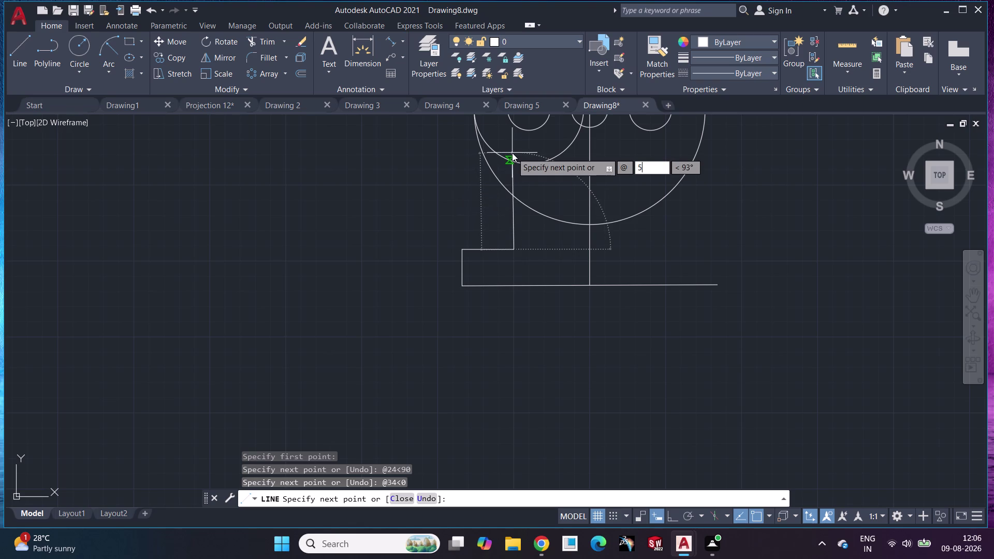
text(0<)
text(9)
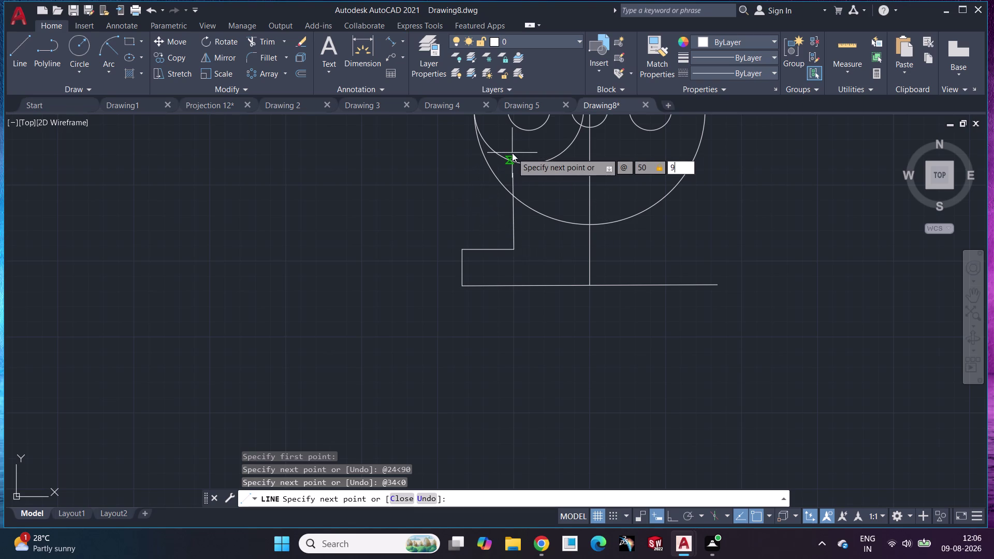
text(0)
key(Return)
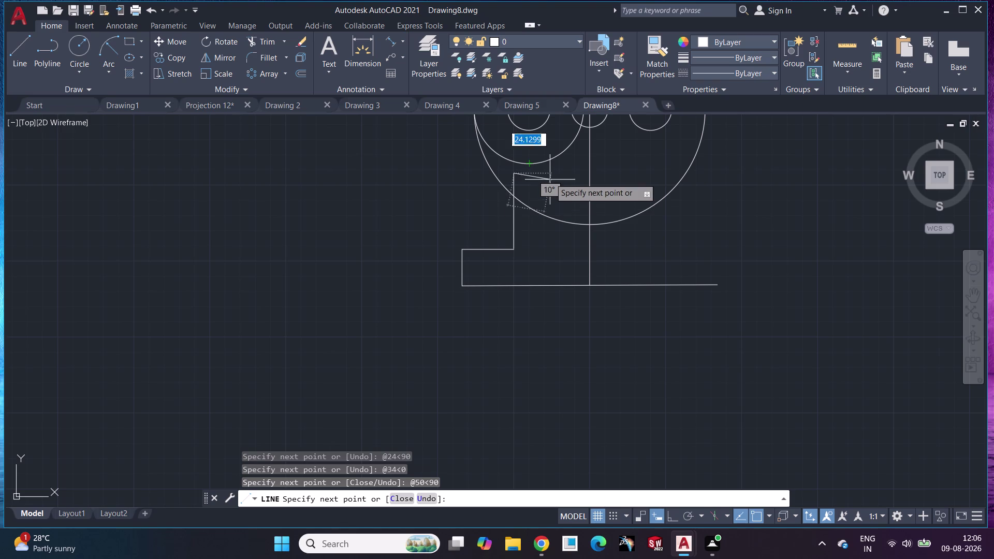
key(ctrl+z)
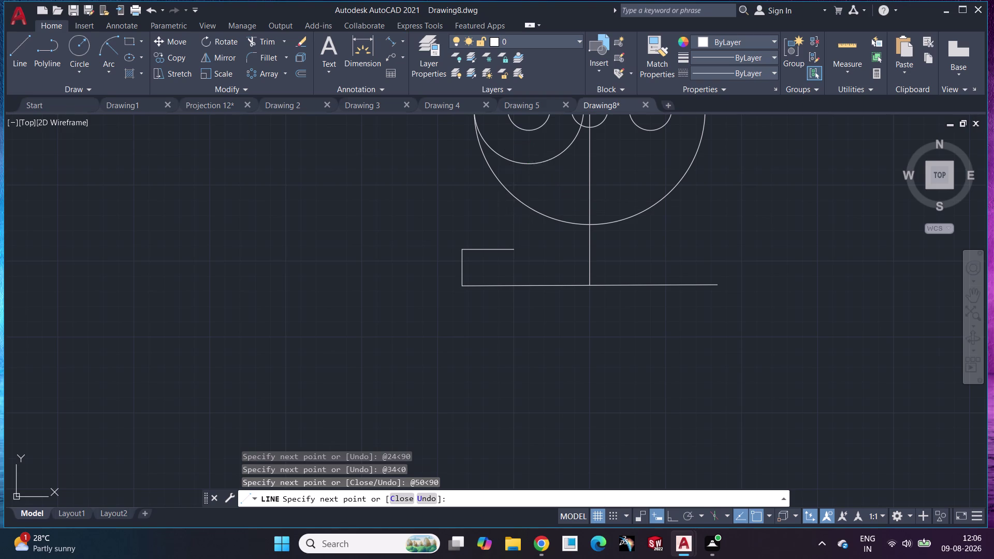
key(shift+at)
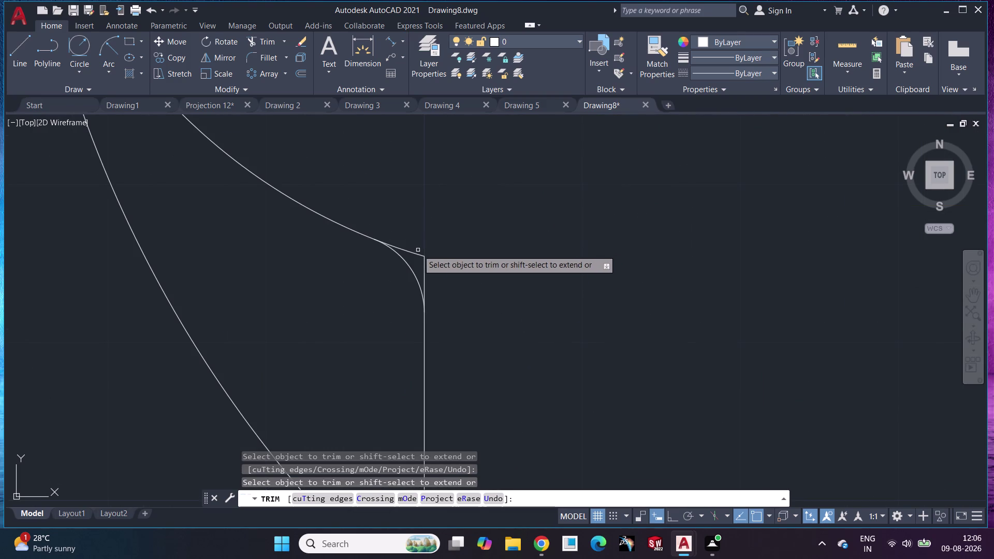
Trim the radius 5 circle into a fillet and remove the line stub and arc overshoots.
click(415, 255)
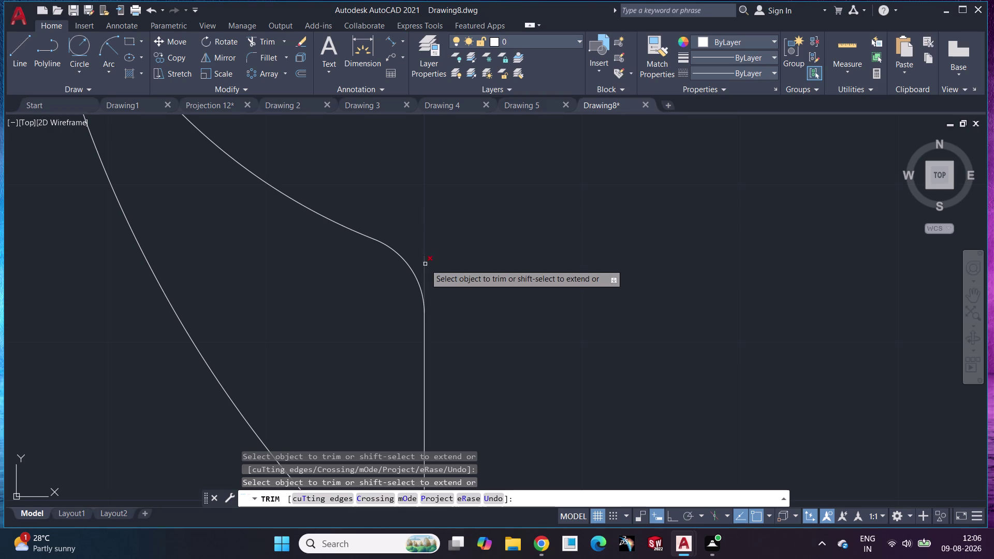
click(425, 264)
click(222, 388)
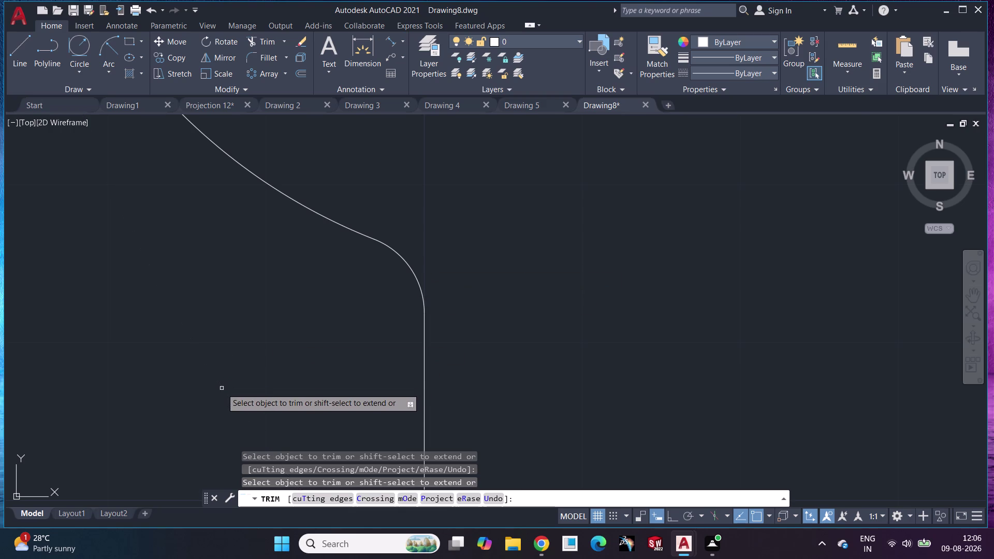
scroll(down, 3)
scroll(down, 3)
middle_drag(277, 372, 280, 405)
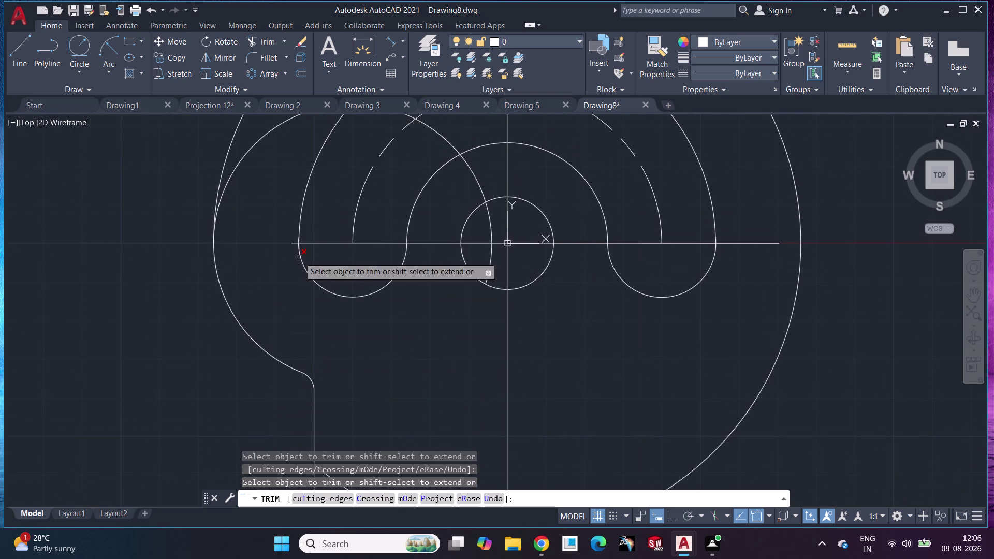
Trim the leftover circle pieces around the hub and the large arc below the shoulder.
middle_drag(300, 270, 308, 394)
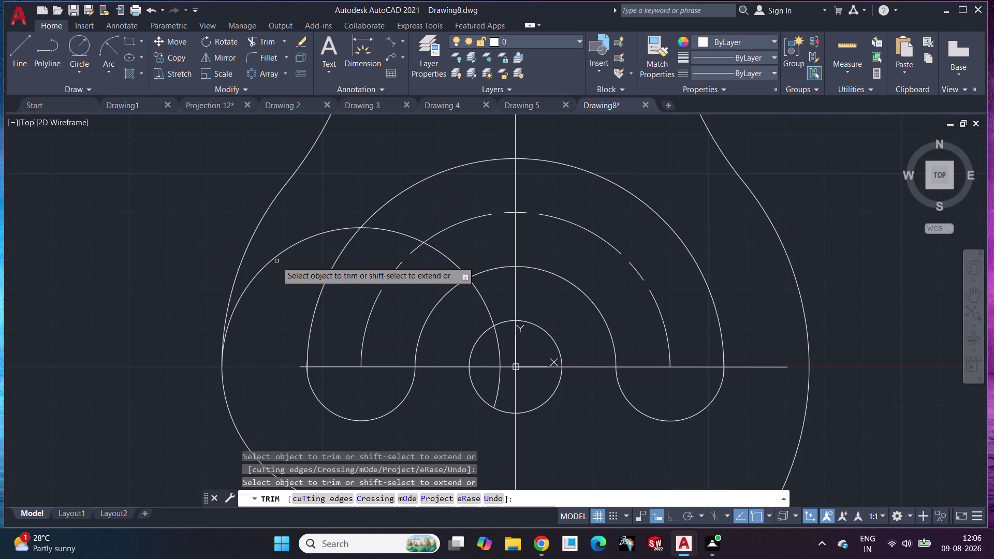
click(277, 254)
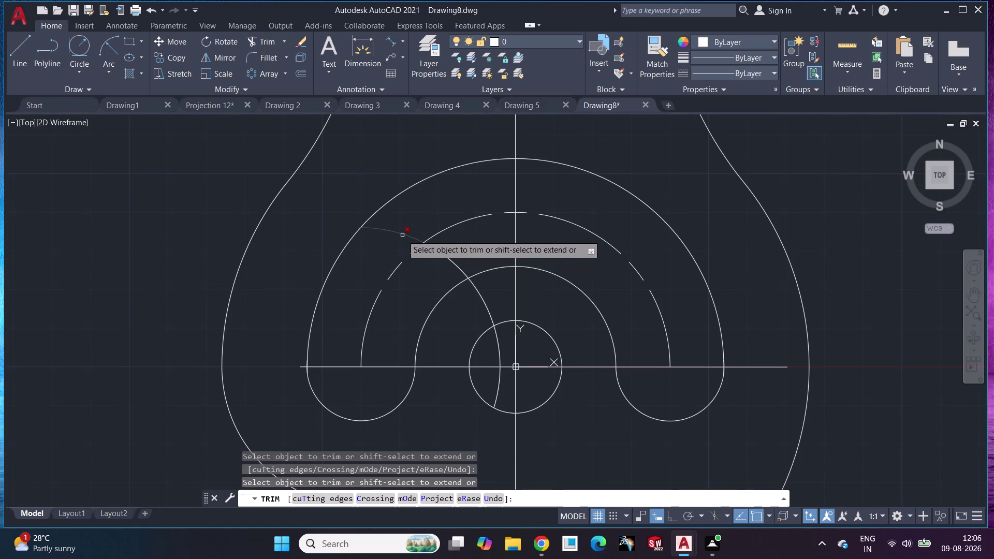
click(402, 235)
click(455, 265)
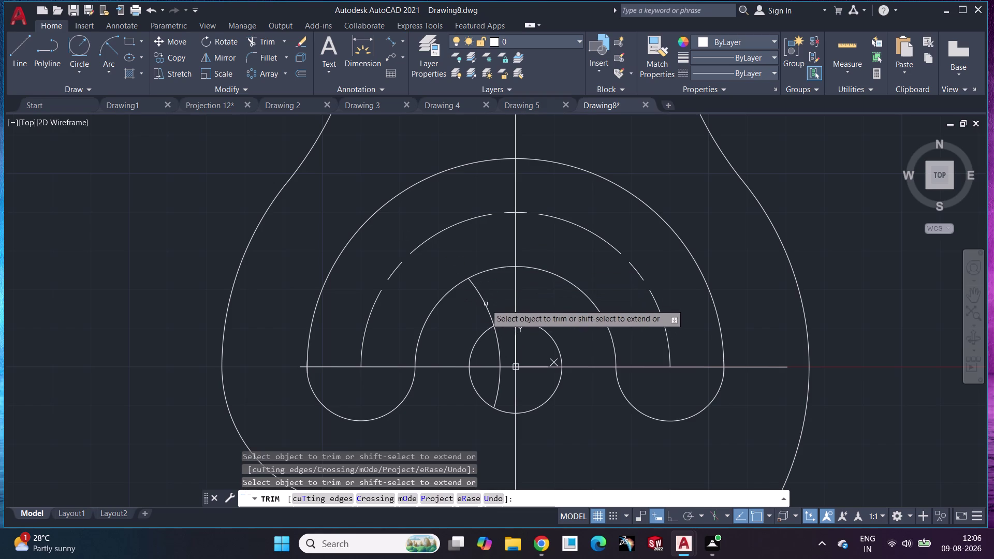
click(487, 303)
click(497, 347)
click(498, 392)
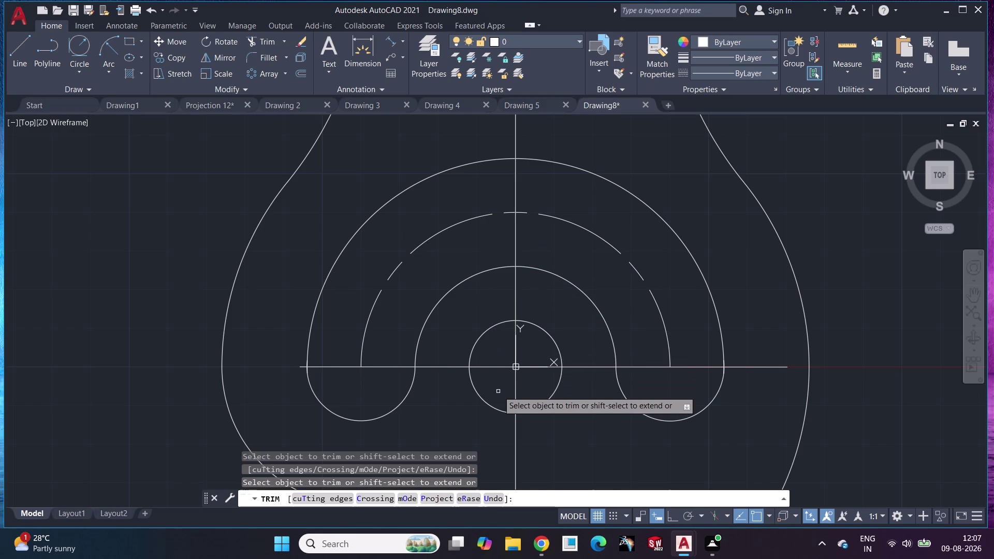
scroll(down, 3)
middle_drag(500, 379, 504, 195)
click(474, 299)
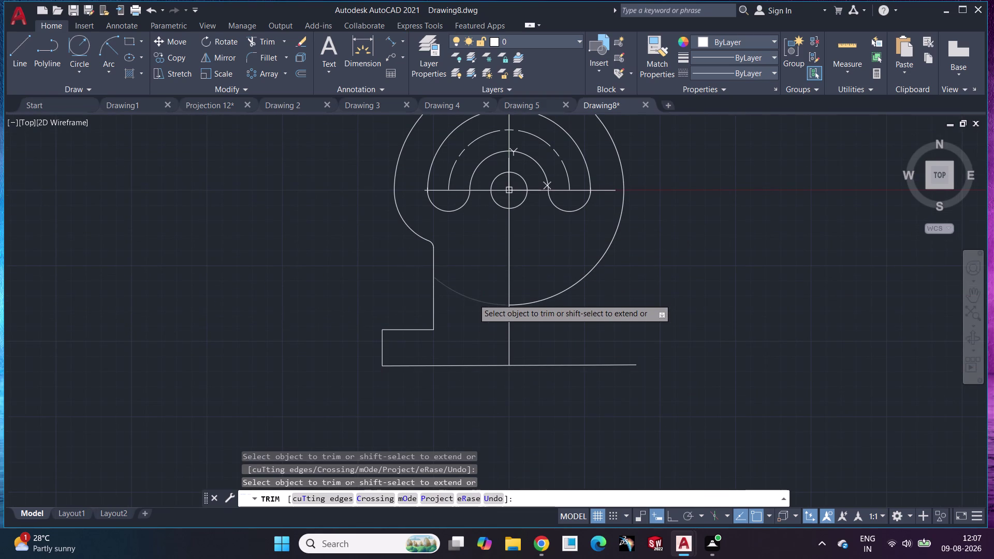
key(Escape)
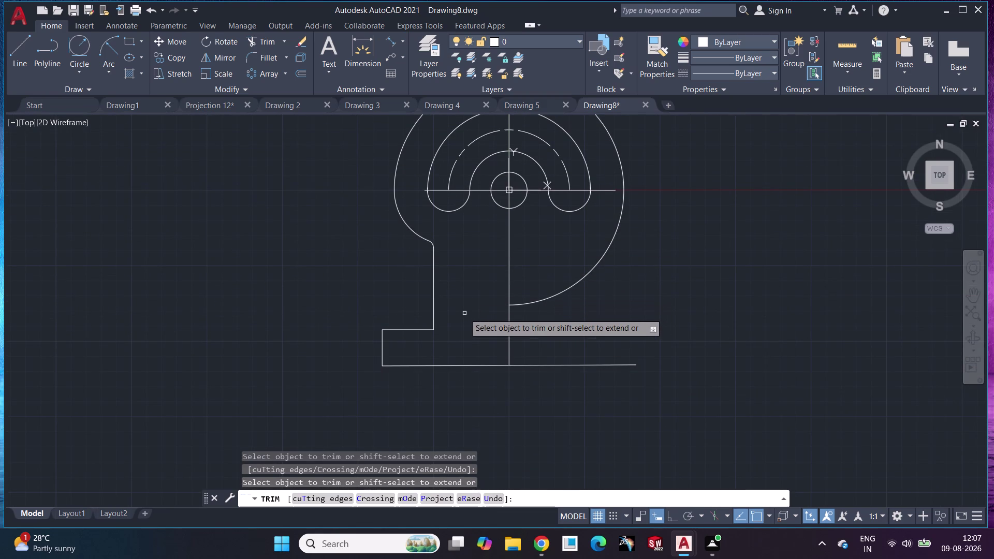
scroll(up, 3)
middle_drag(460, 316, 455, 333)
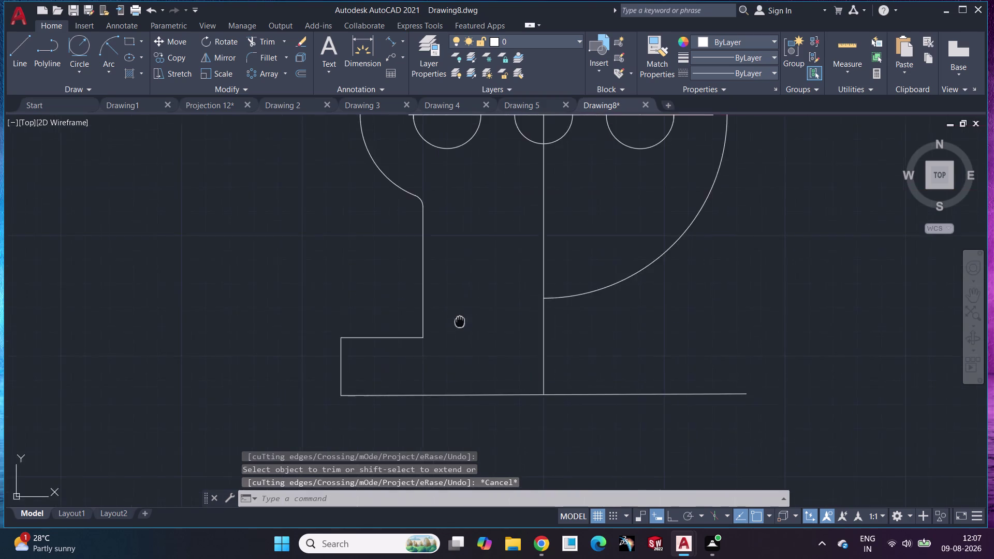
middle_drag(455, 333, 443, 383)
Stretch the horizontal centre line's right end out past the outer arc.
click(380, 250)
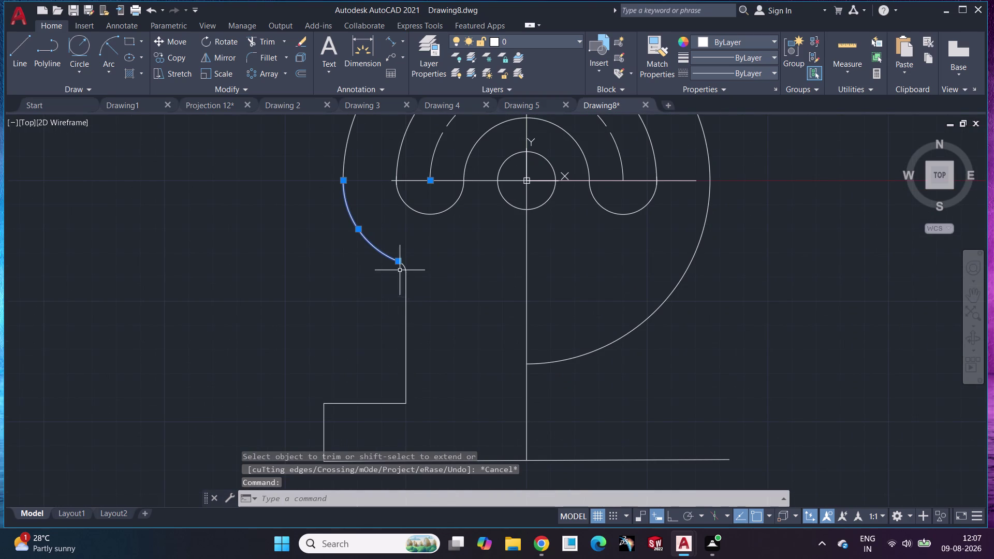
click(405, 269)
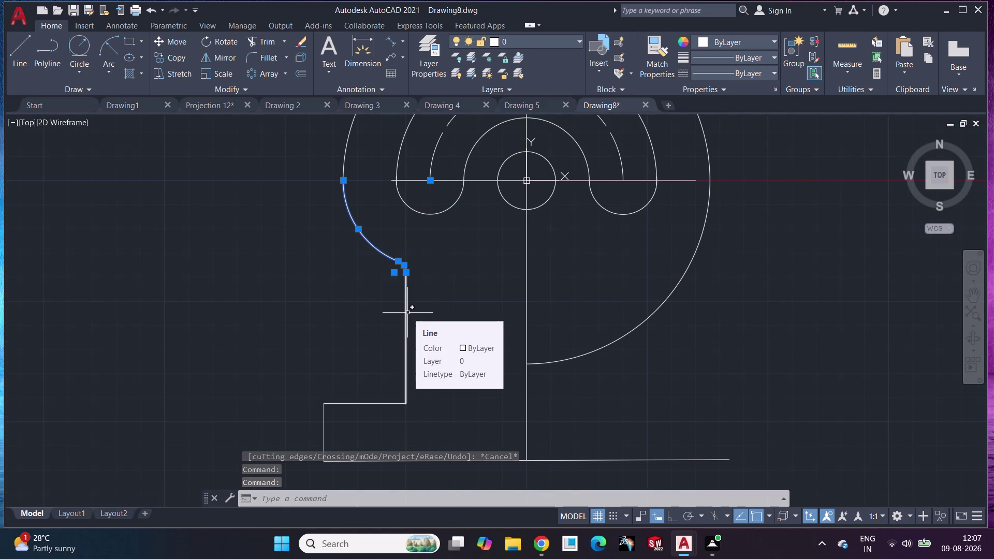
key(Escape)
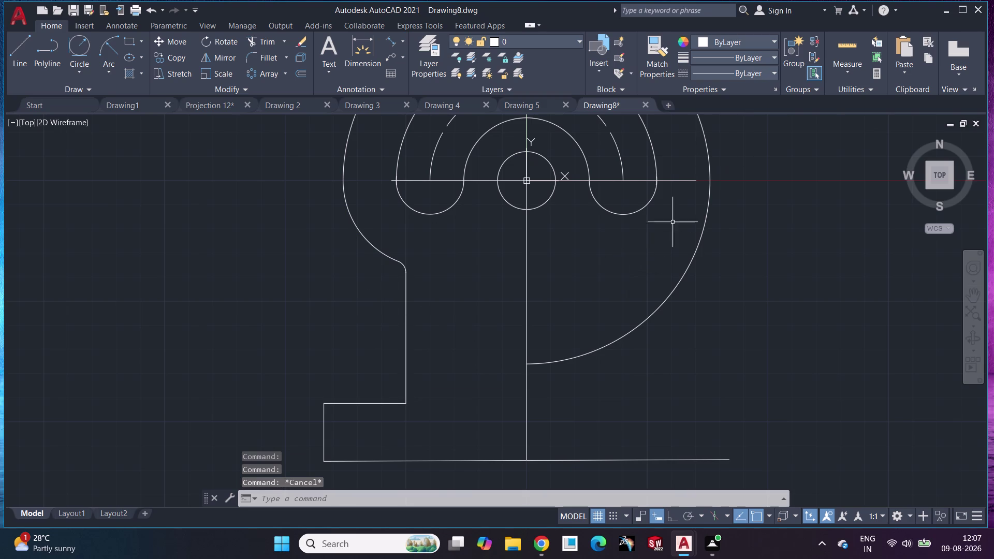
click(686, 180)
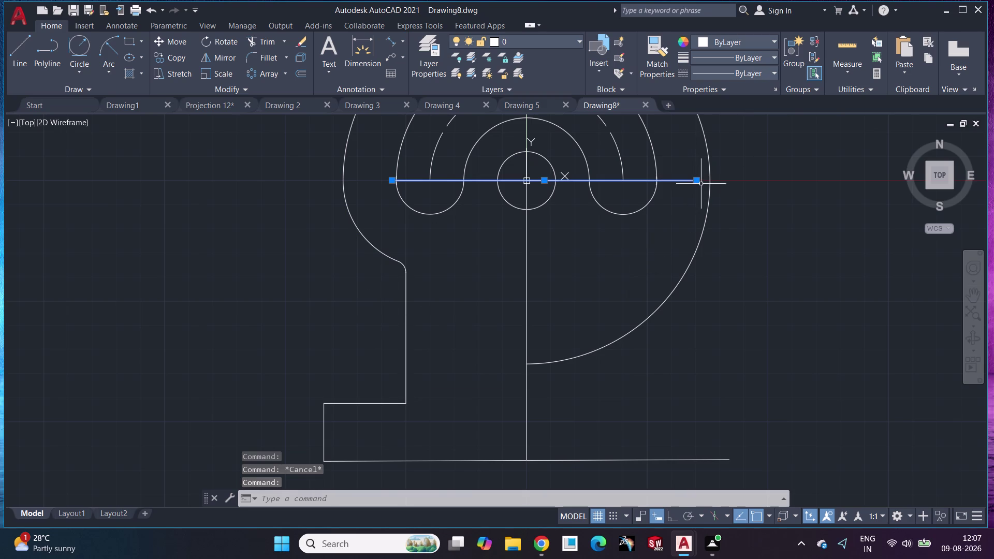
click(695, 182)
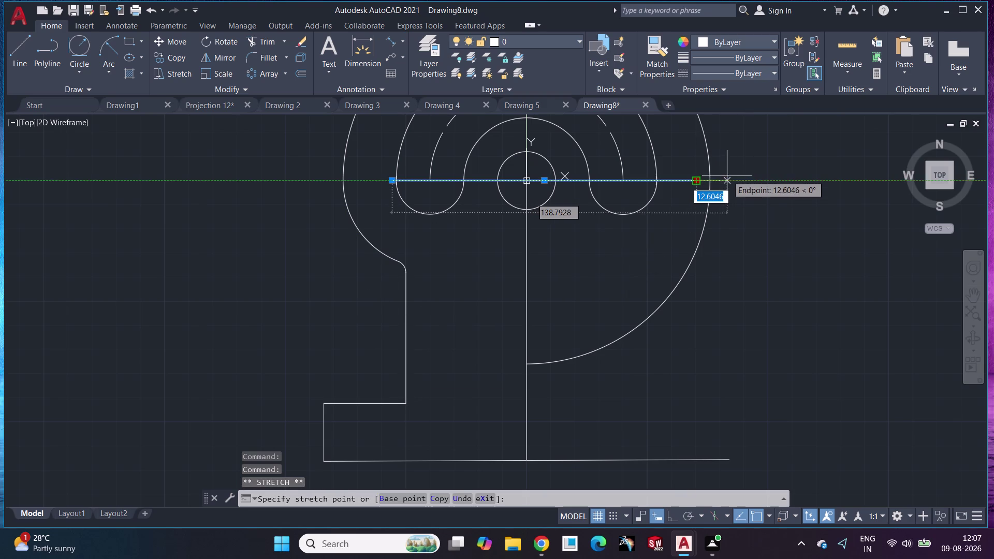
click(728, 179)
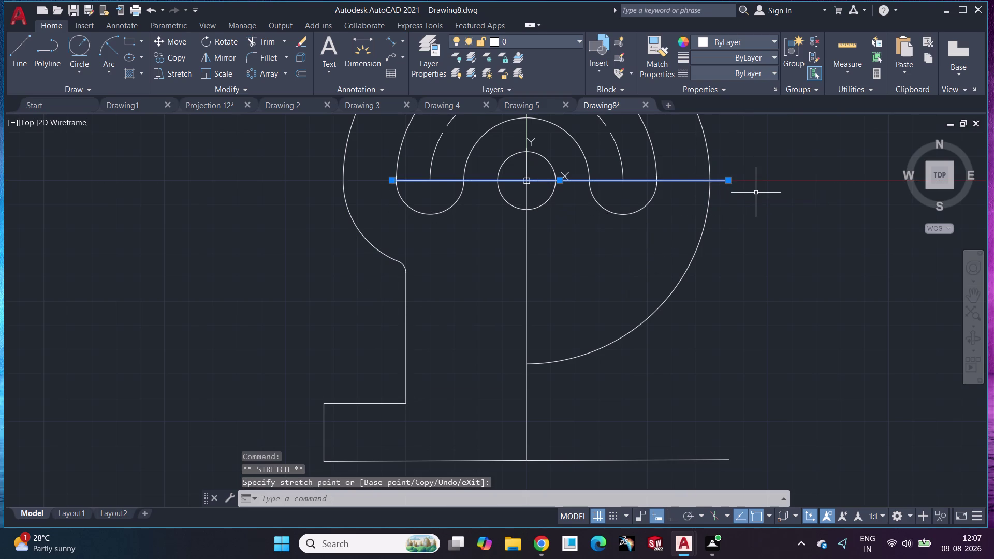
key(Escape)
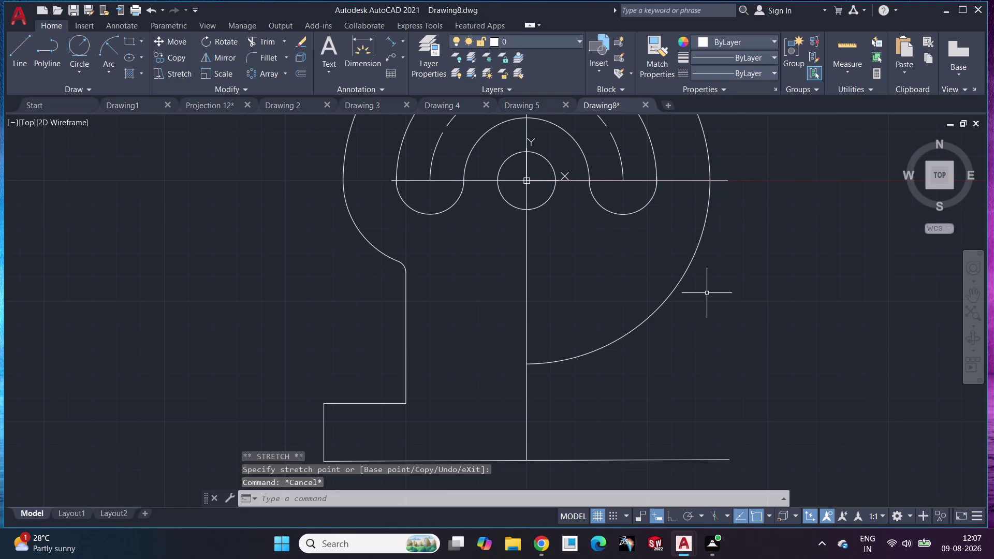
Trim away the large arc on the lower right of the outline.
click(264, 35)
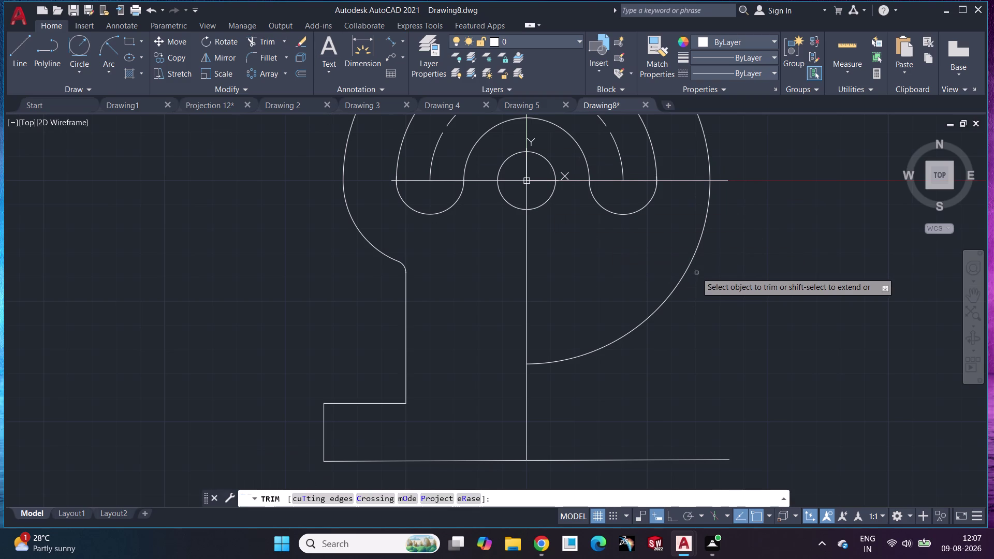
click(689, 262)
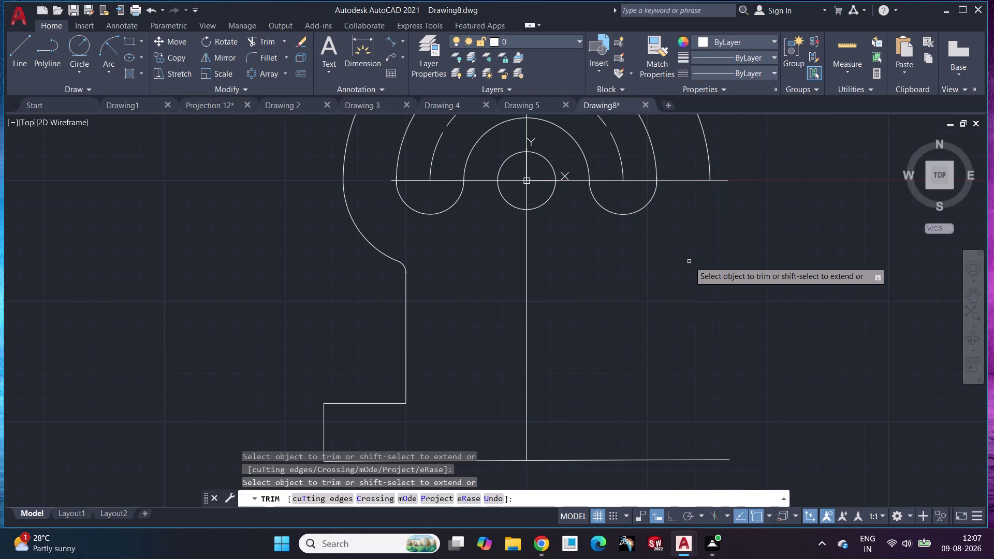
key(Escape)
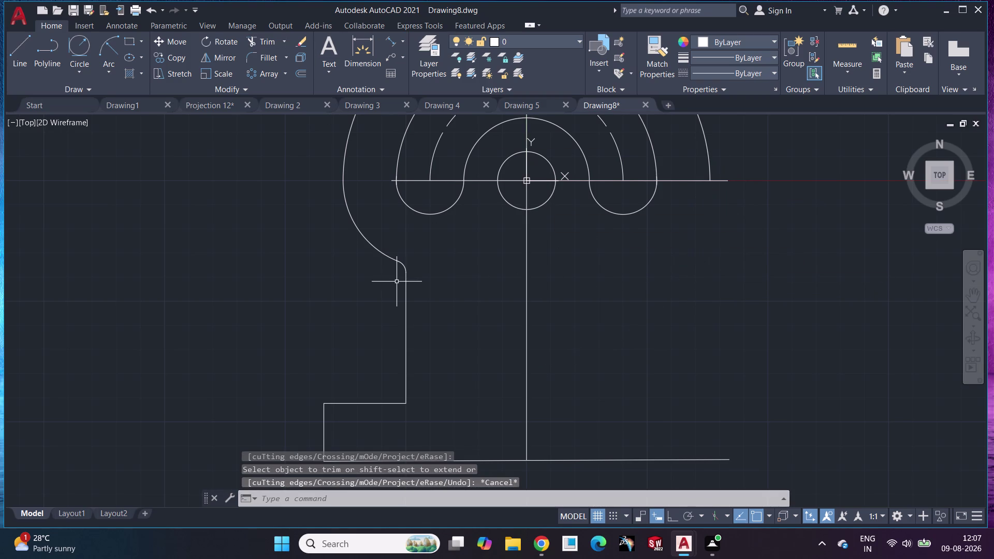
click(363, 237)
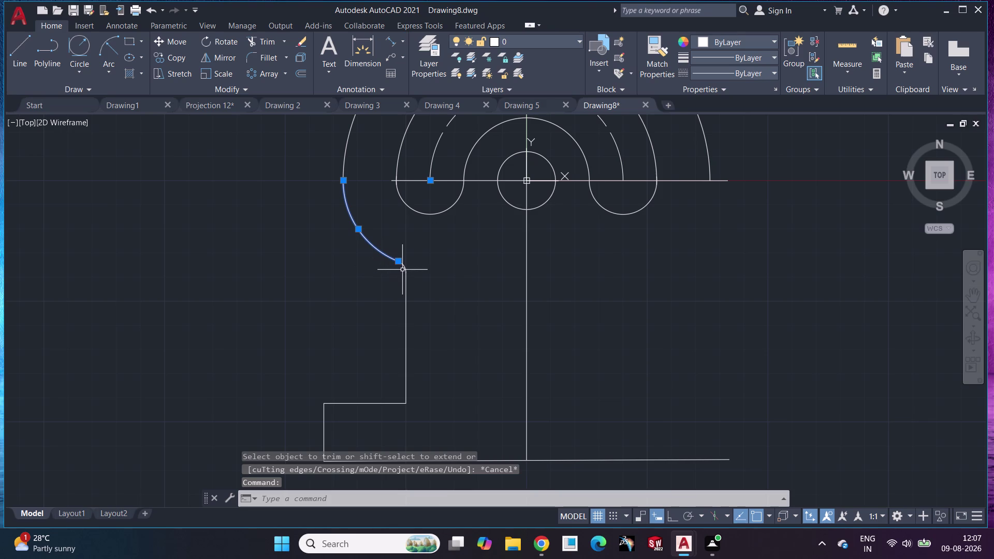
Mirror the left arc, edges and base across the vertical centre line, keeping the originals.
click(405, 270)
click(406, 316)
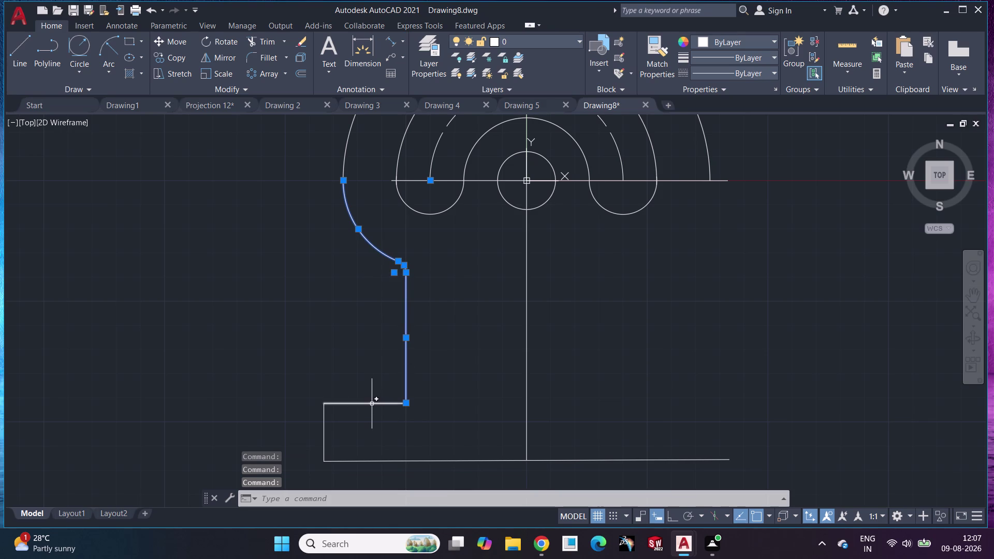
click(372, 403)
click(323, 431)
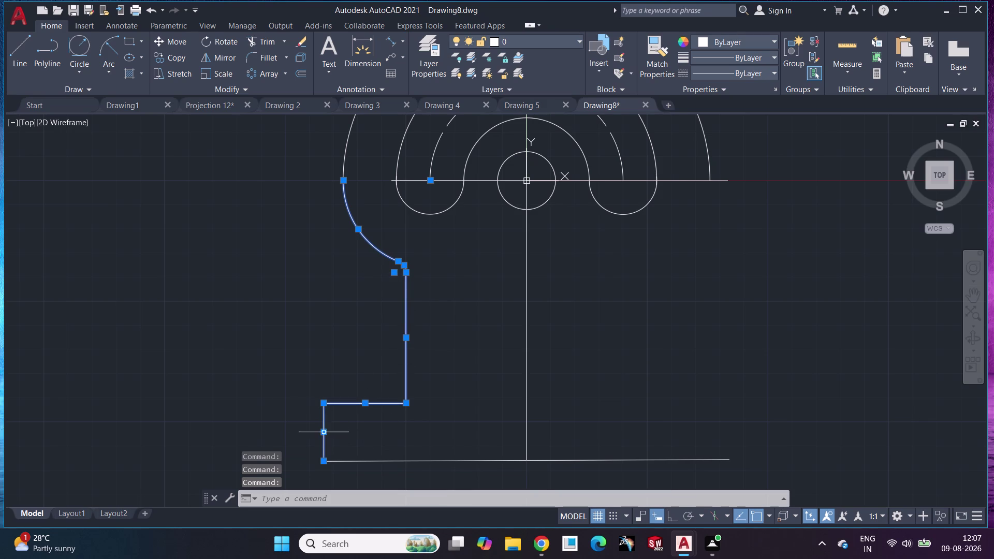
click(216, 60)
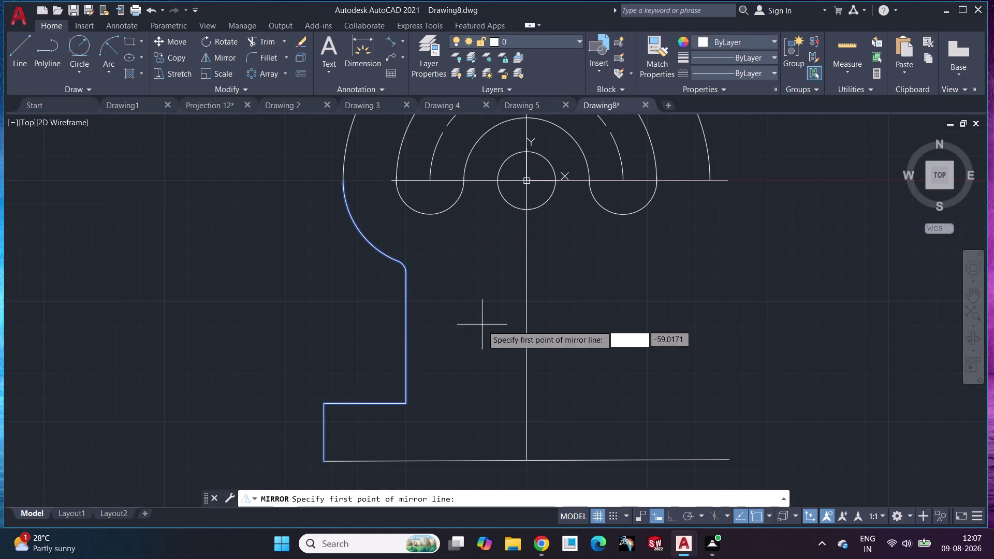
click(526, 462)
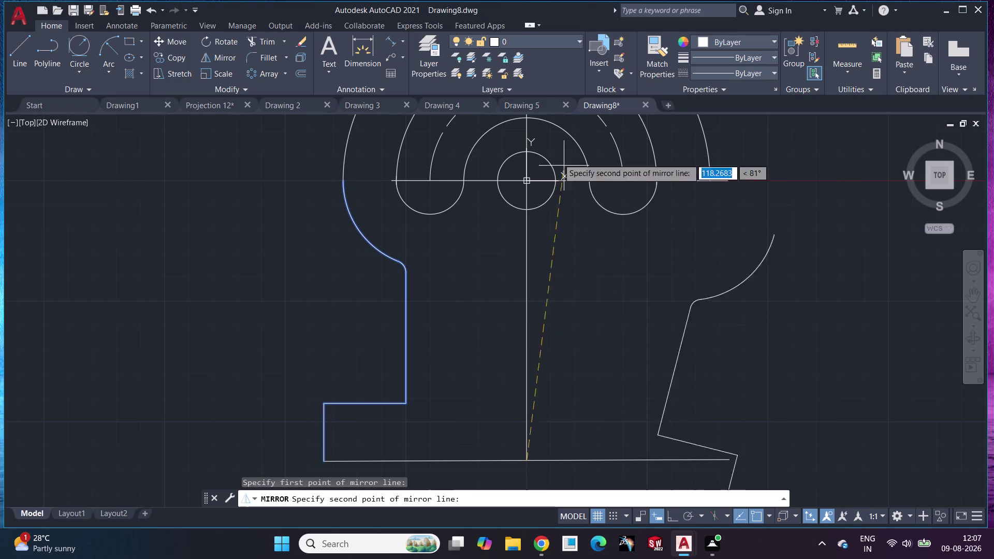
click(526, 182)
drag(556, 229, 527, 181)
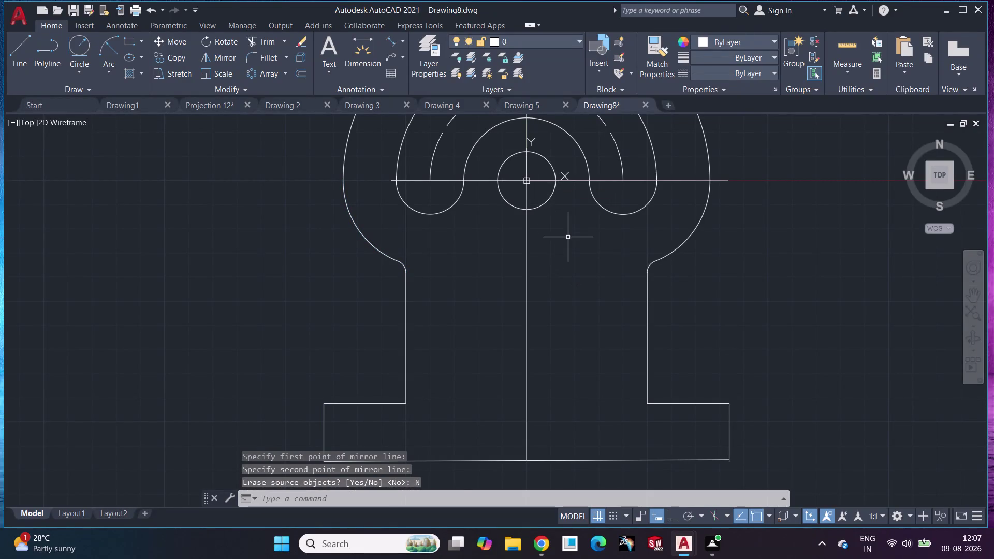
click(568, 237)
key(Escape)
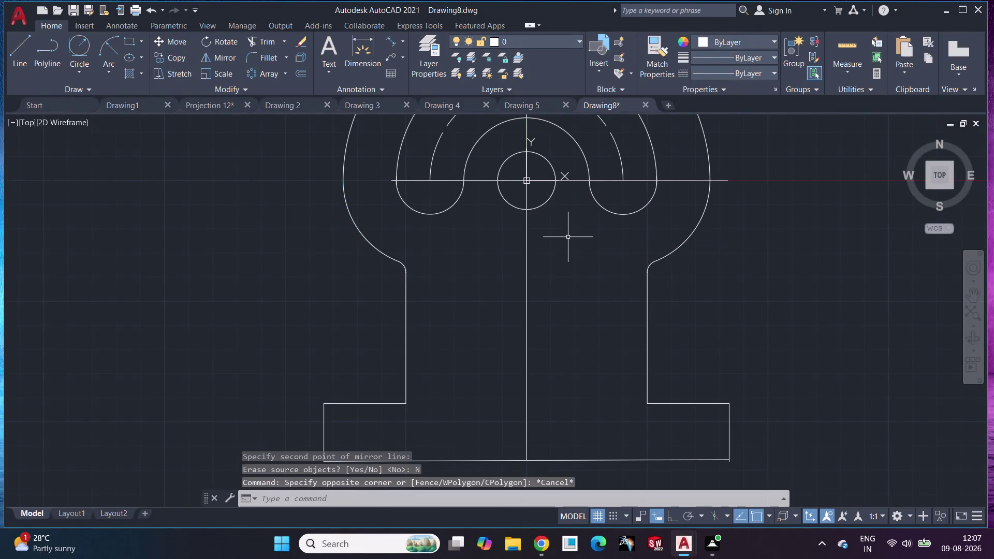
Zoom and pan to centre the full symmetric lever profile in view.
scroll(down, 3)
middle_drag(566, 265, 479, 332)
scroll(down, 3)
middle_drag(484, 327, 478, 332)
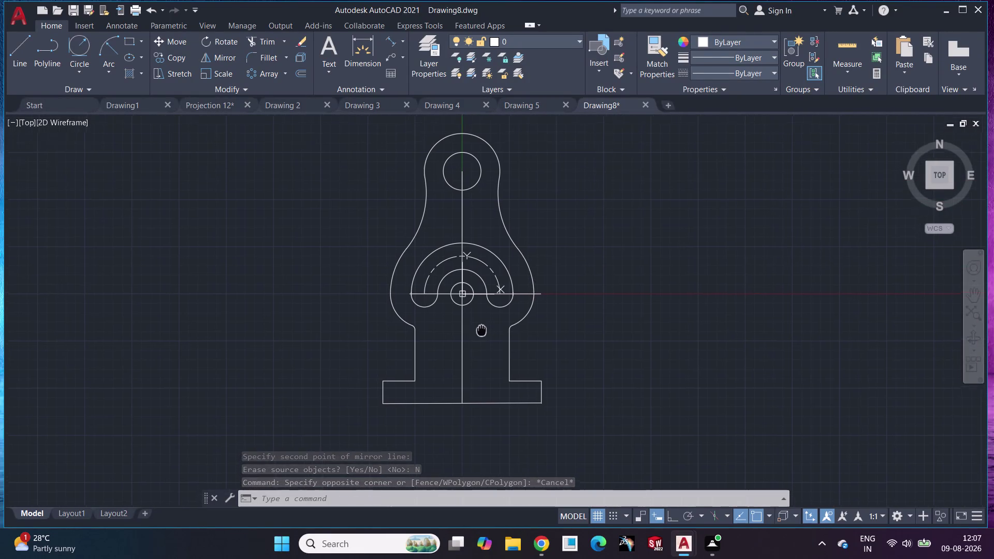
middle_drag(478, 332, 474, 334)
scroll(up, 3)
middle_drag(473, 409, 476, 395)
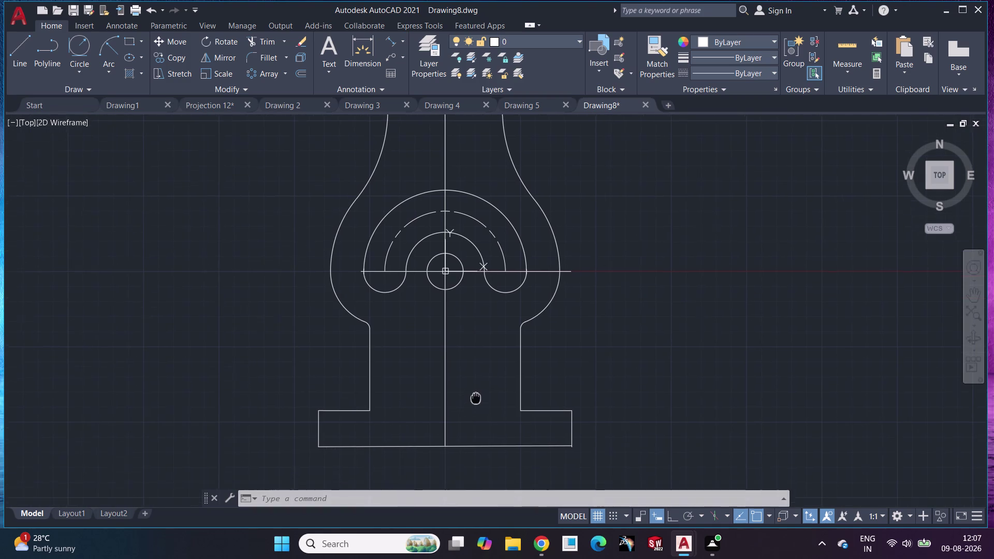
middle_drag(475, 394, 478, 347)
click(448, 323)
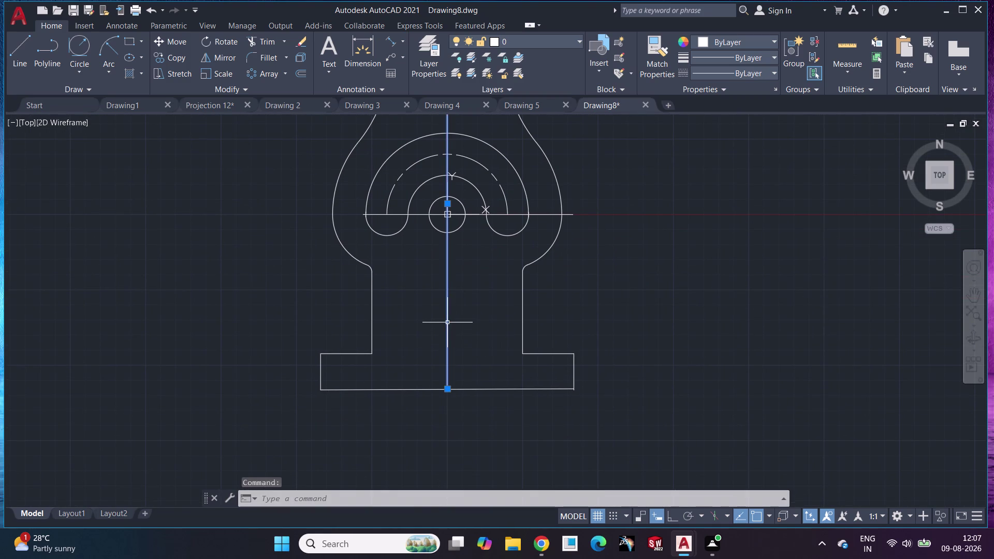
key(Delete)
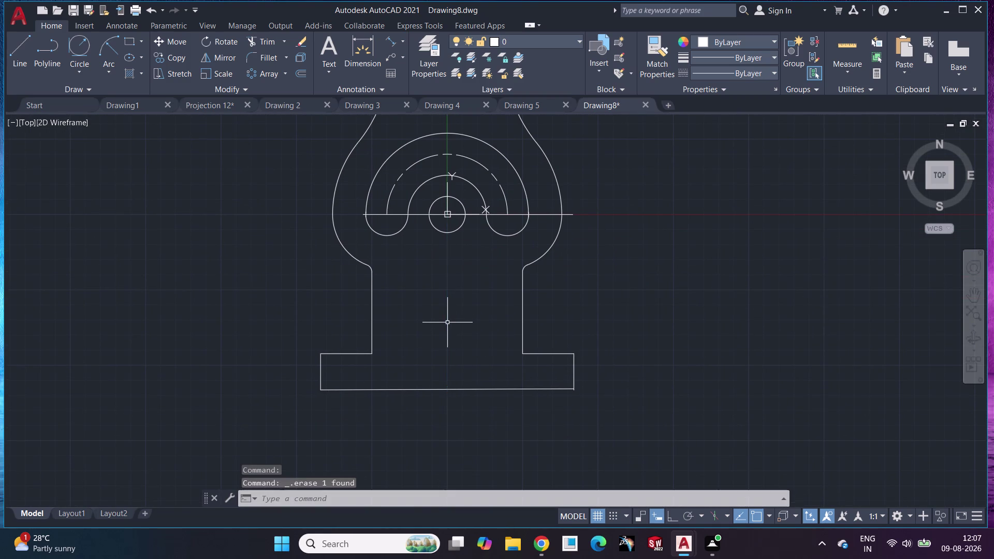
click(10, 44)
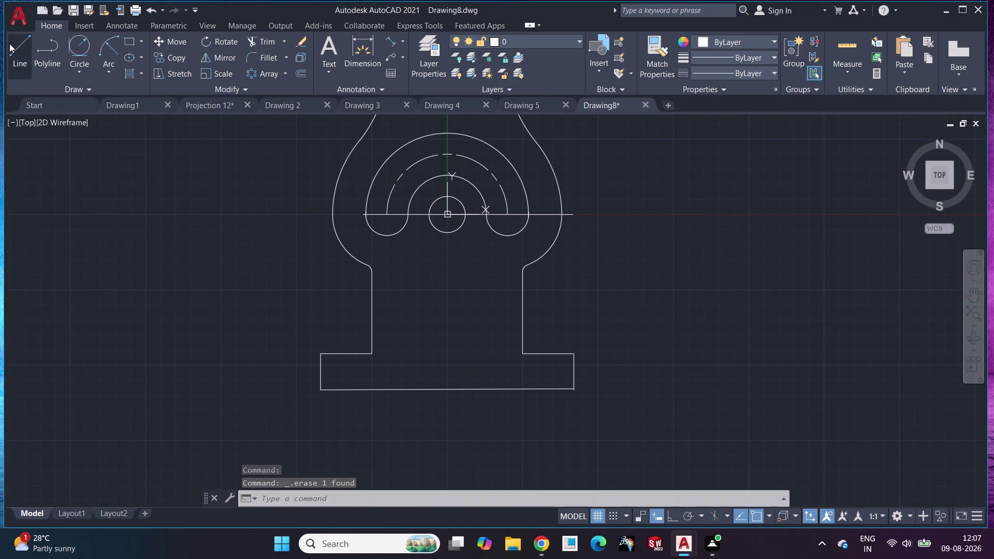
click(446, 393)
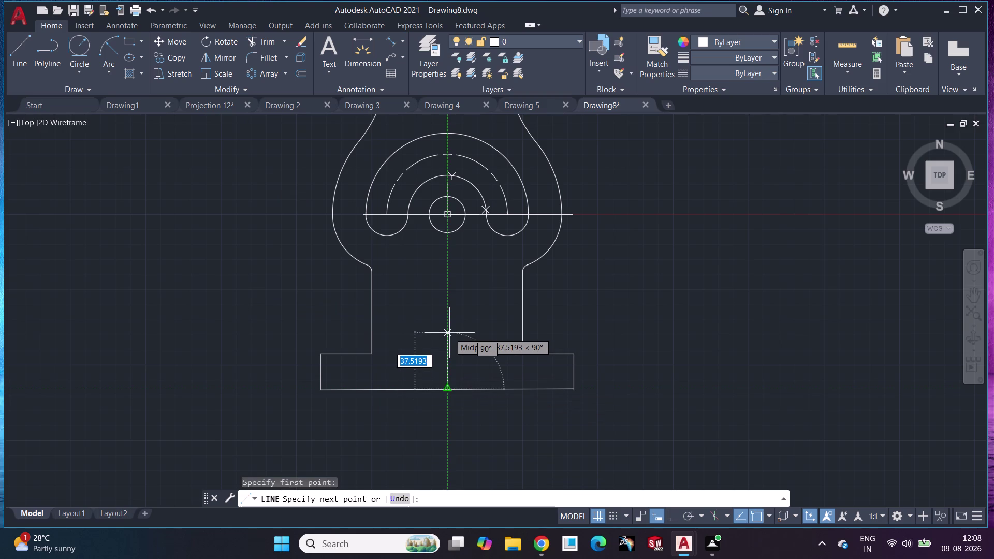
key(shift+at)
text(52)
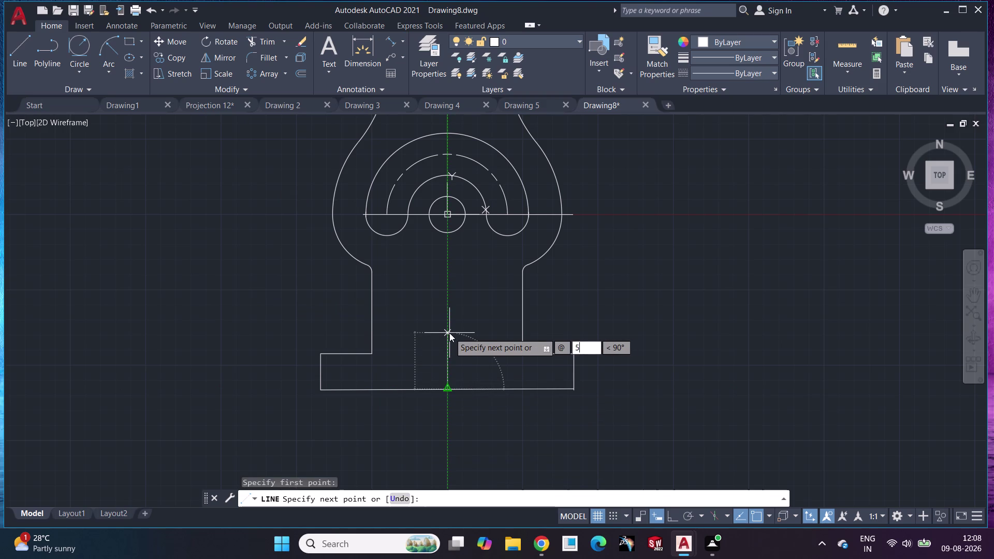
key(shift+less)
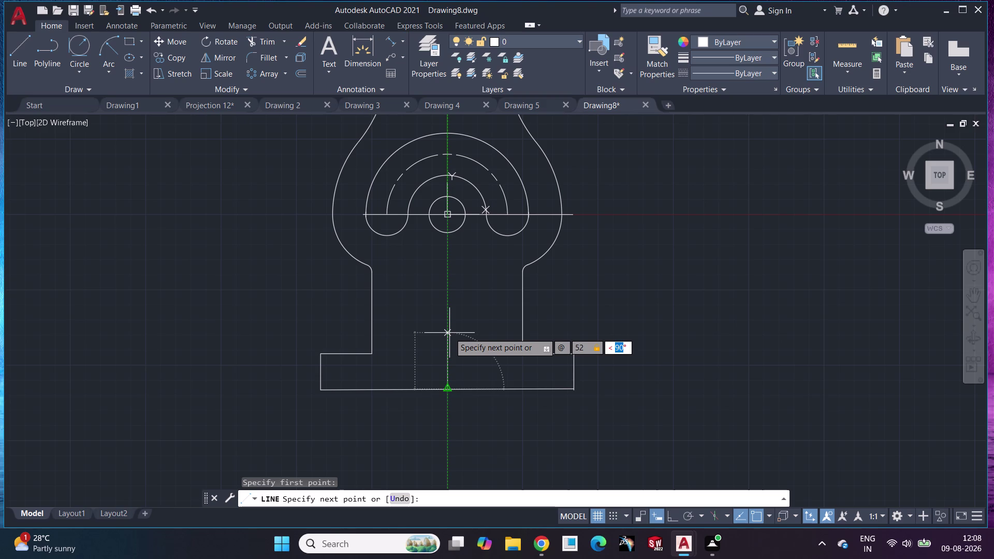
text(90)
key(Return)
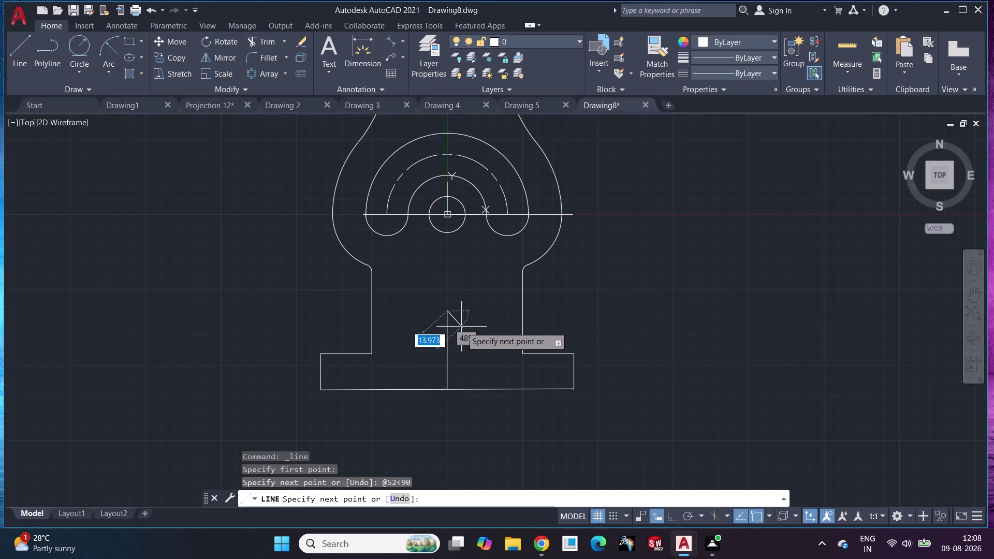
key(Escape)
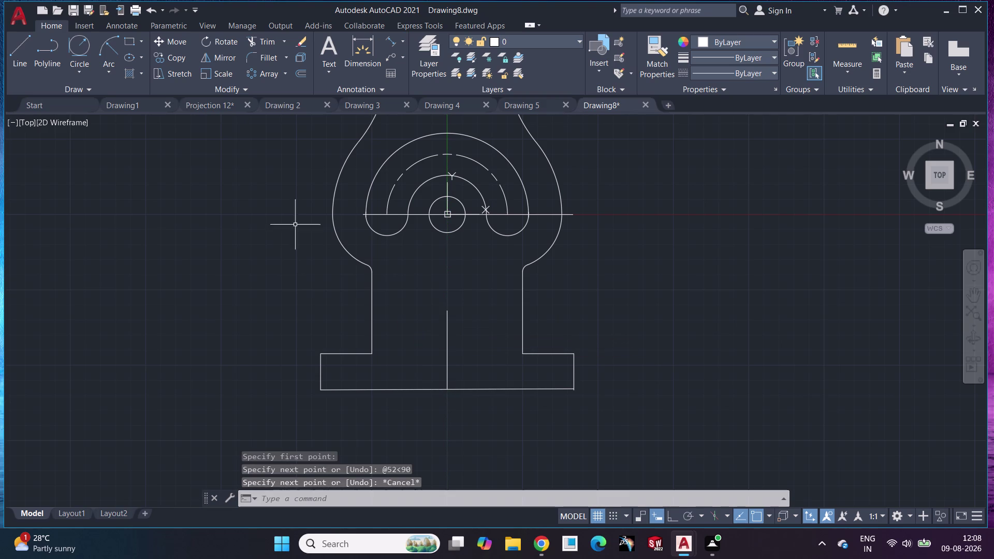
click(79, 67)
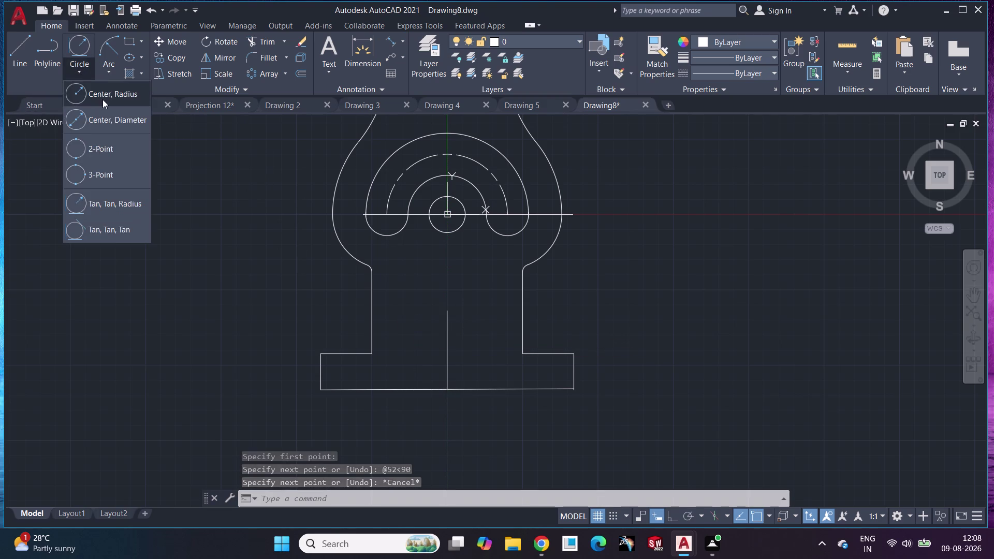
Draw a radius 30 circle at the construction line's top end, then erase that line.
click(103, 100)
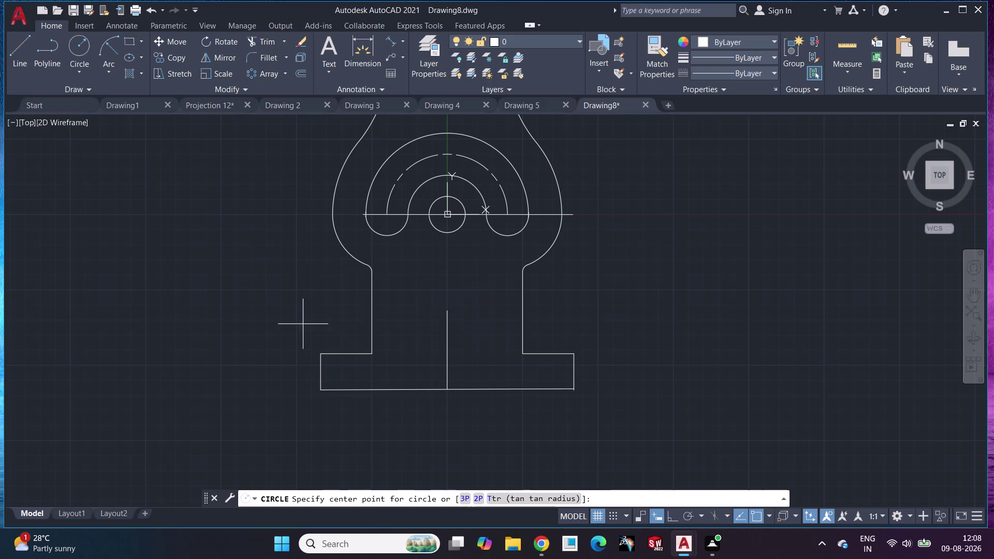
click(447, 309)
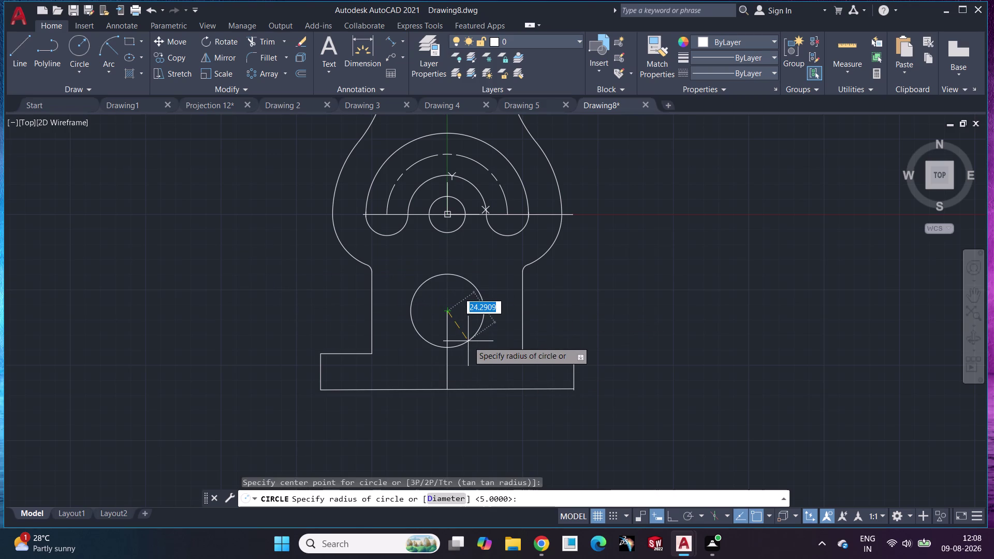
text(30)
key(Return)
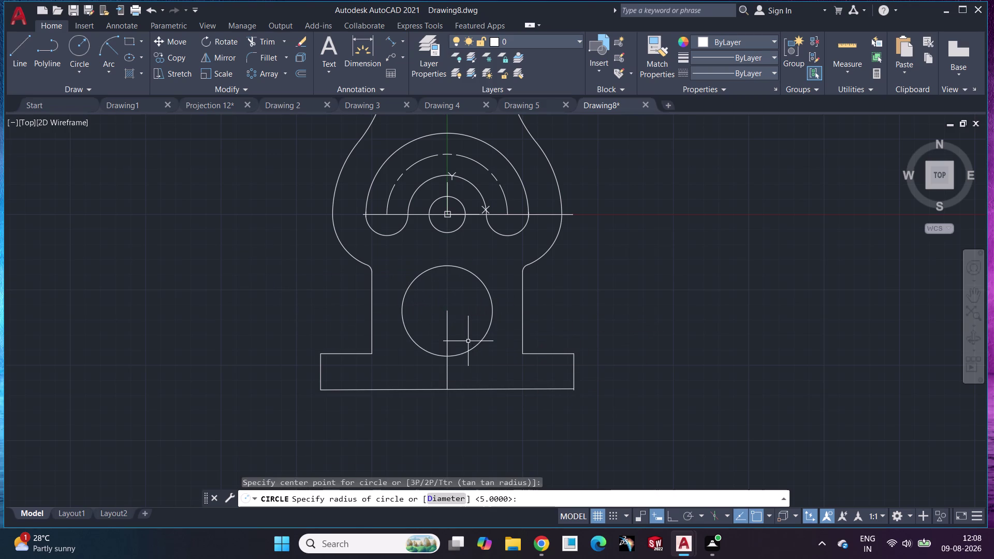
click(447, 318)
key(Delete)
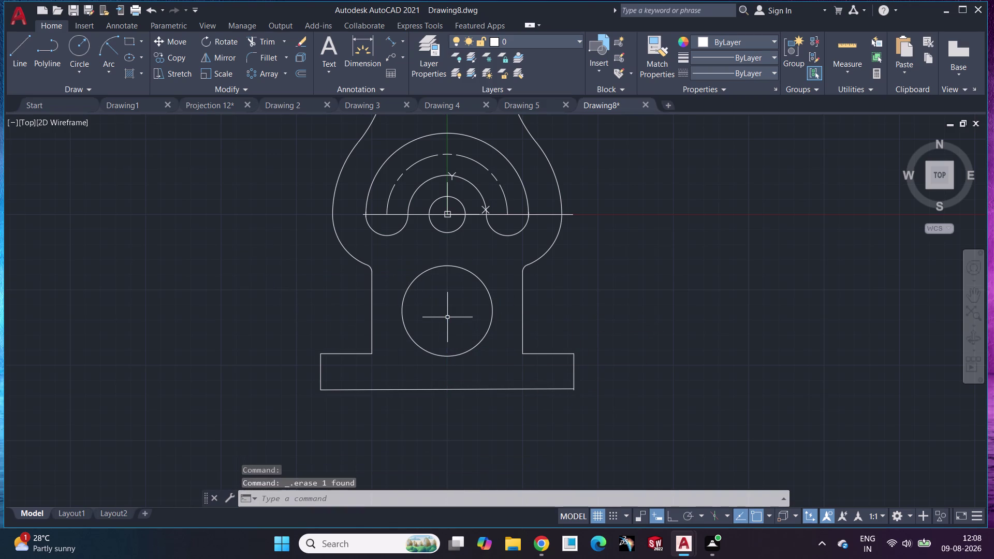
scroll(down, 3)
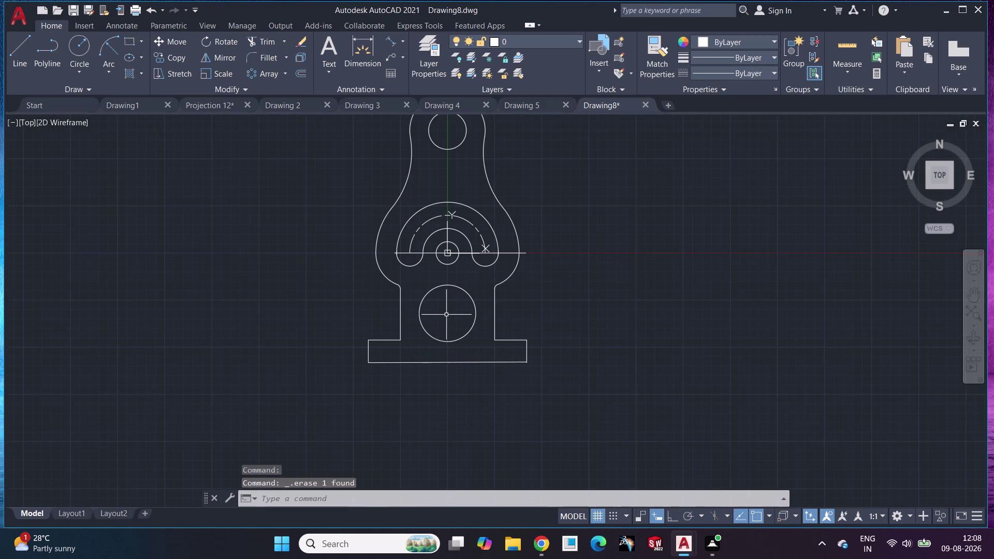
scroll(down, 3)
scroll(up, 3)
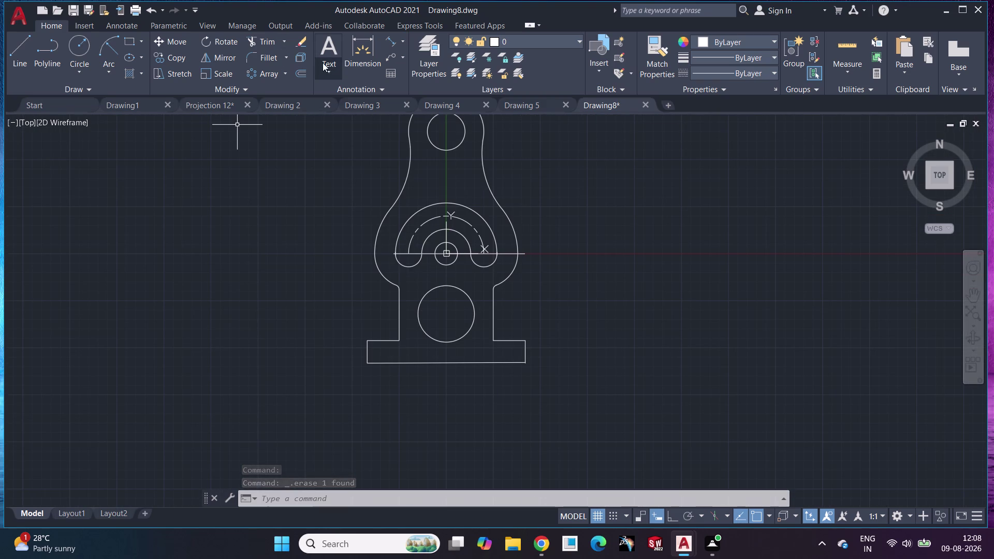
click(370, 47)
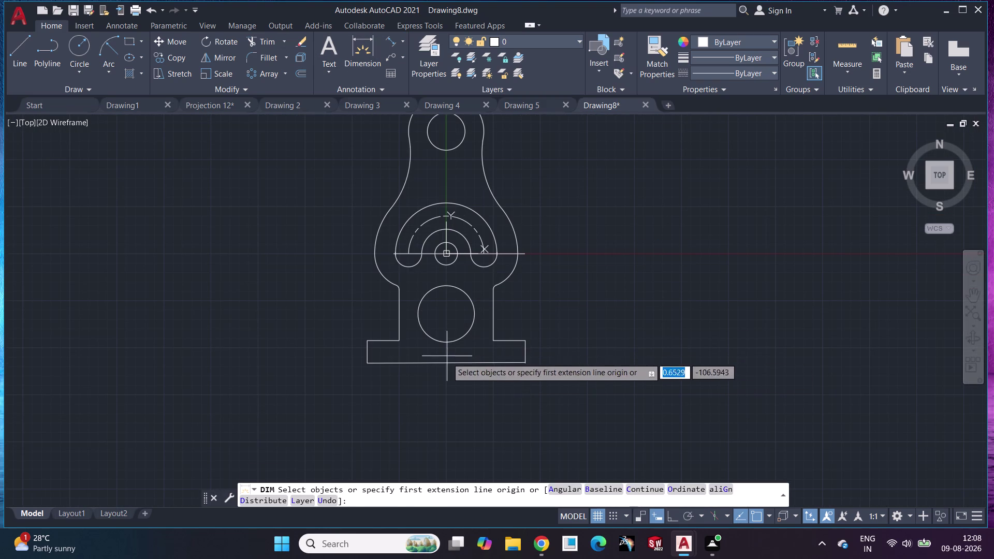
Dimension the 52 height from base bottom to circle centre and the 24 base height.
click(446, 363)
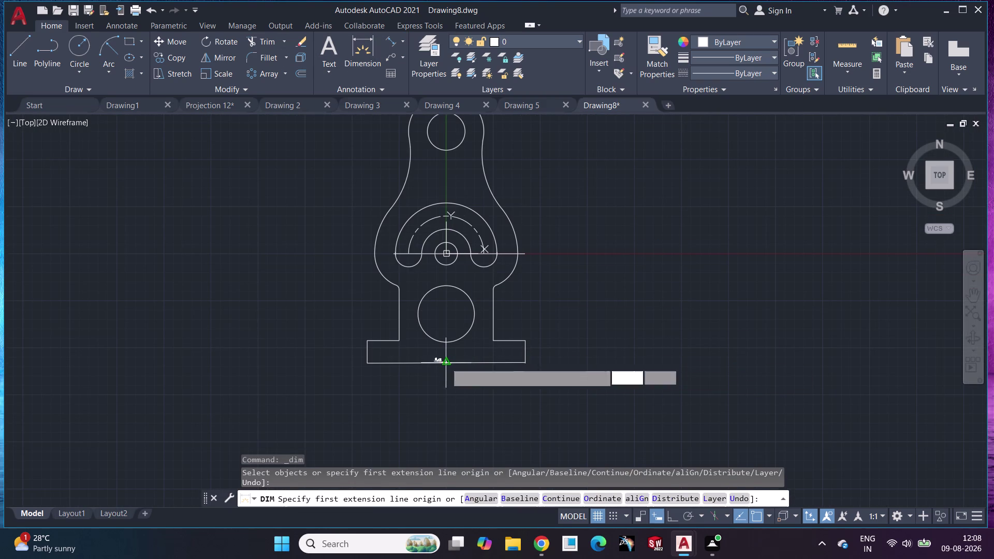
click(446, 312)
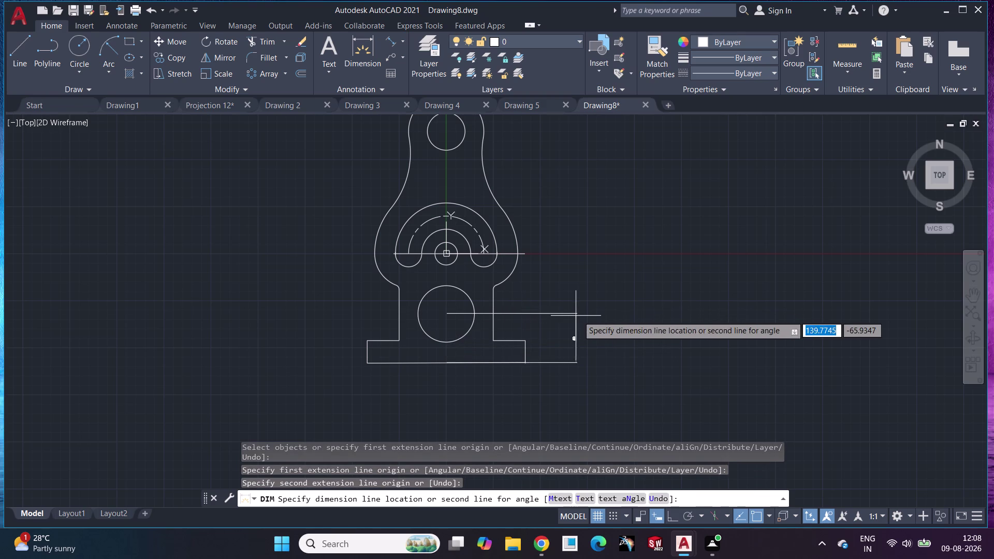
click(579, 316)
scroll(up, 3)
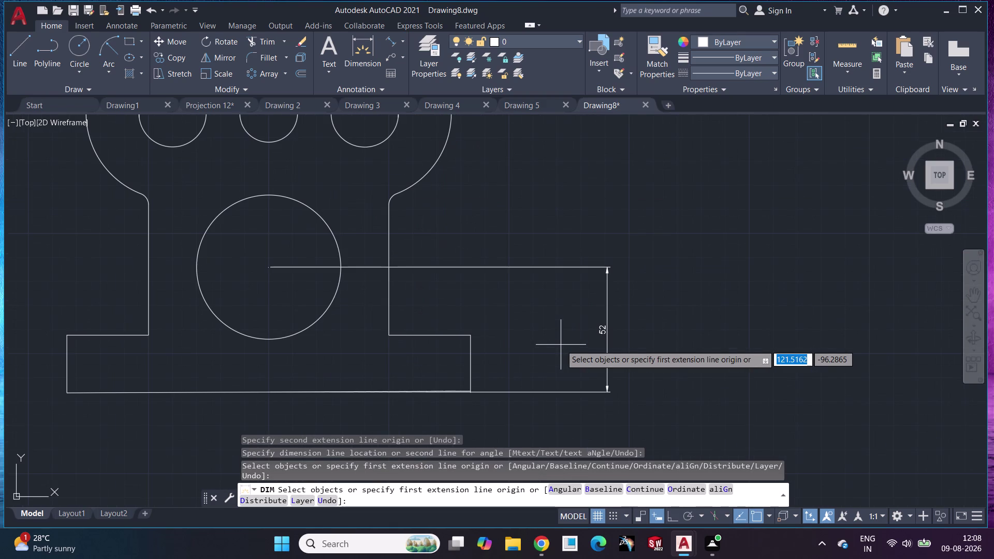
click(357, 43)
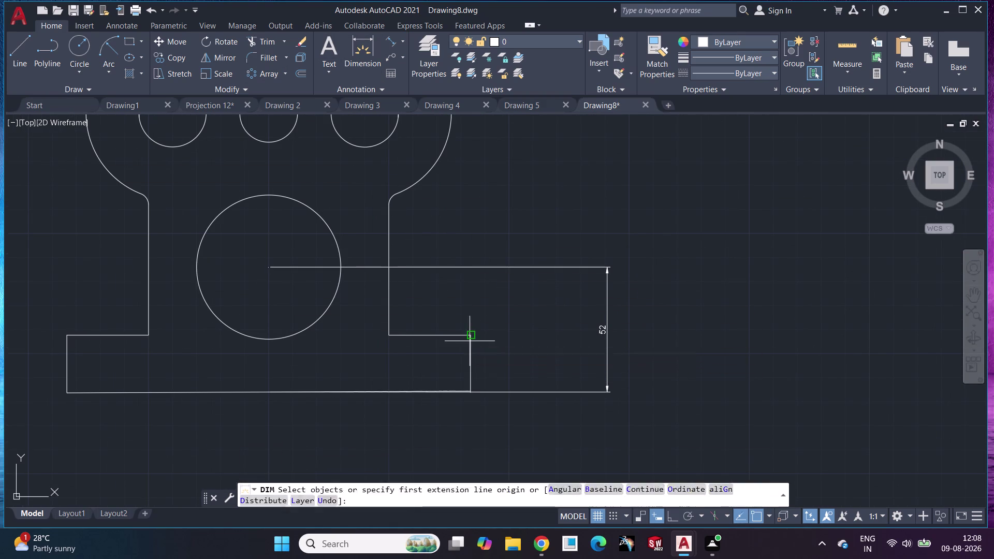
click(469, 353)
click(552, 345)
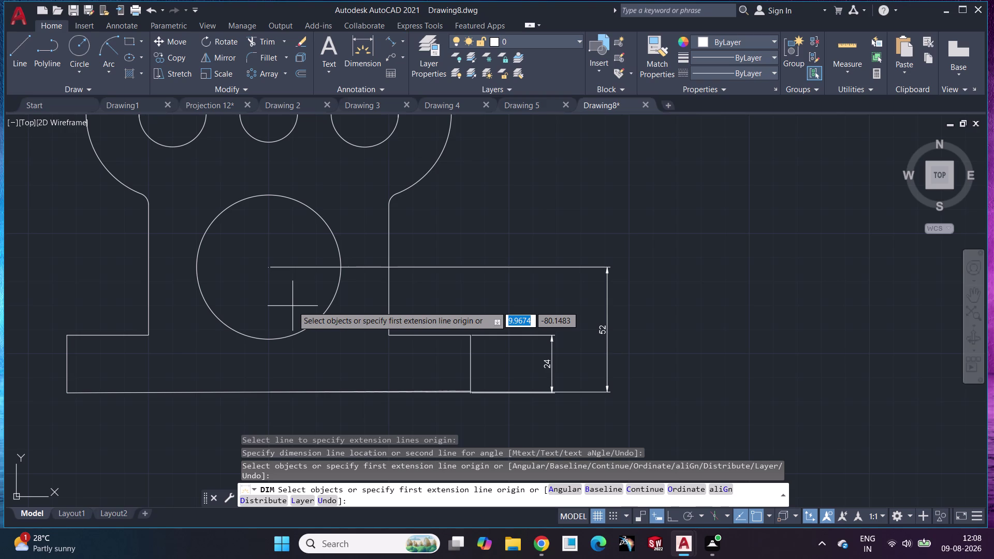
Add the Ø60 diameter dimension to the large circle.
click(328, 223)
click(494, 212)
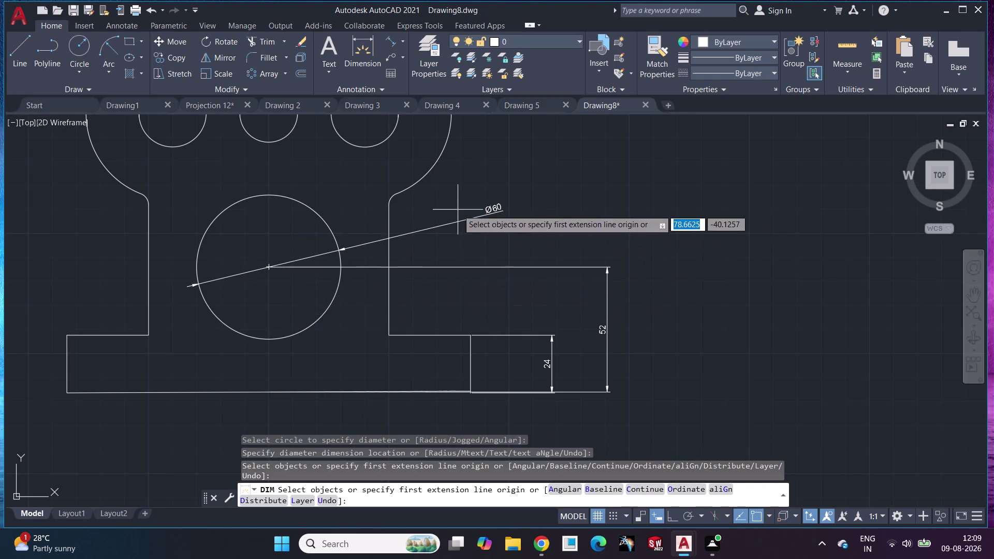
drag(426, 228, 339, 254)
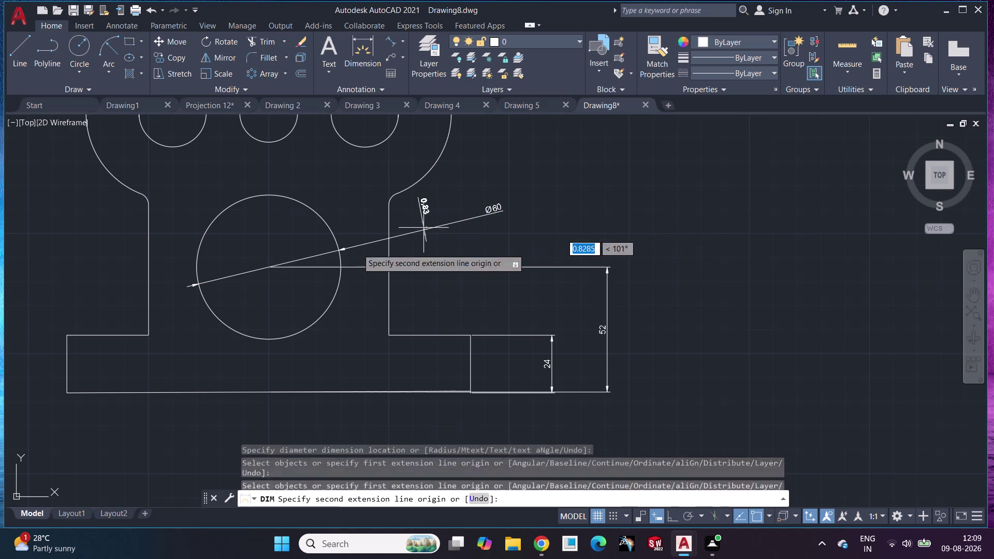
drag(338, 254, 275, 263)
key(Escape)
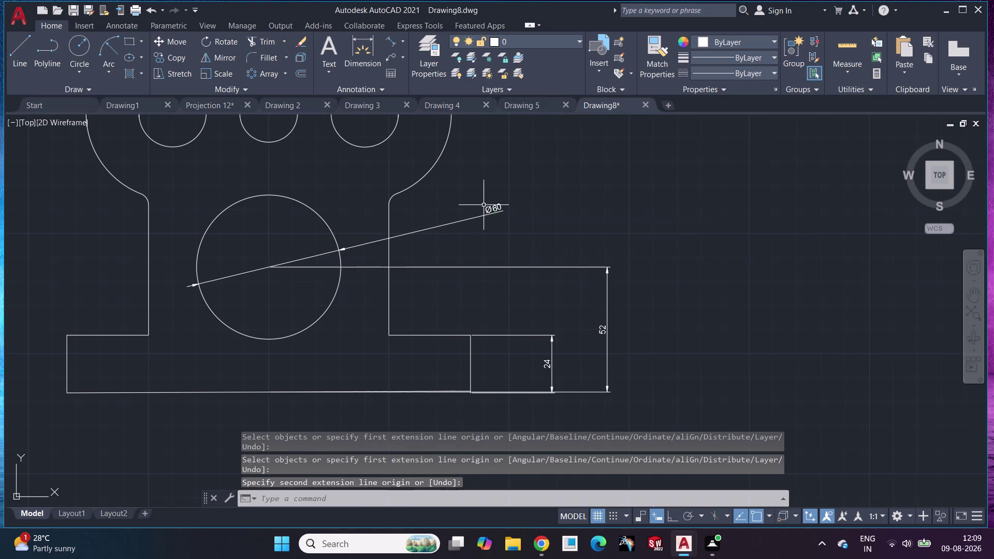
scroll(down, 3)
middle_drag(454, 194, 390, 291)
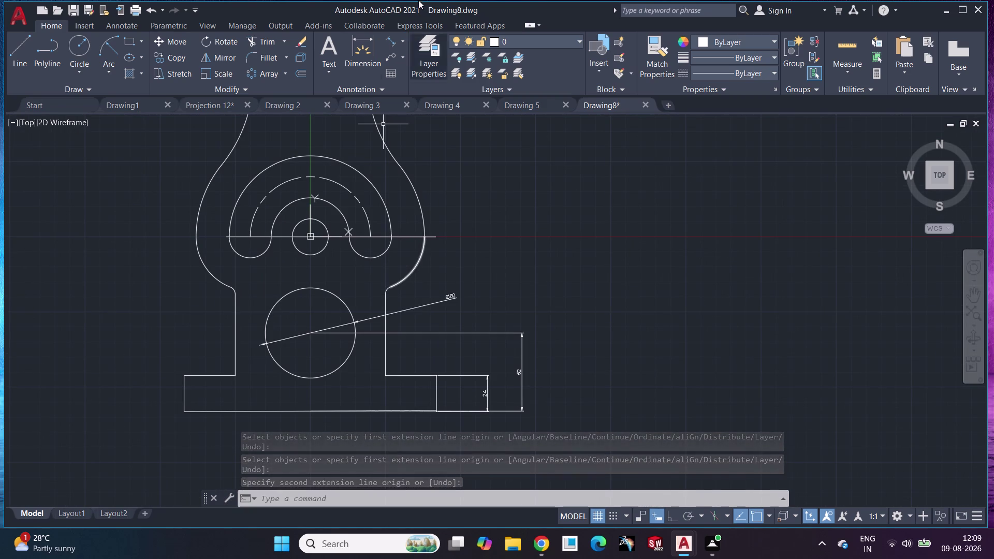
Add R36 and R76 arc radii, the Ø24 hole diameter and the lower-left arc radius.
click(367, 38)
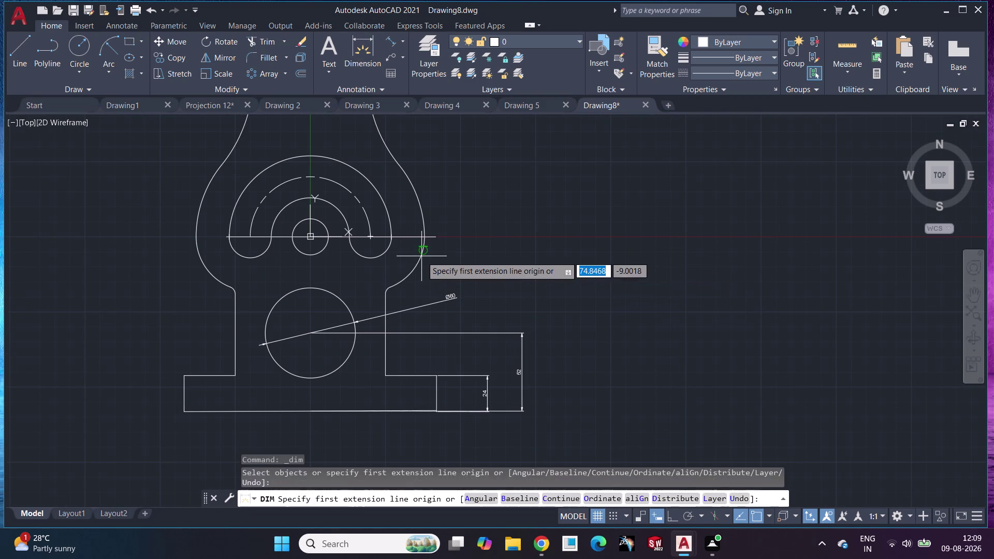
scroll(up, 3)
click(434, 223)
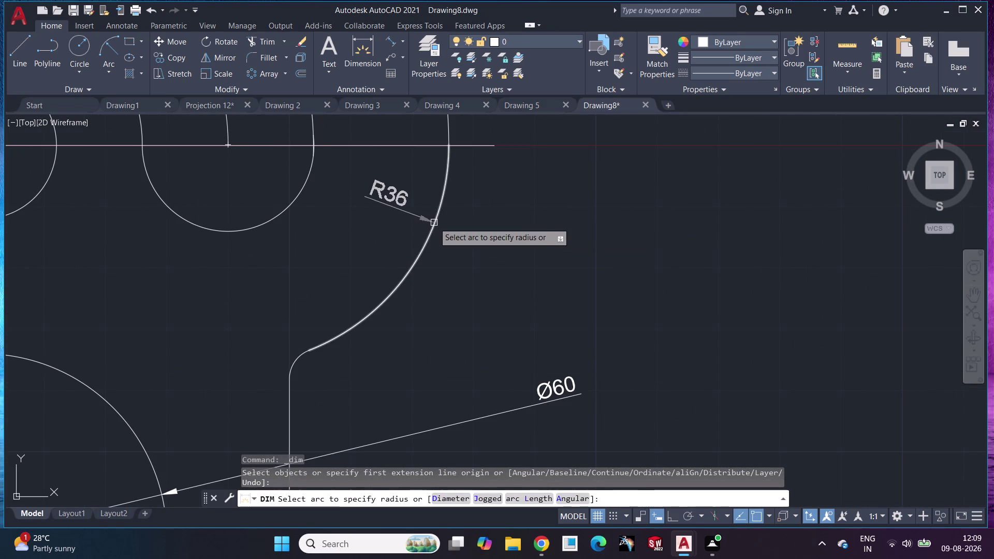
click(631, 253)
scroll(down, 3)
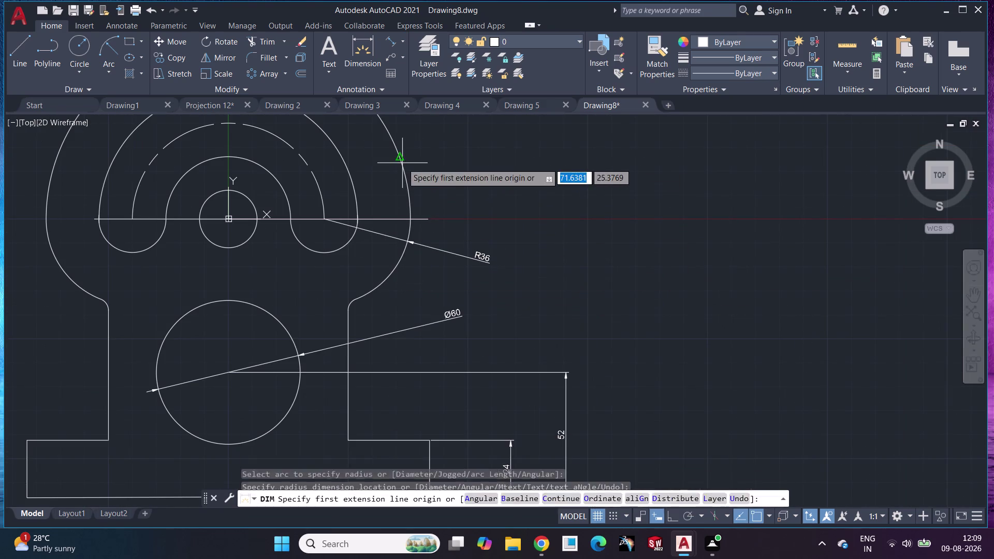
click(394, 139)
click(489, 130)
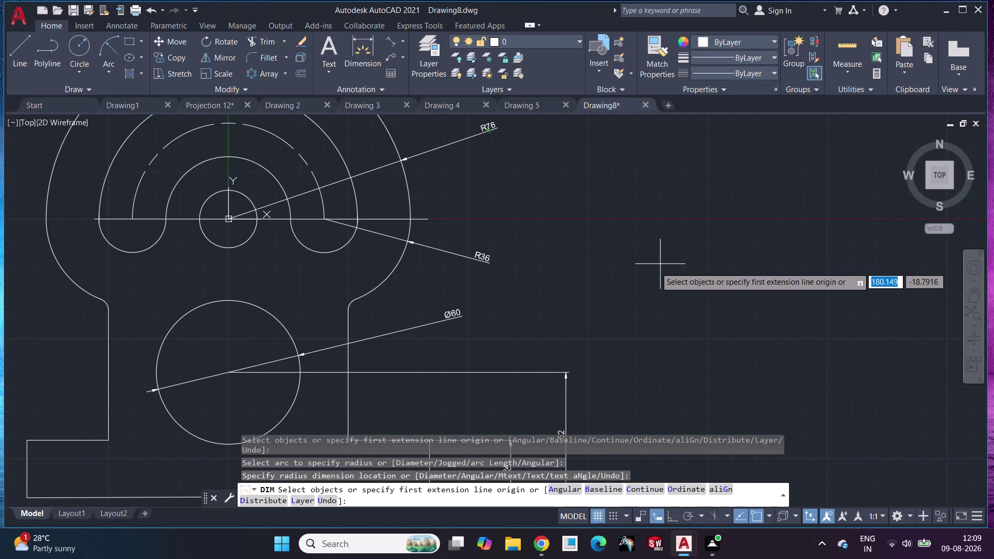
click(255, 232)
click(296, 286)
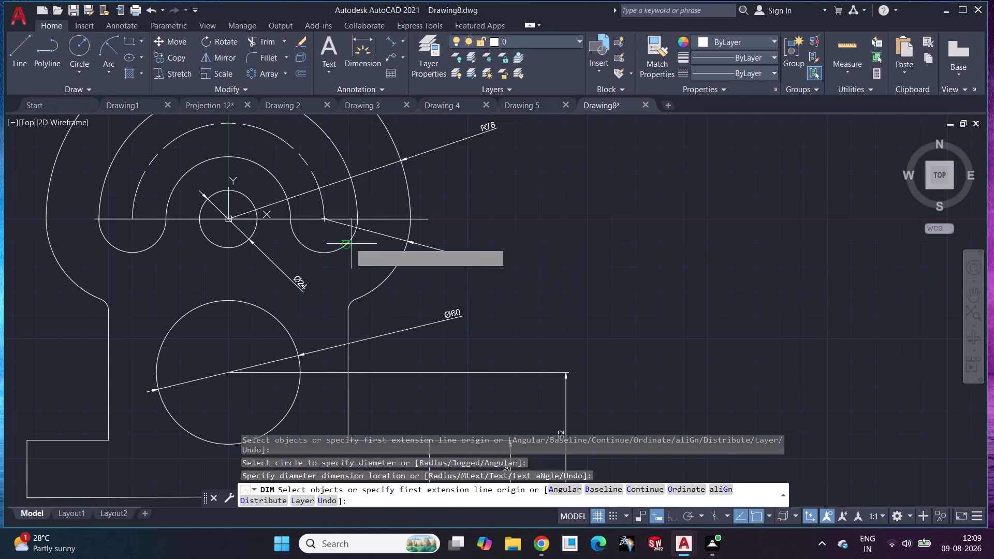
click(113, 245)
click(23, 287)
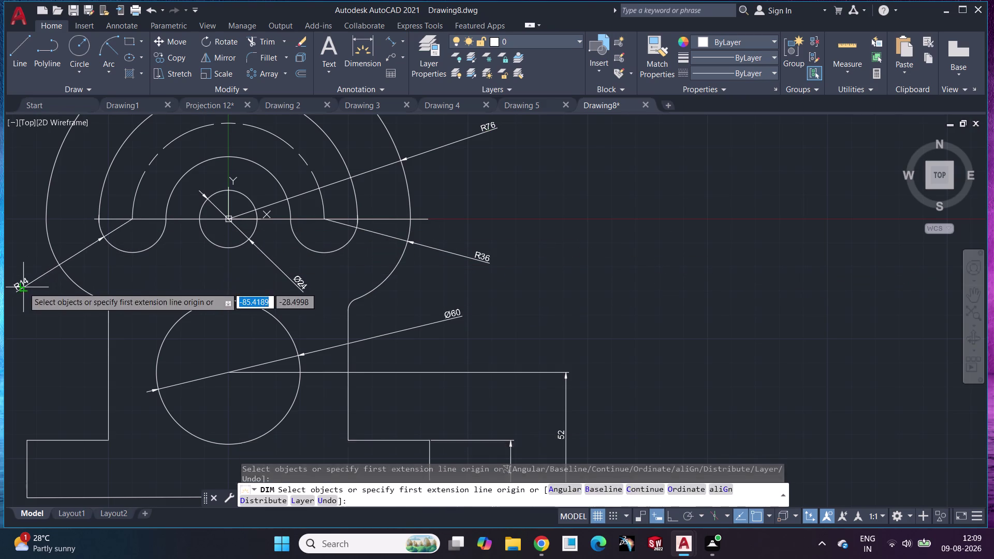
Dimension the left neck fillet as R5 and end the dimension command.
scroll(down, 3)
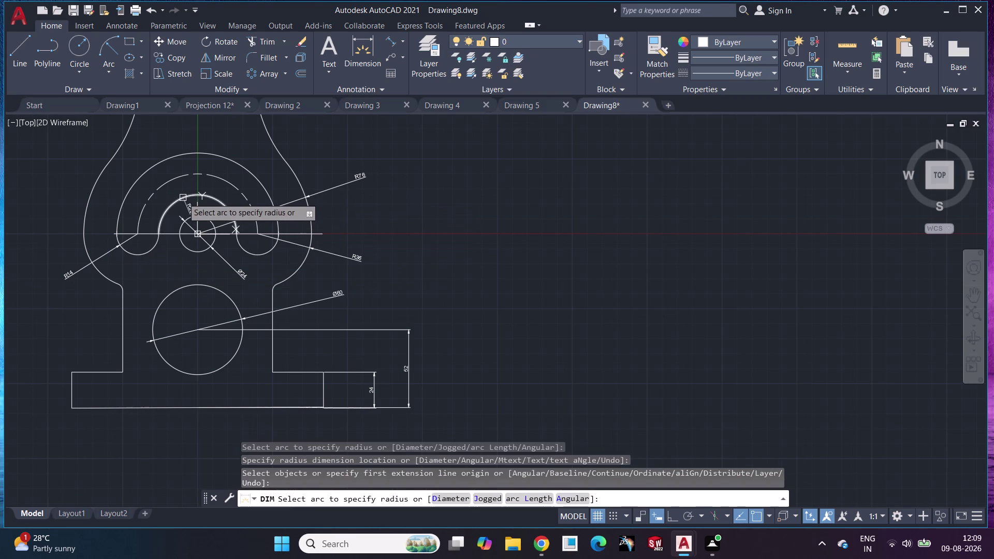
click(181, 204)
key(Escape)
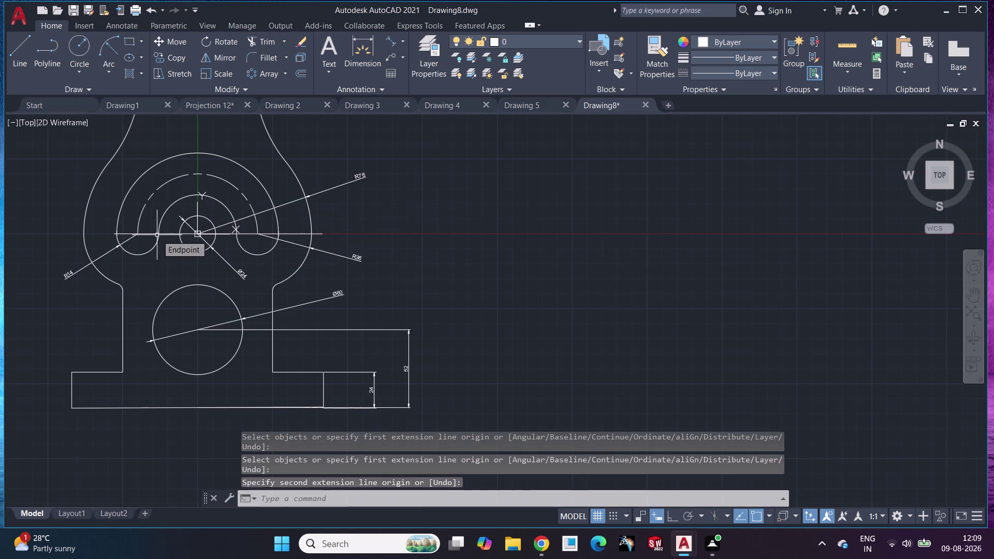
key(space)
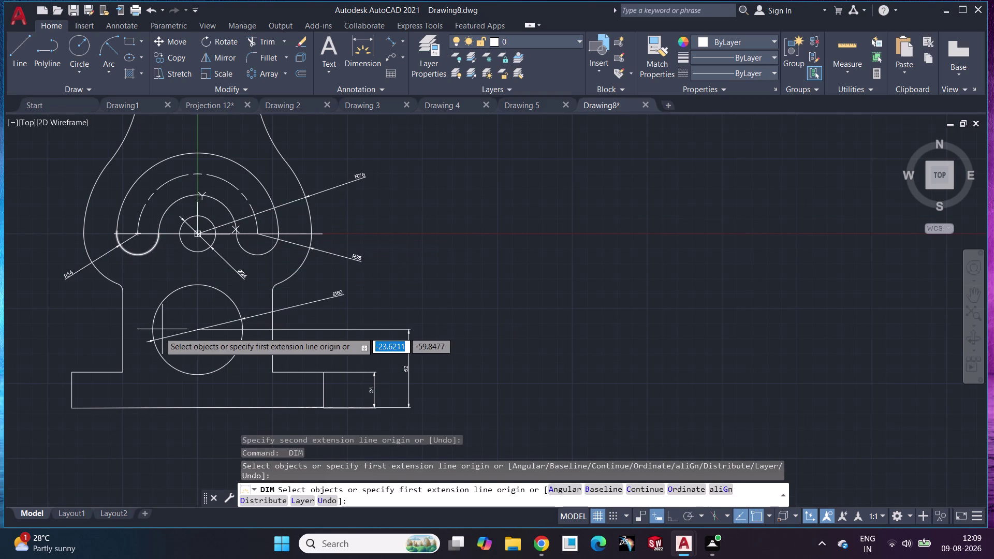
scroll(up, 3)
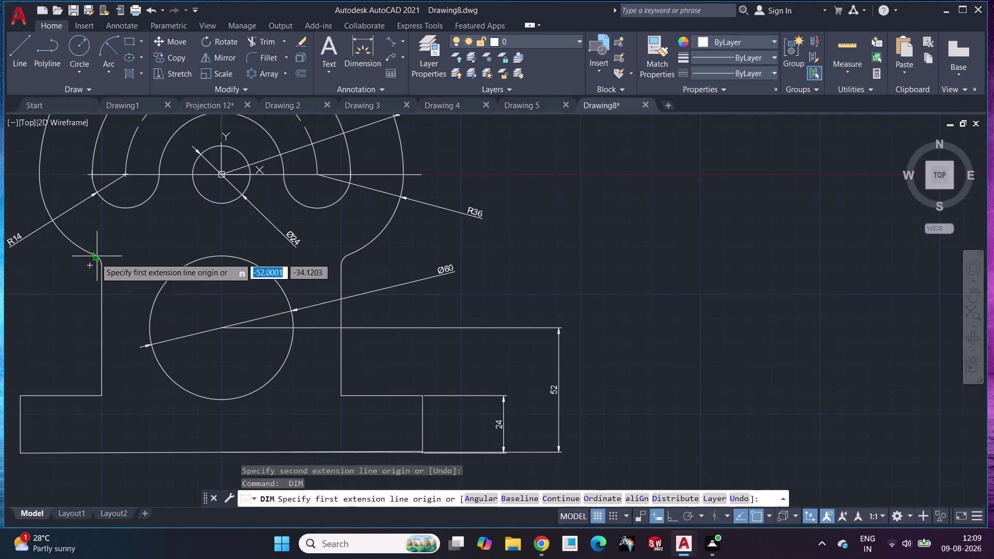
scroll(up, 3)
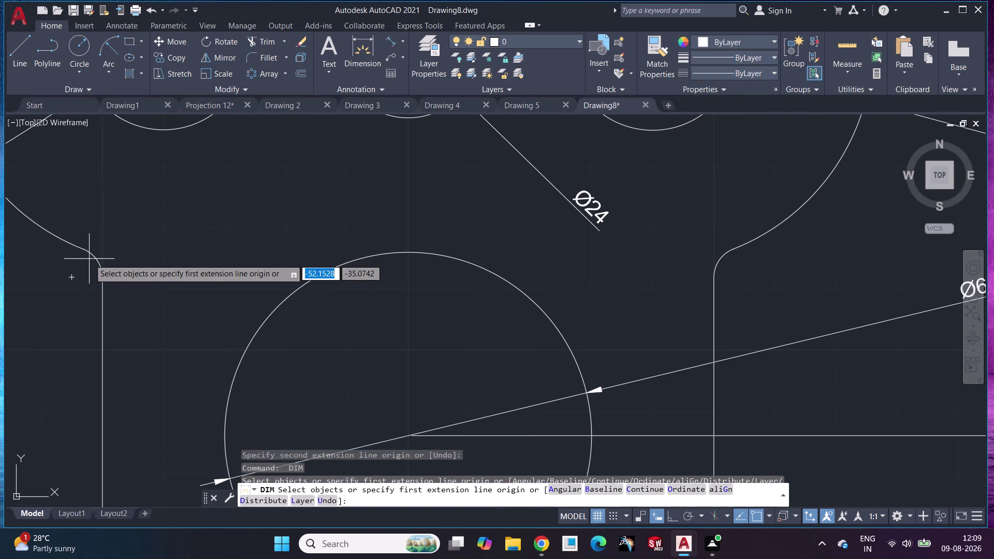
scroll(up, 3)
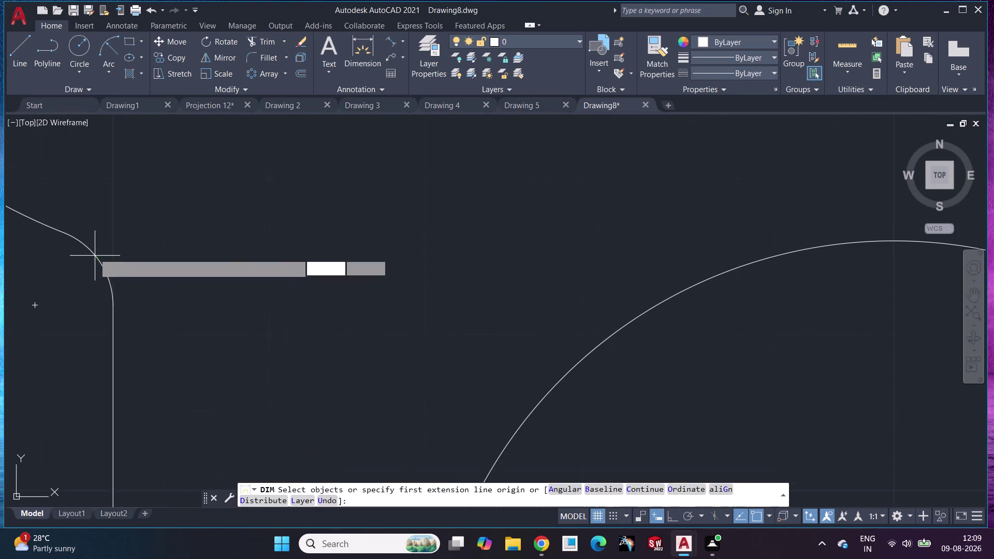
click(93, 248)
click(0, 288)
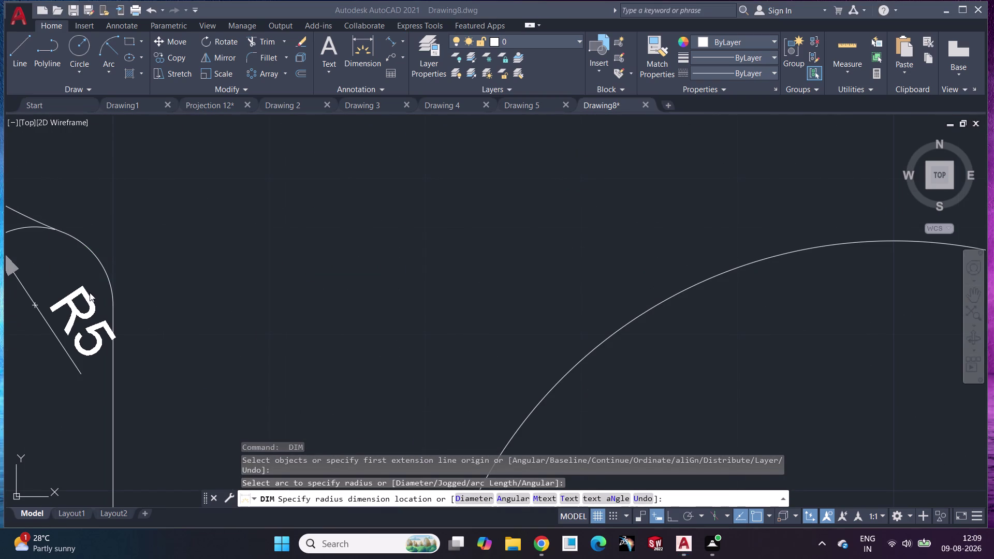
scroll(down, 3)
middle_drag(126, 342, 260, 211)
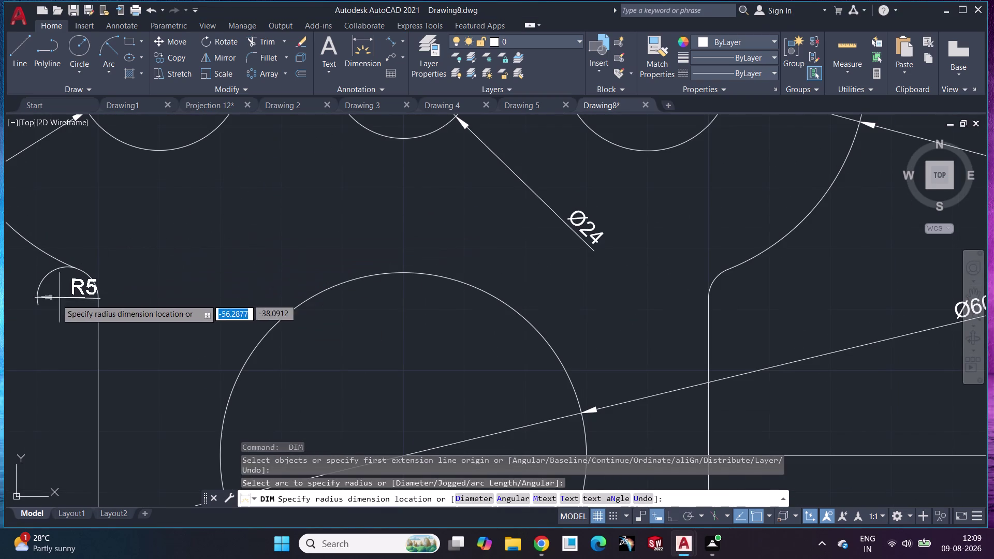
click(184, 264)
scroll(down, 3)
middle_drag(212, 347, 219, 228)
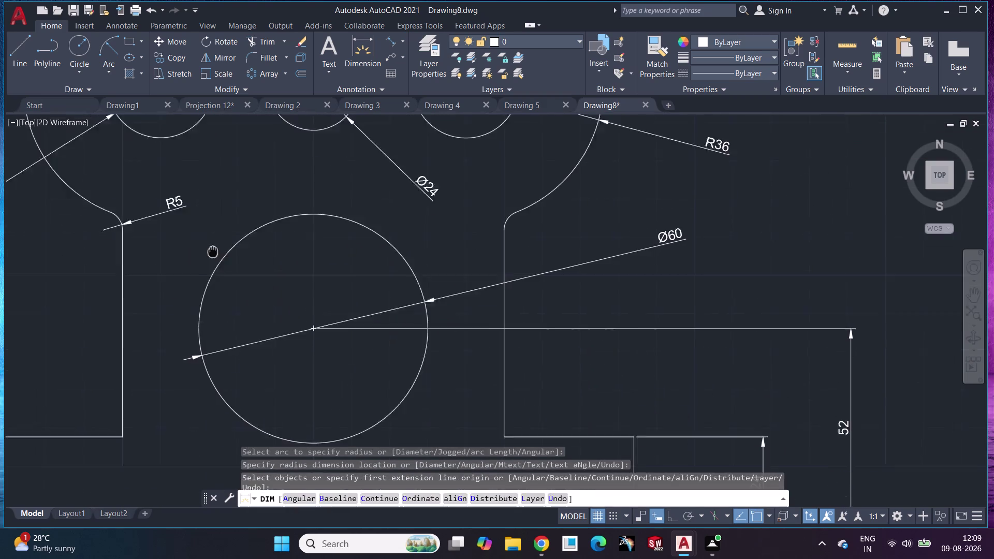
middle_drag(219, 228, 245, 161)
key(Escape)
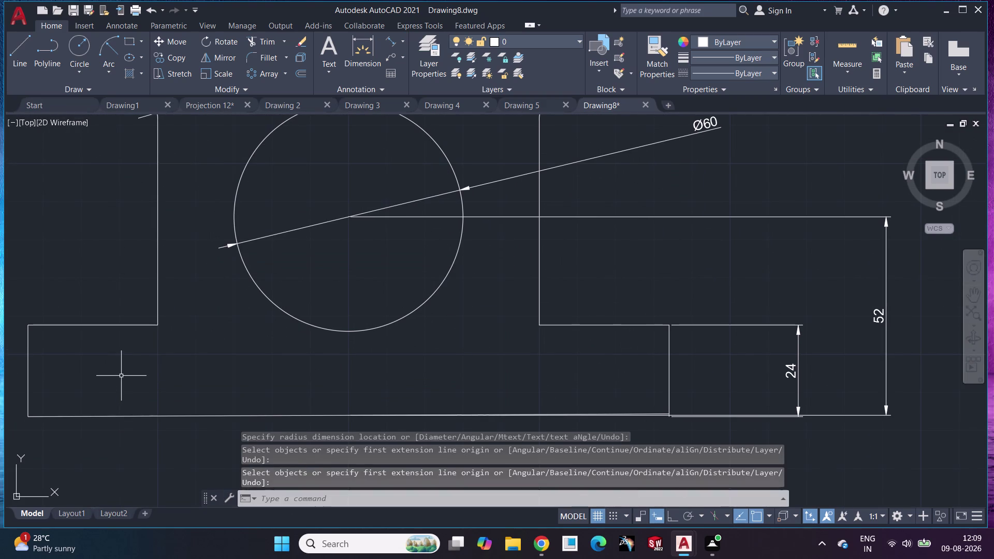
click(84, 78)
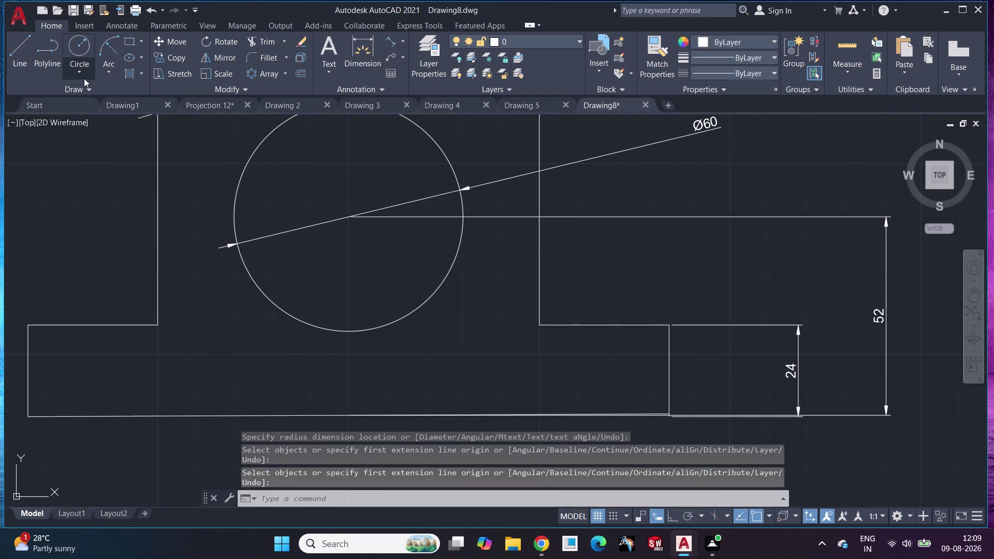
Draw a radius 6 circle tangent to the left upright edge and the base top.
click(121, 195)
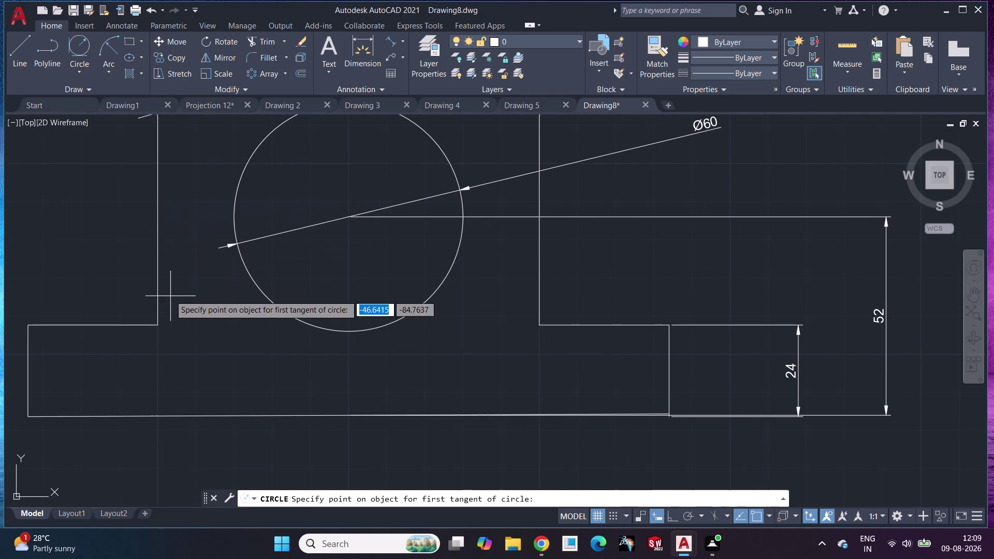
click(160, 303)
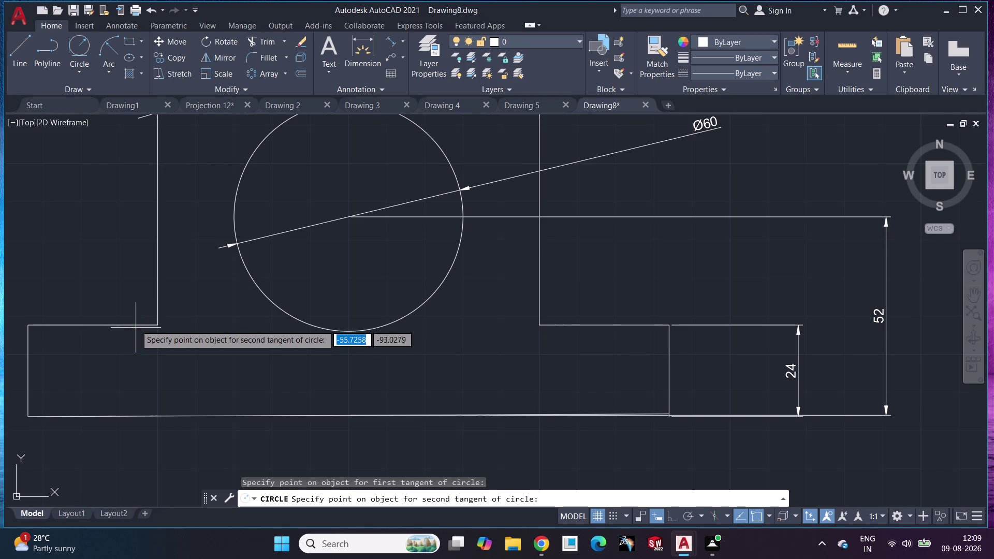
click(136, 326)
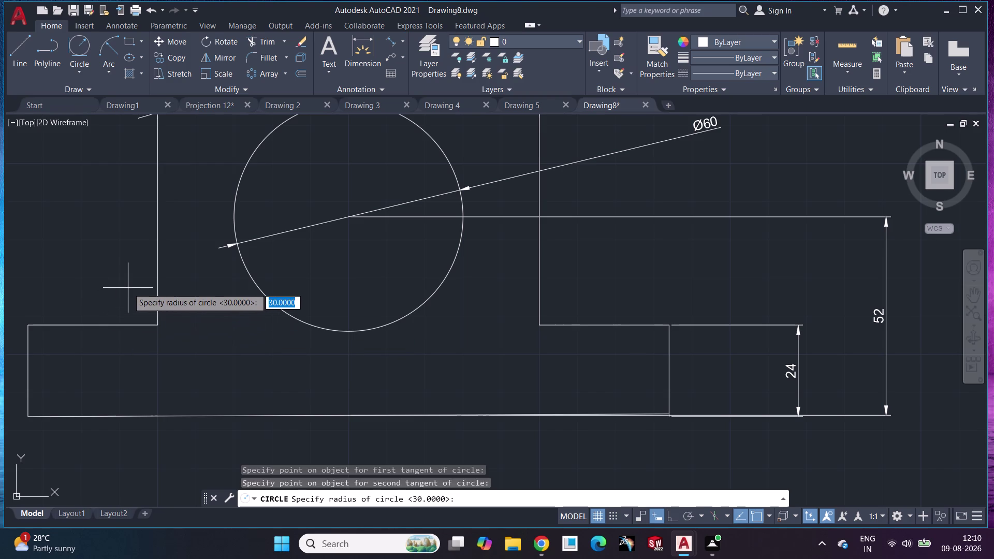
key(6)
key(Return)
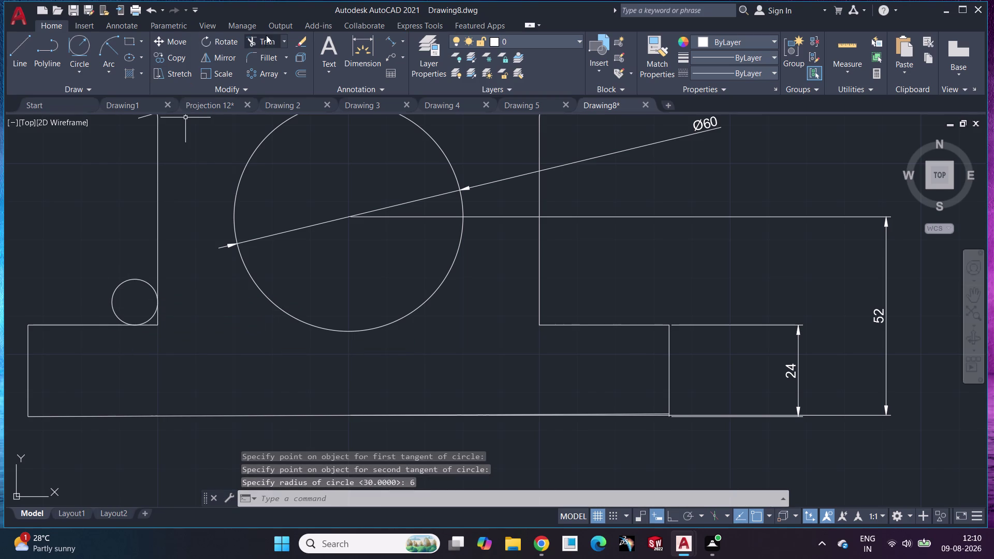
Trim the excess circle and corner line stubs to leave the R6 fillet arc.
click(266, 35)
click(121, 284)
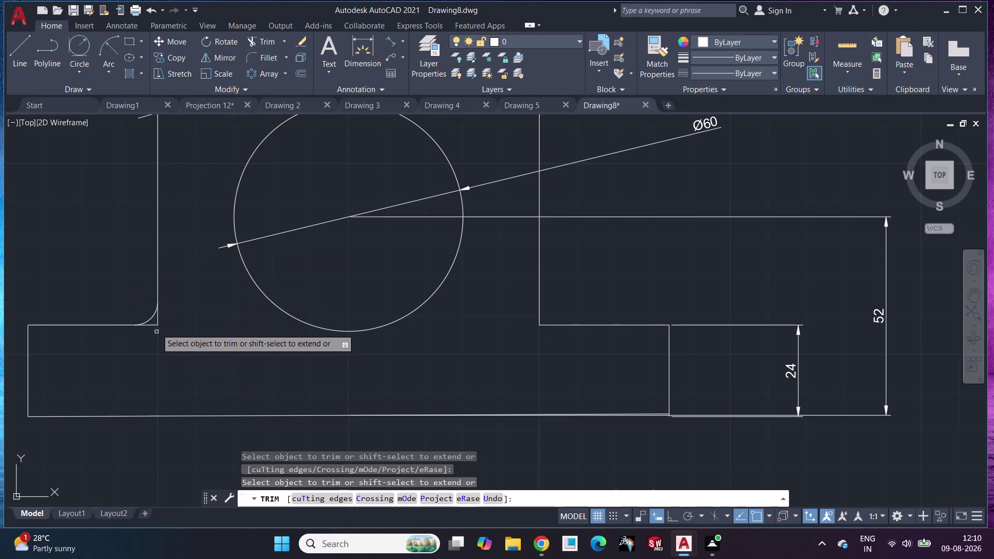
click(157, 324)
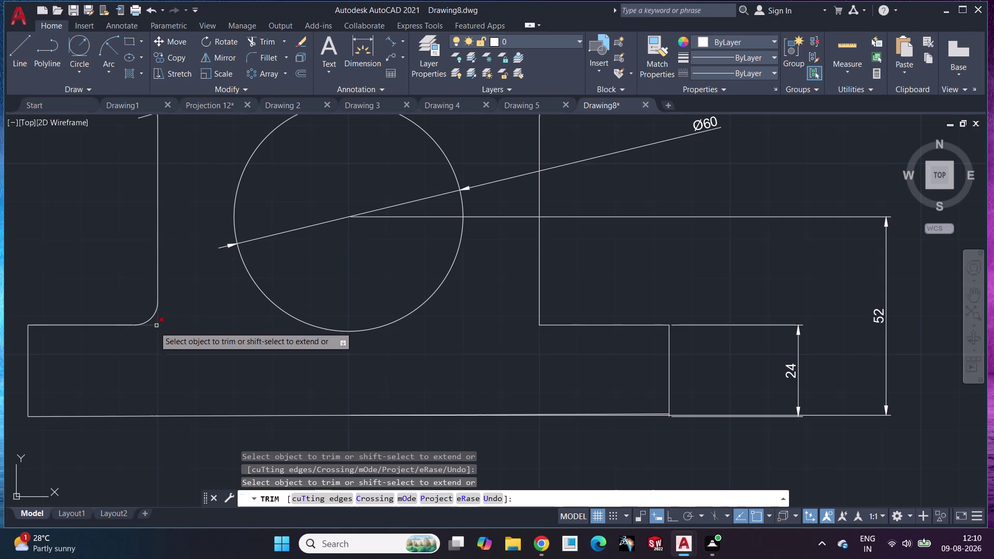
click(158, 324)
key(grave)
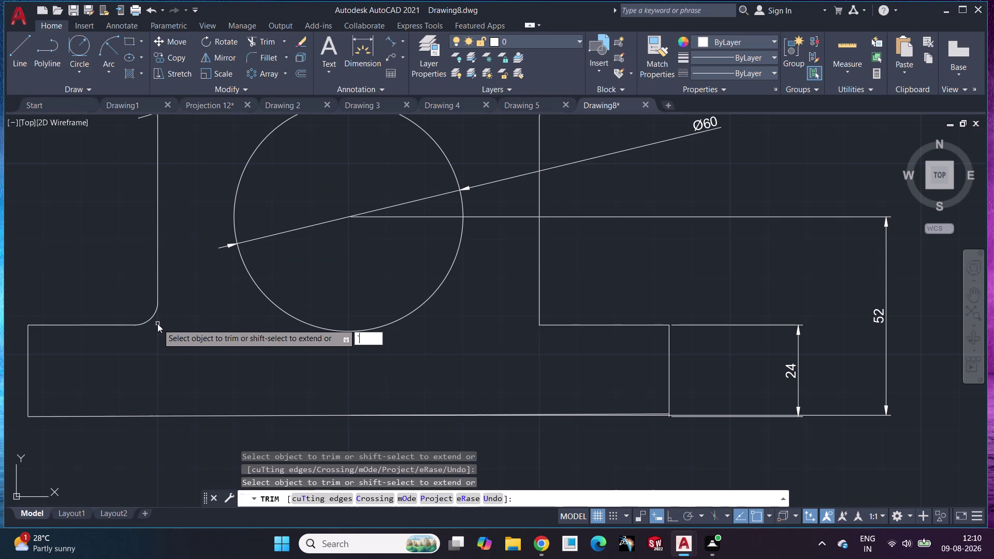
key(Escape)
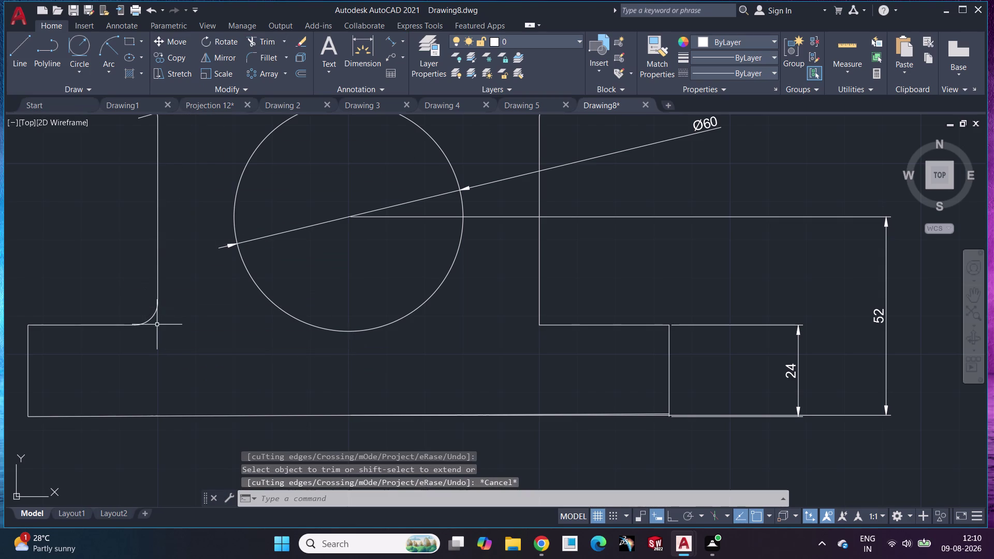
click(150, 319)
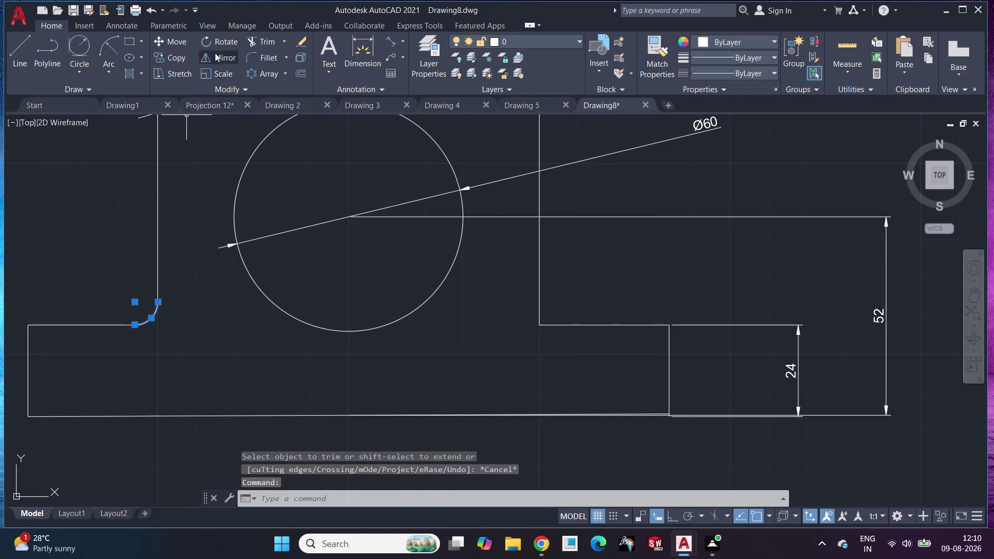
Mirror the R6 corner arc about the vertical centreline, keeping the original.
click(215, 53)
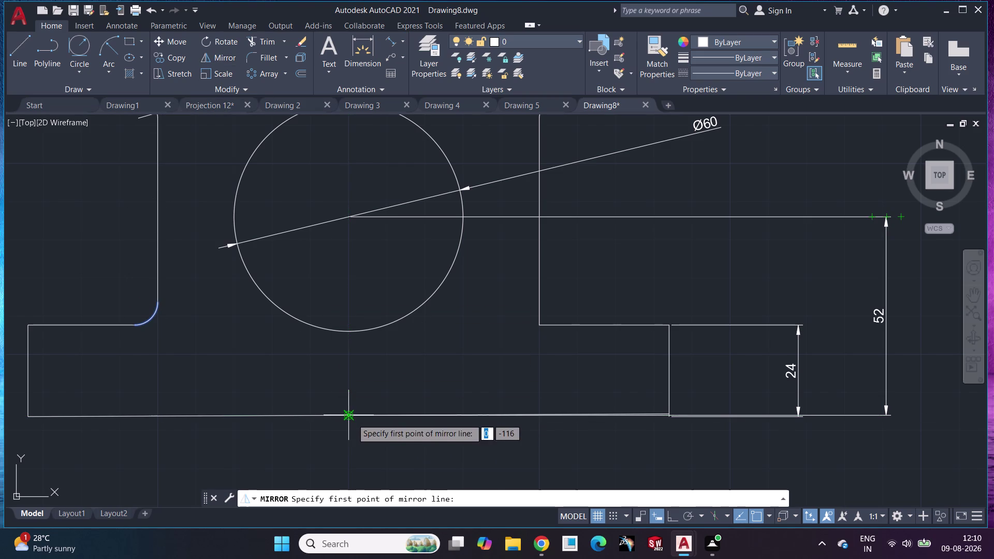
click(352, 419)
click(349, 218)
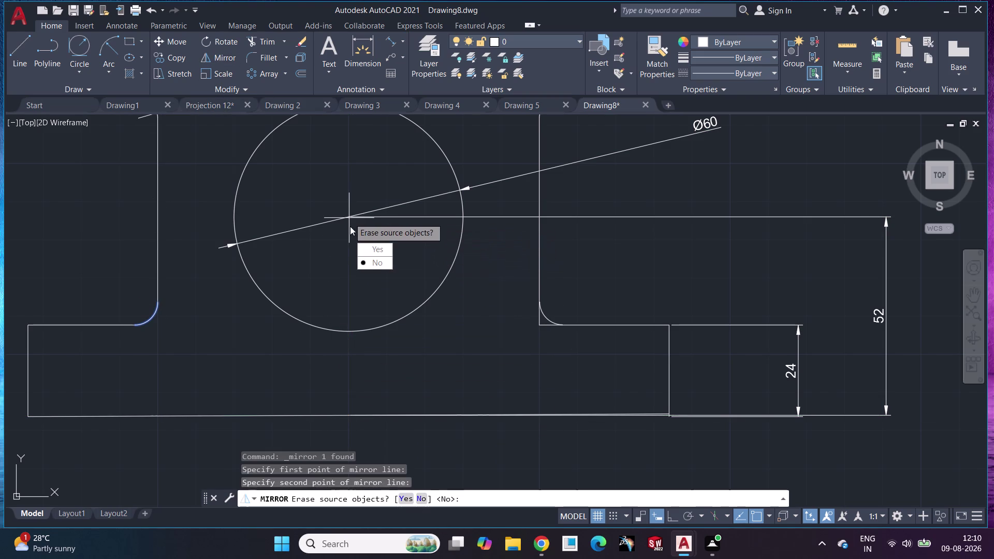
drag(369, 263, 349, 217)
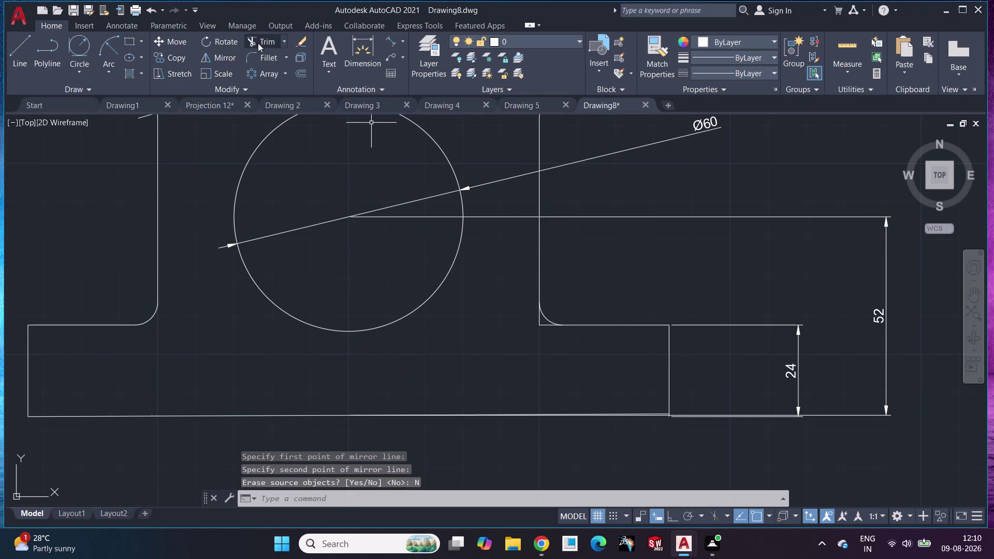
Trim the leftover edges at the right inner corner around the mirrored arc.
click(258, 43)
click(545, 326)
click(539, 324)
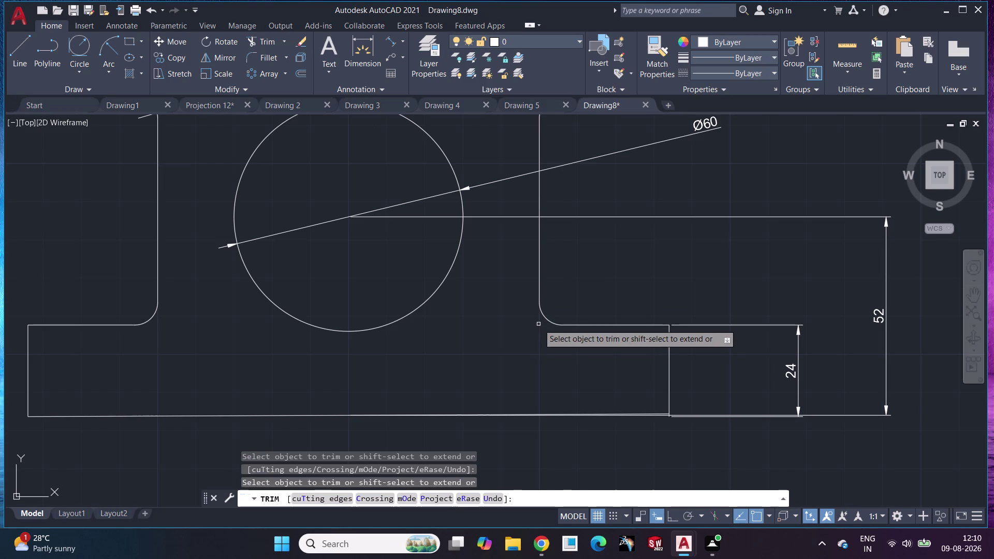
key(Escape)
scroll(down, 3)
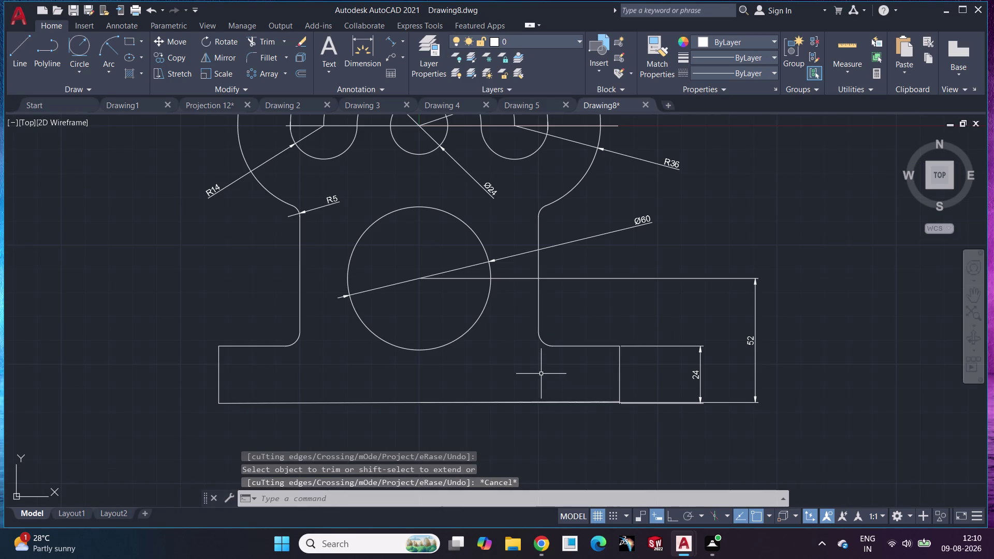
scroll(up, 3)
Place an R6 radius dimension on the right inner base fillet arc.
scroll(up, 3)
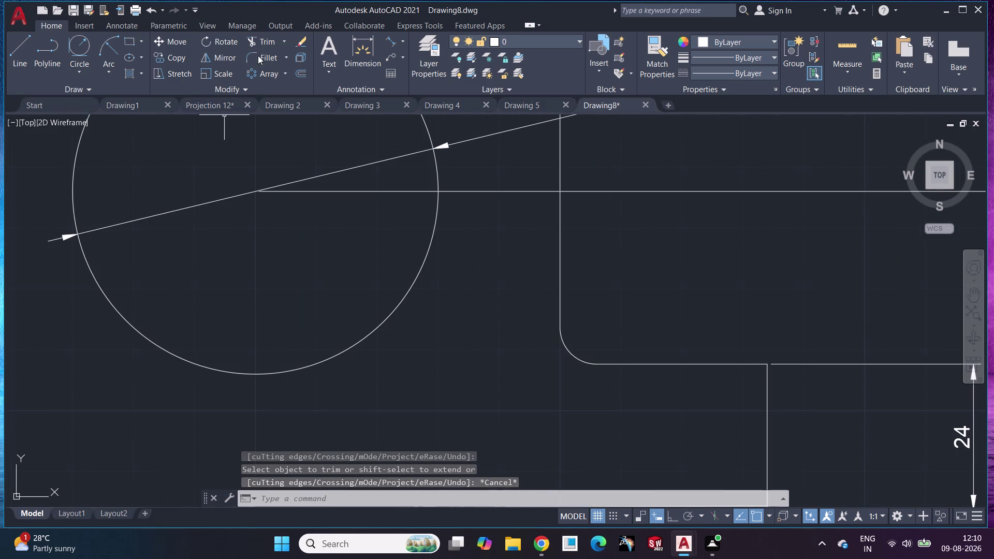
click(371, 43)
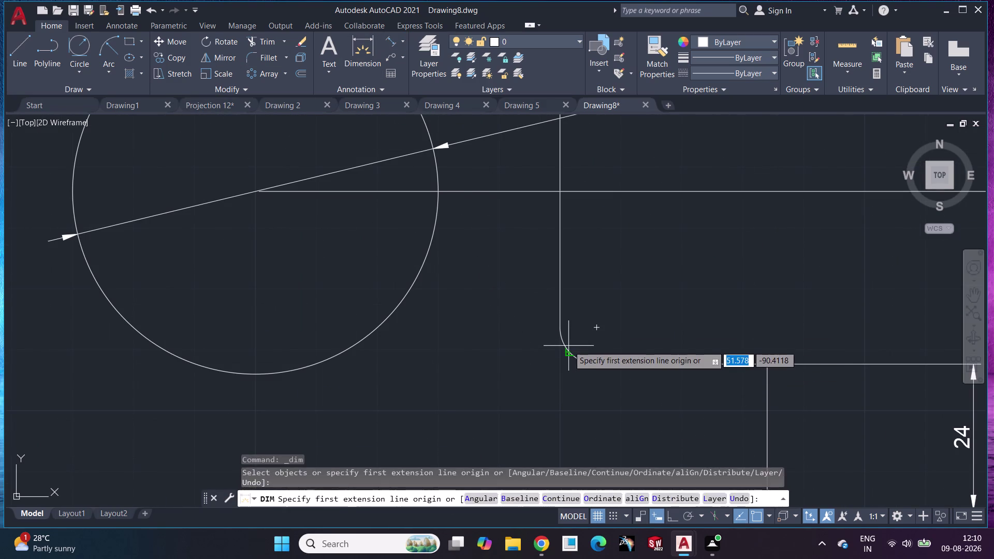
click(560, 337)
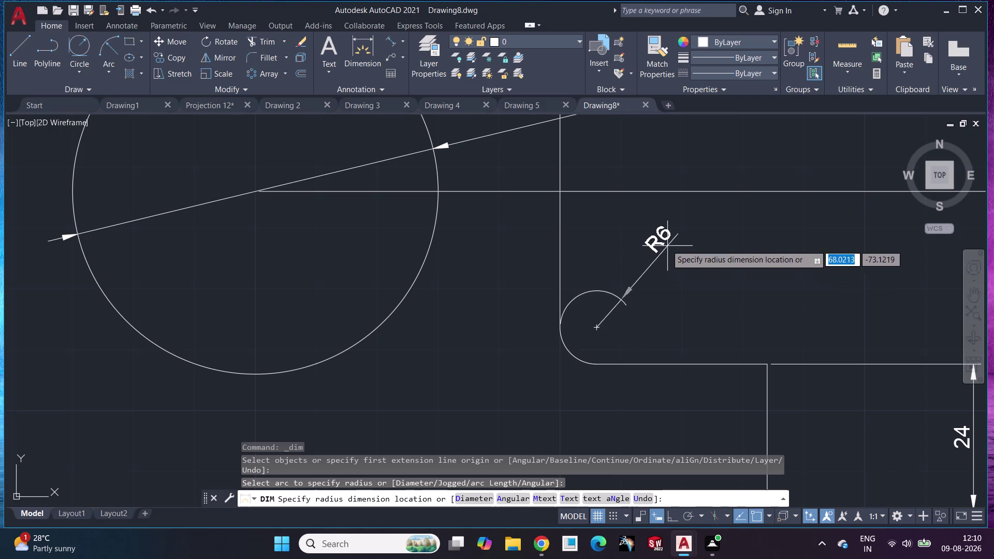
click(475, 390)
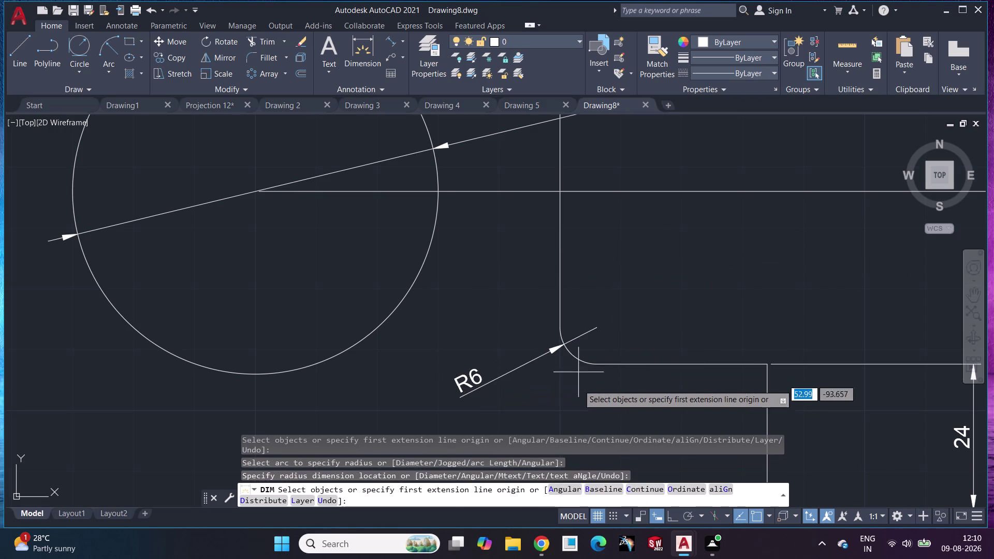
scroll(down, 3)
middle_click(591, 410)
scroll(down, 3)
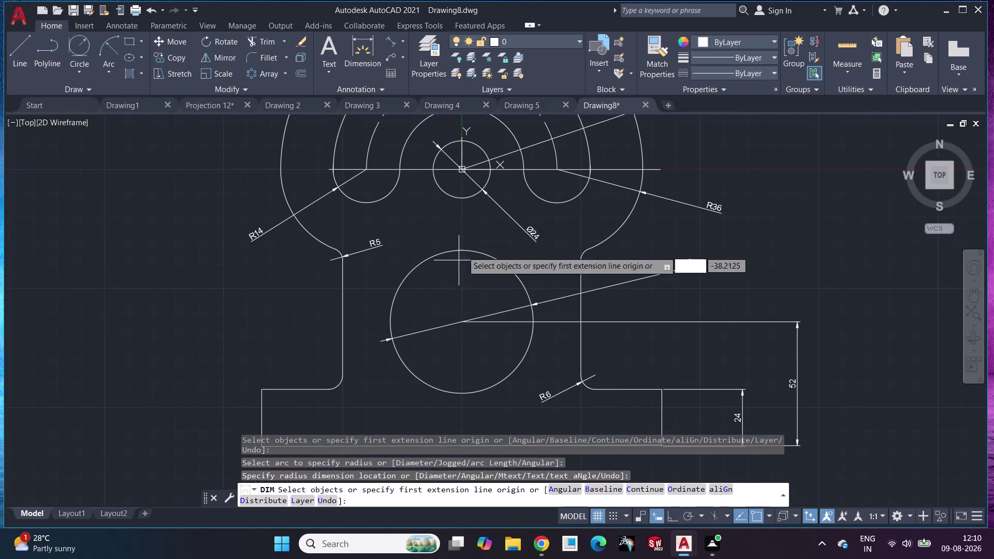
Dimension the large outer arc as R40, placed to the upper left, after cancelling stray picks.
scroll(down, 3)
middle_drag(466, 239, 432, 379)
scroll(up, 3)
scroll(up, 3)
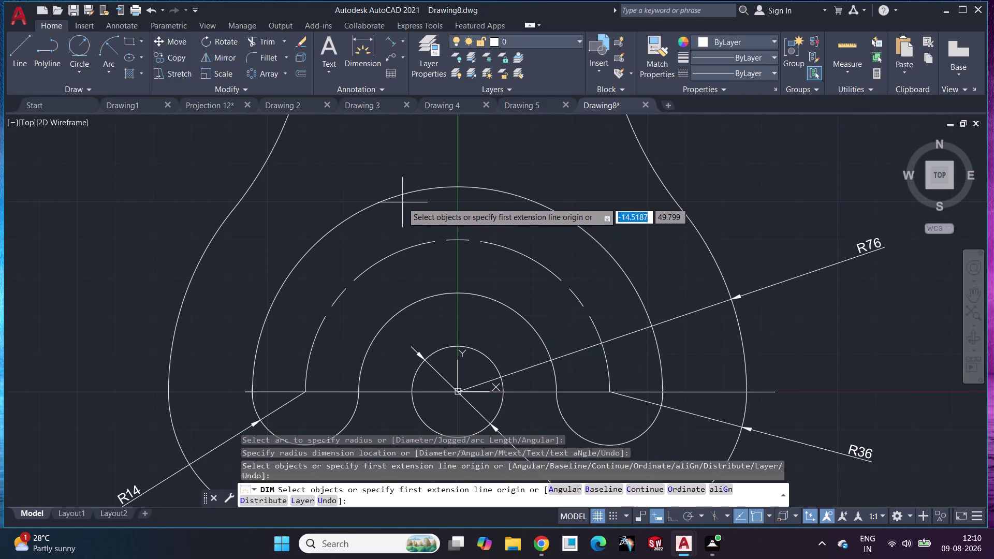
click(398, 196)
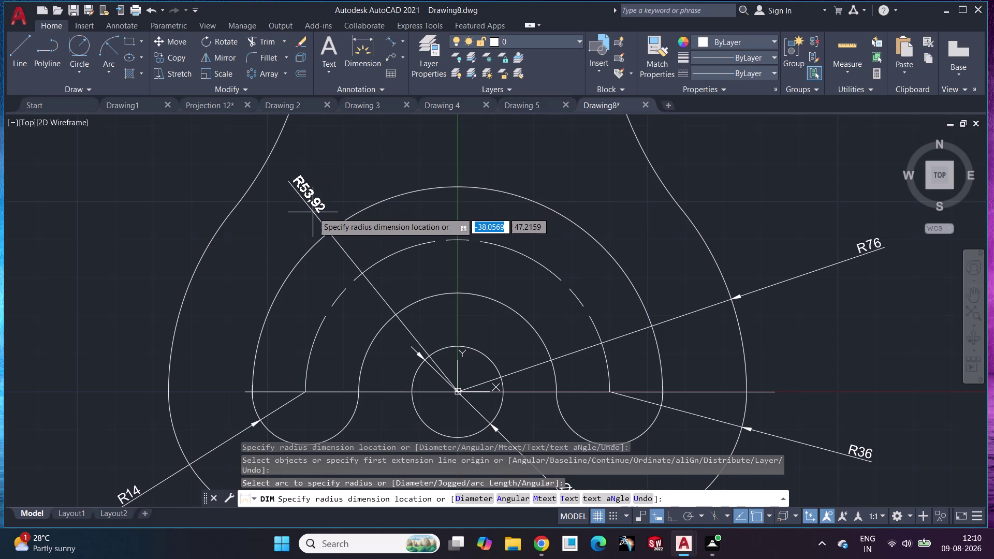
key(Escape)
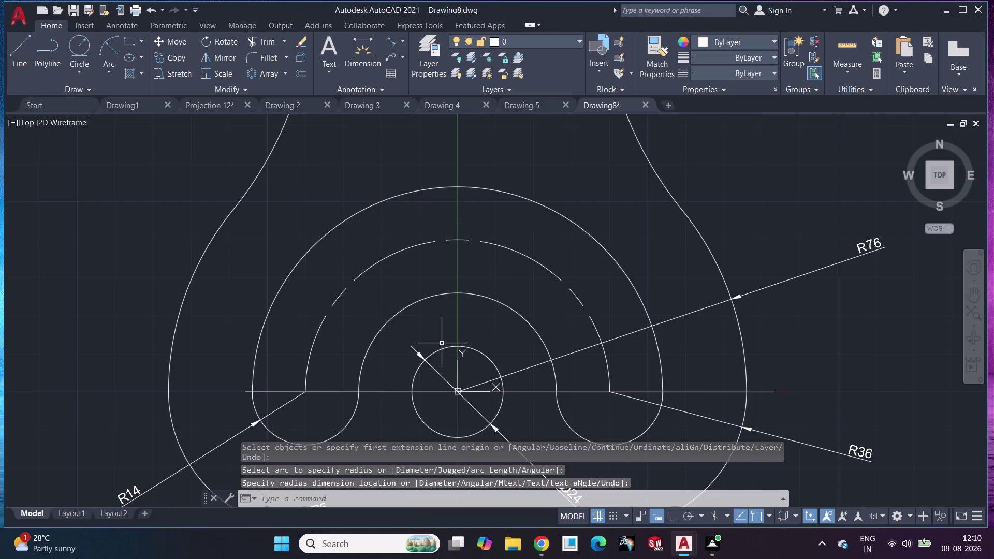
key(space)
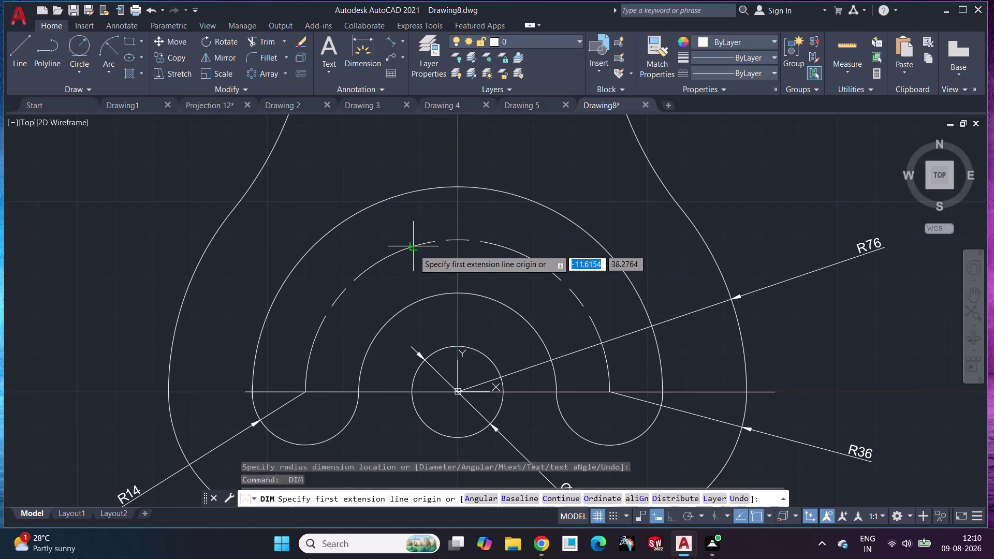
click(414, 249)
key(Escape)
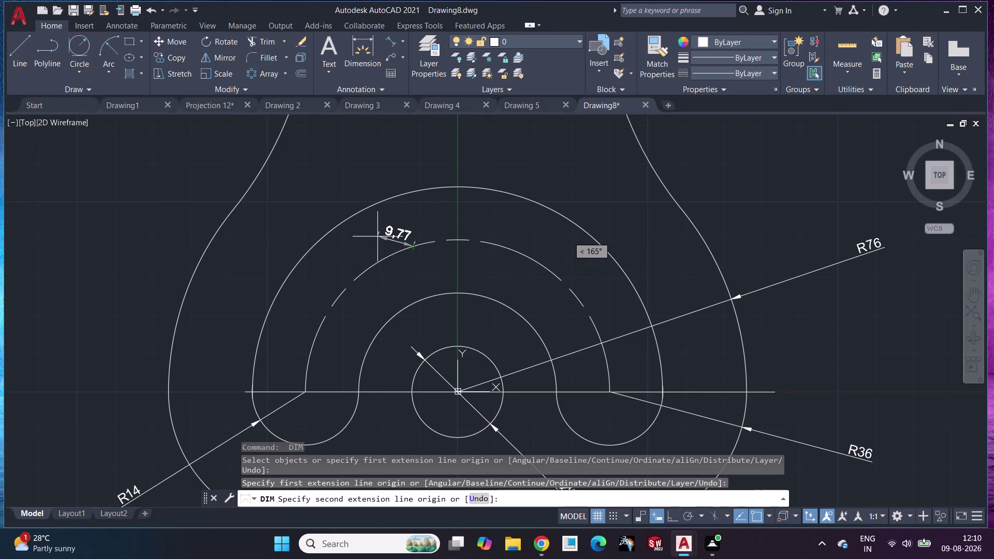
click(353, 45)
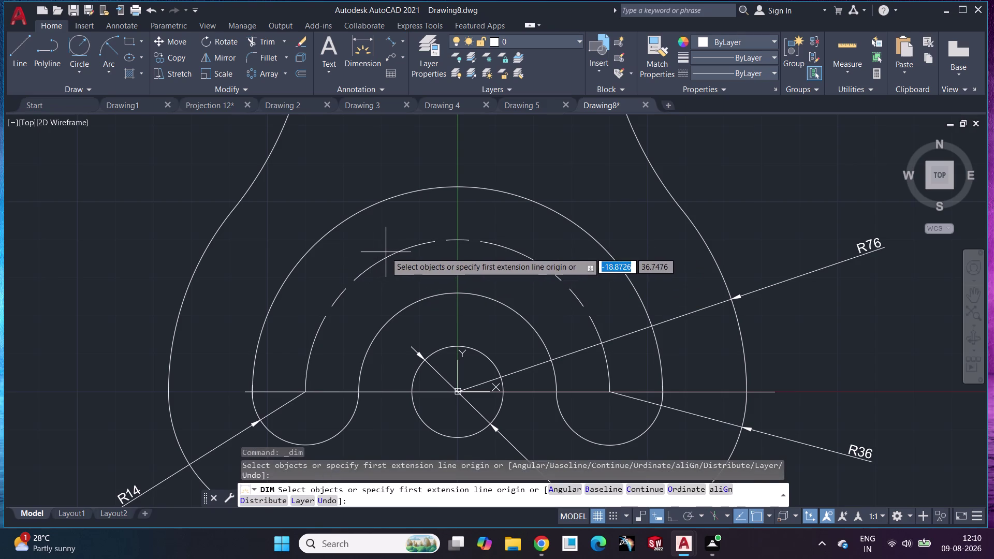
click(389, 252)
click(134, 176)
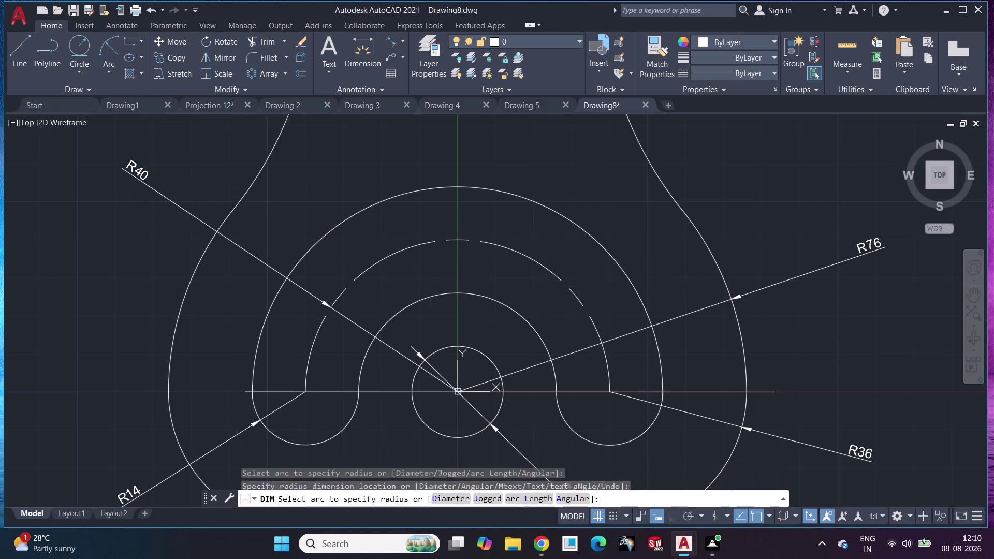
Add R26 and R94 radius dimensions to the upper side arc and concave right arc.
scroll(down, 3)
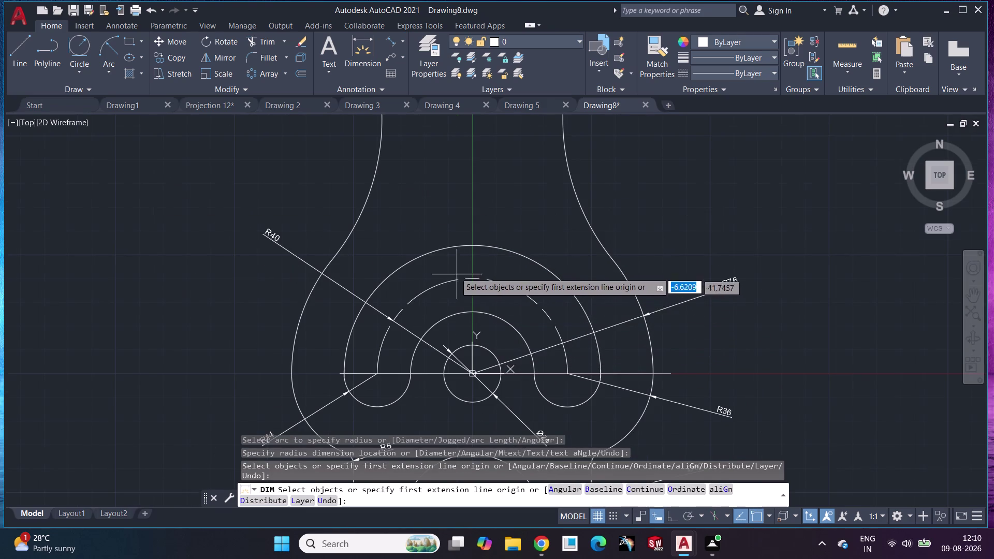
middle_drag(527, 320, 476, 257)
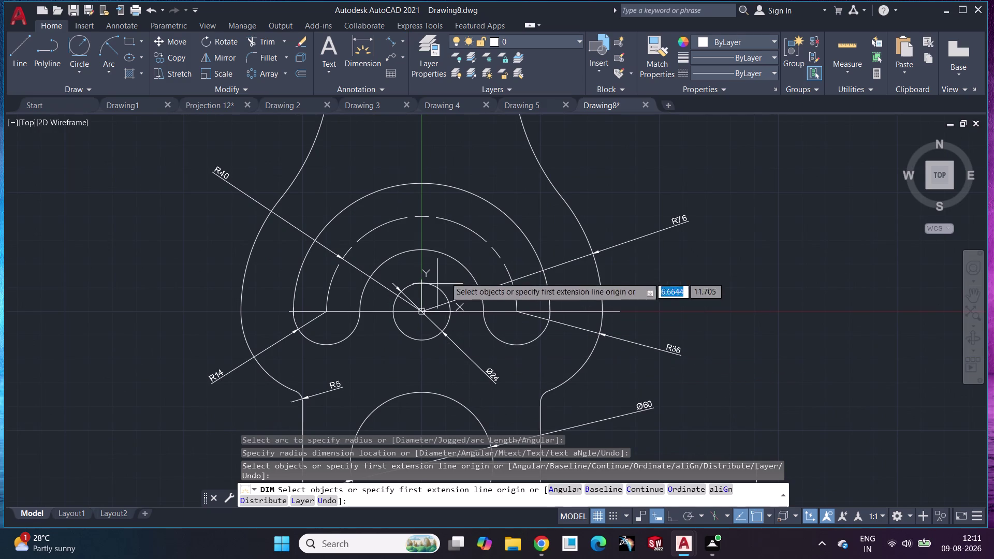
click(457, 262)
click(617, 144)
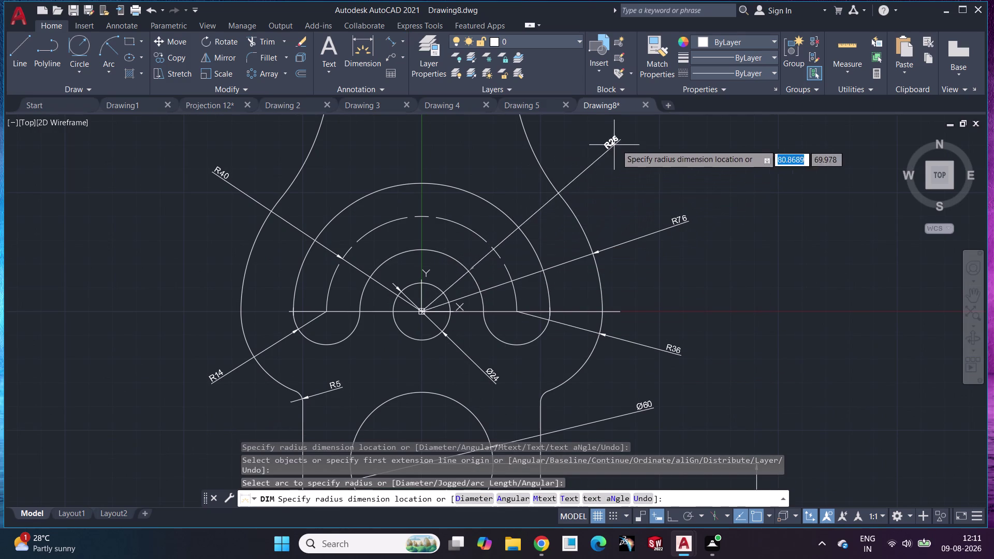
scroll(down, 3)
middle_drag(598, 205, 549, 418)
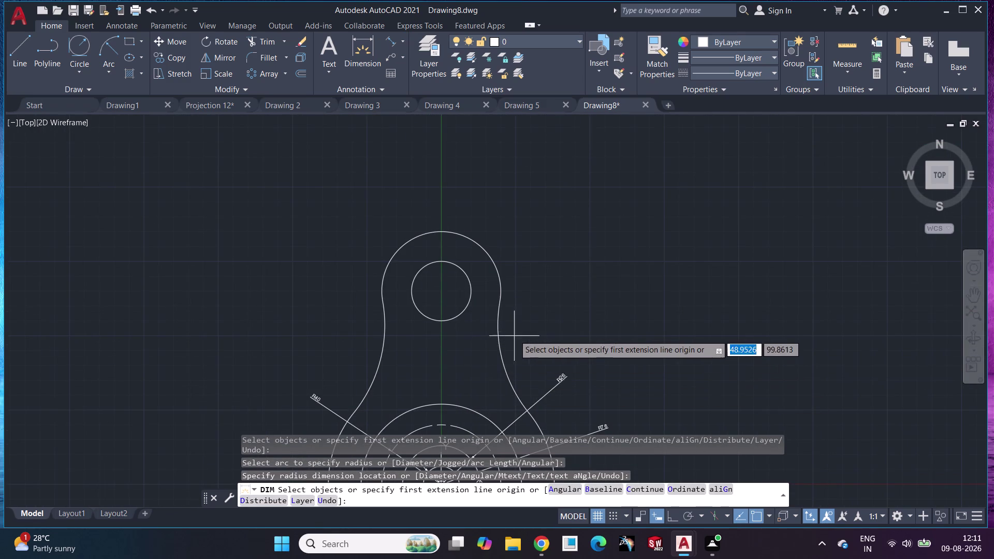
scroll(up, 3)
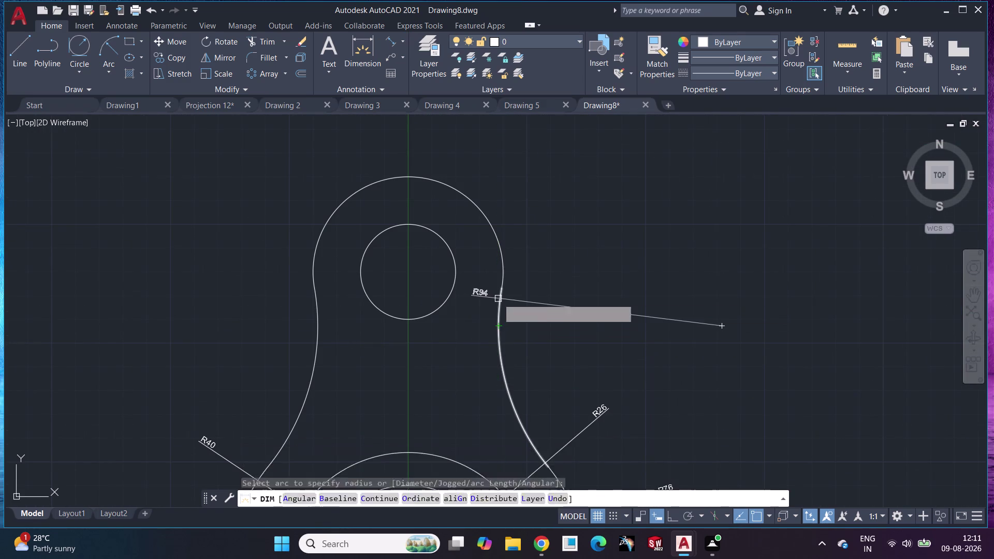
click(498, 299)
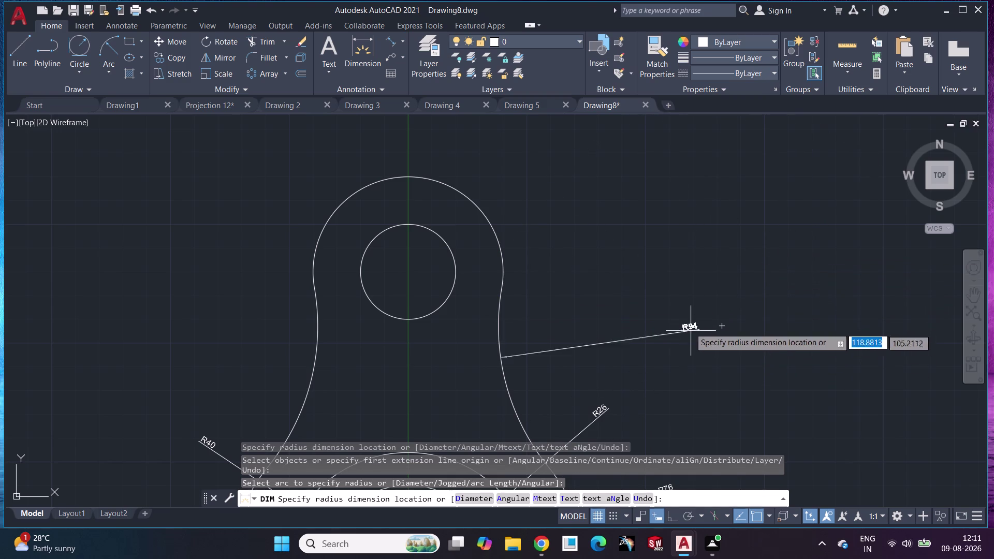
click(688, 323)
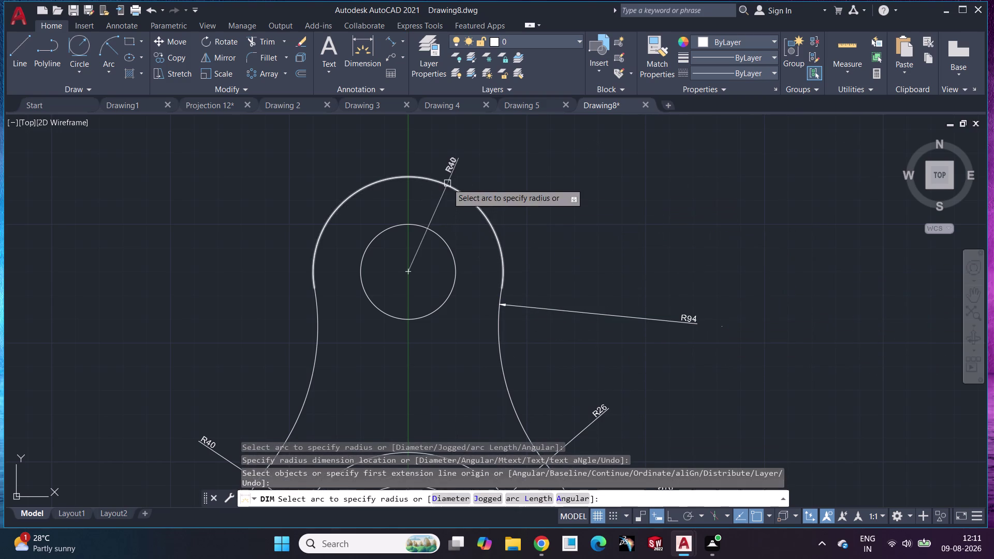
Add an R40 dimension to the rounded top arc and Ø40 to the top hole.
click(447, 184)
click(614, 167)
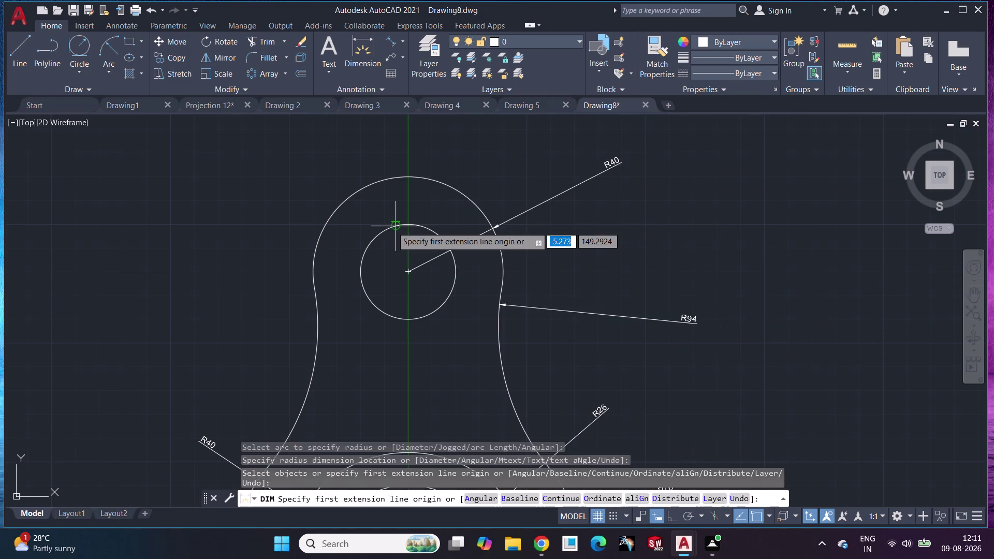
click(377, 236)
click(192, 205)
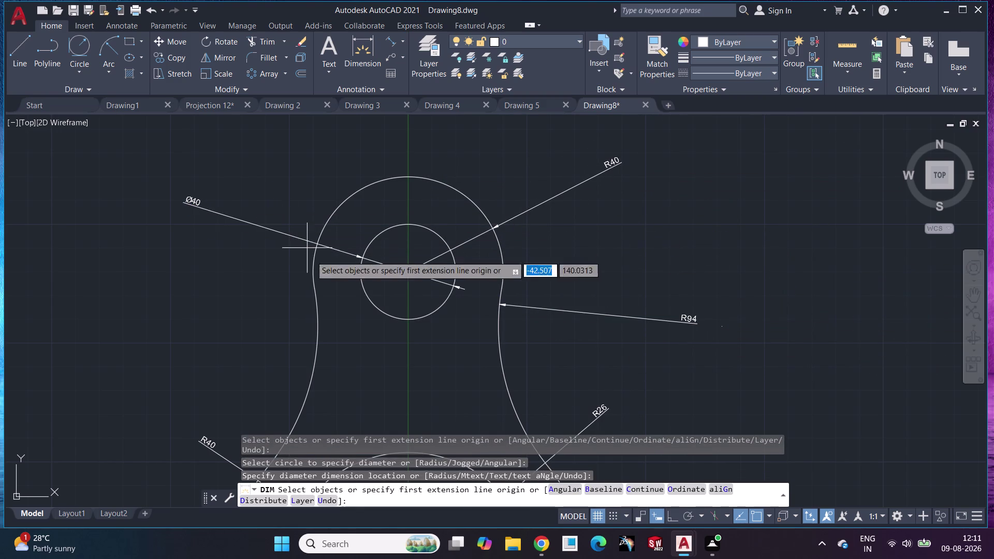
scroll(down, 3)
middle_drag(341, 331, 326, 188)
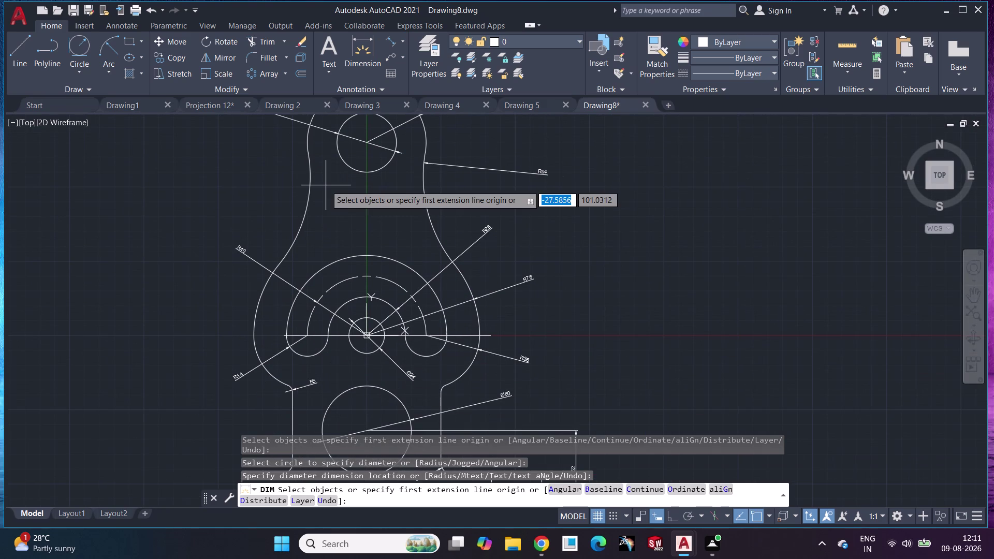
click(403, 41)
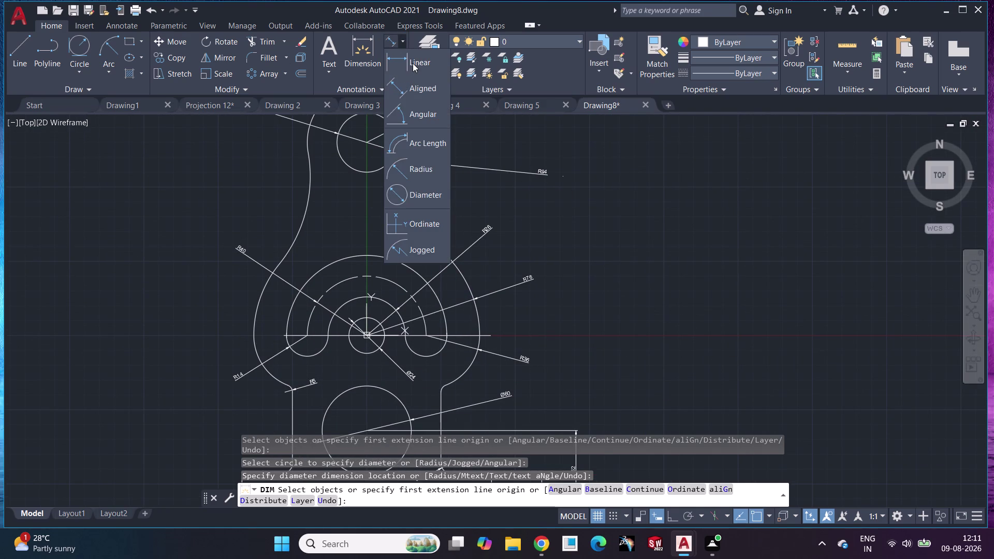
Add a vertical 130 linear dimension from the top hole to the hub centre.
click(413, 63)
click(365, 339)
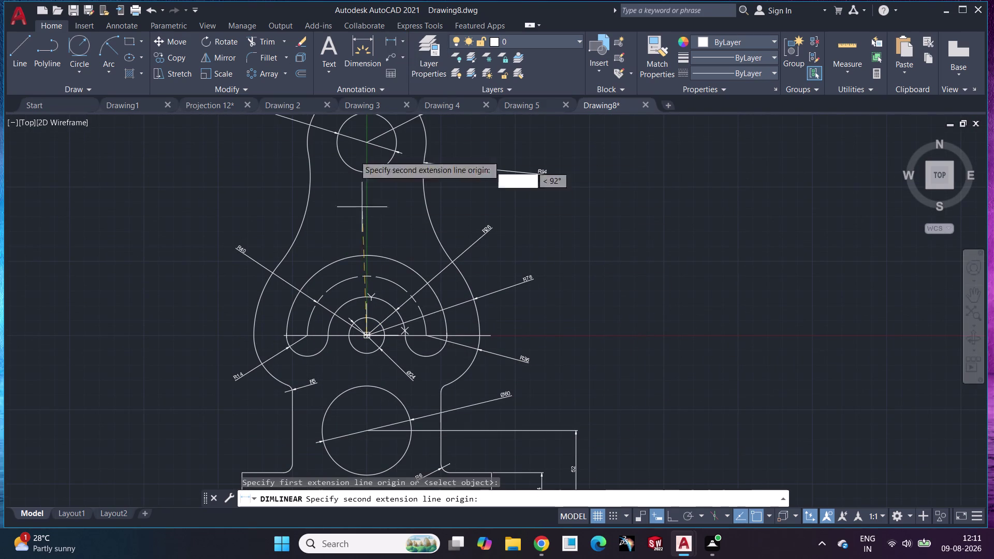
click(365, 141)
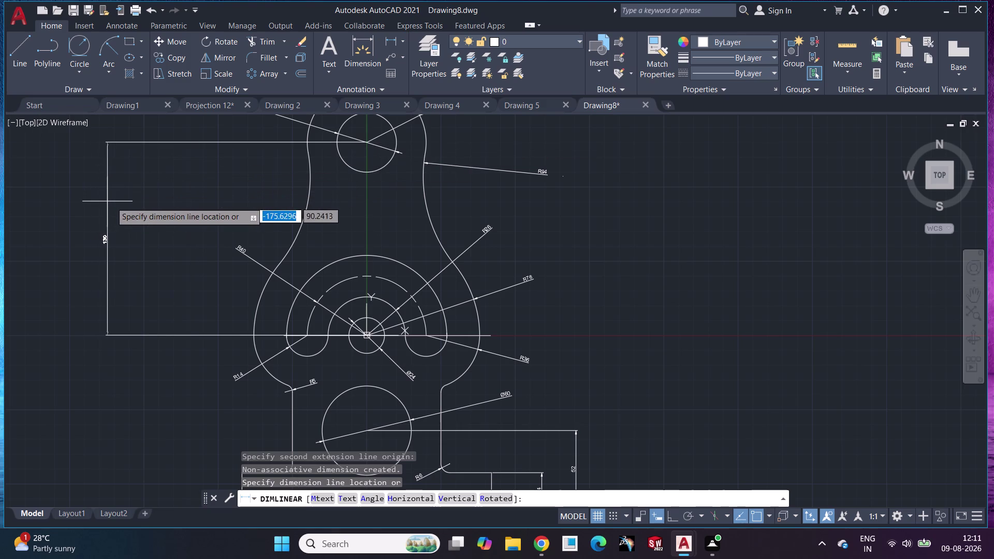
click(110, 202)
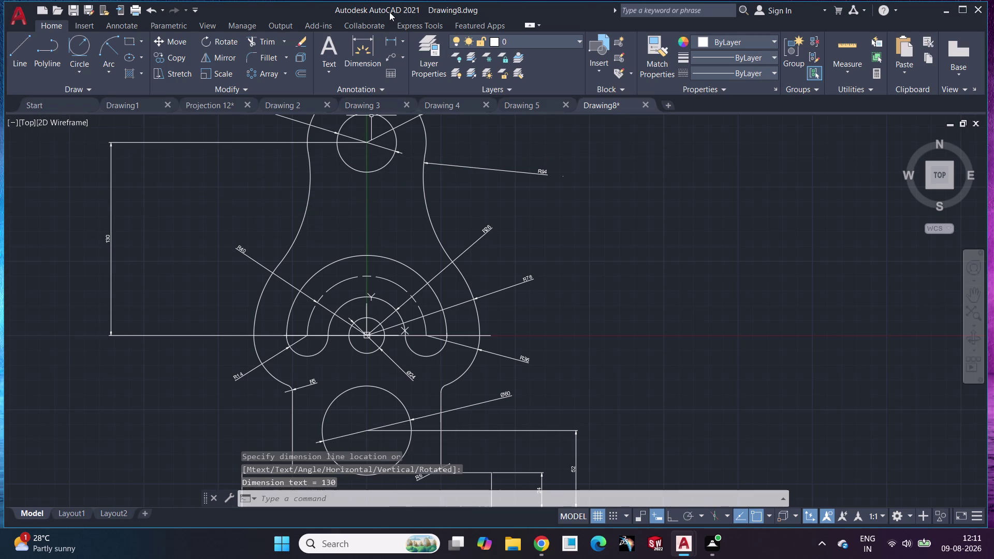
Add the 246 overall height dimension from the lever top to the base bottom.
click(386, 37)
scroll(down, 3)
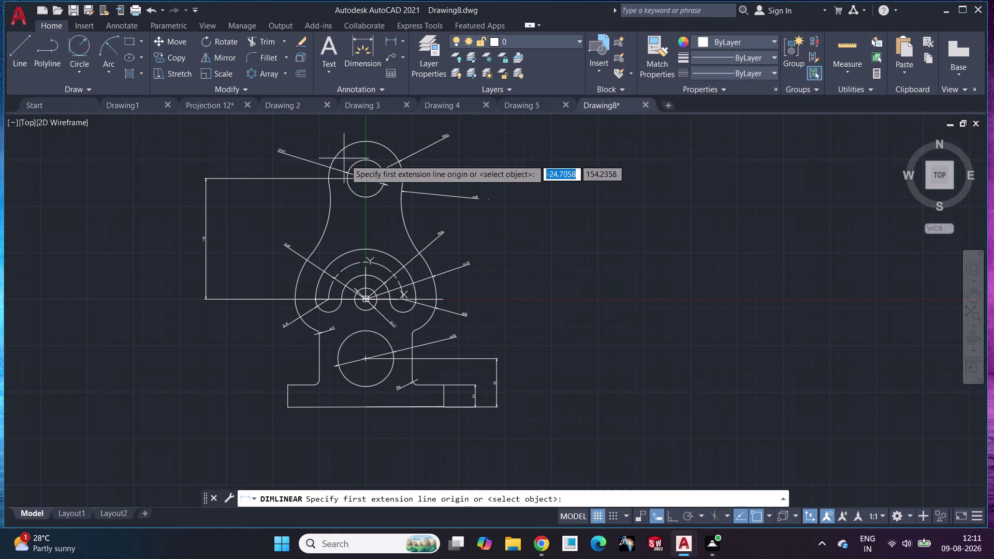
click(369, 180)
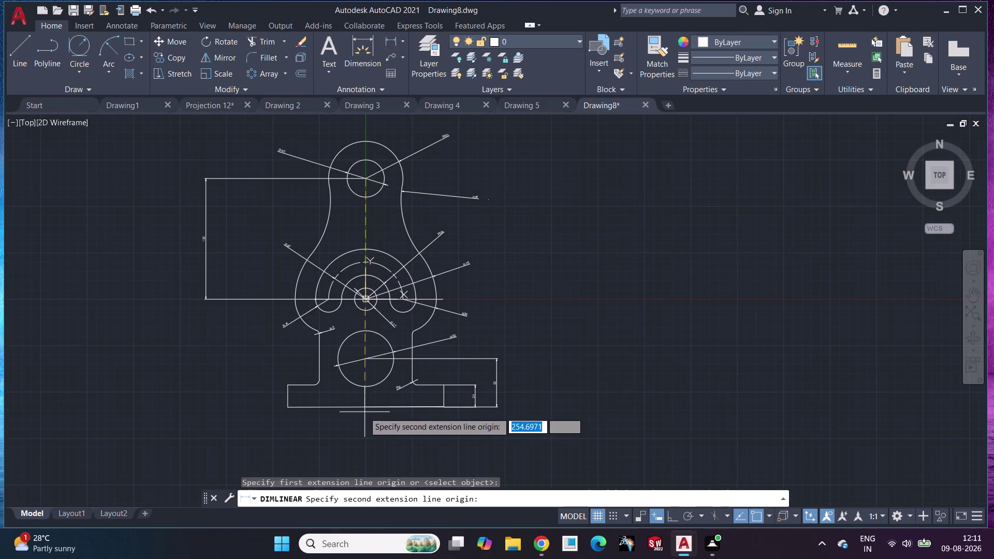
click(363, 408)
click(137, 339)
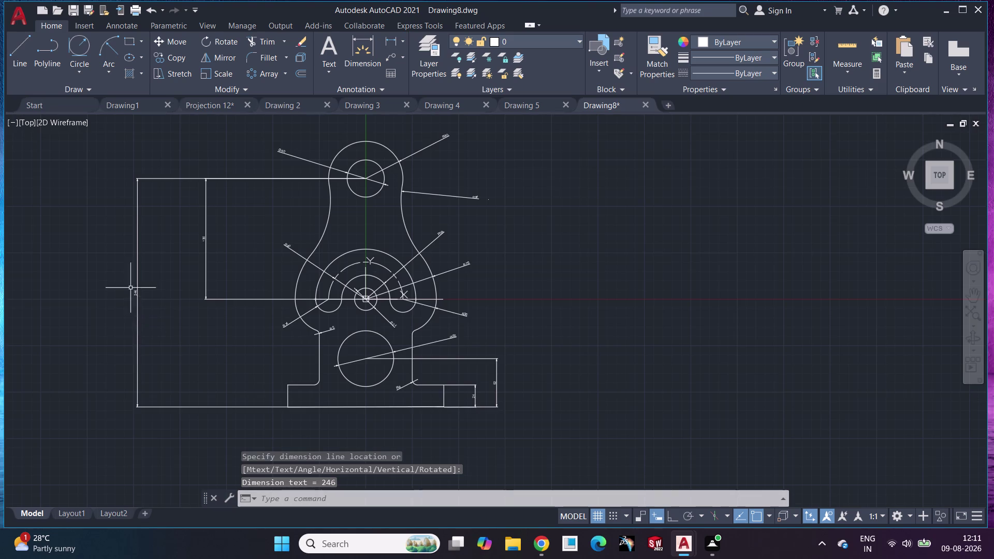
scroll(up, 3)
scroll(down, 3)
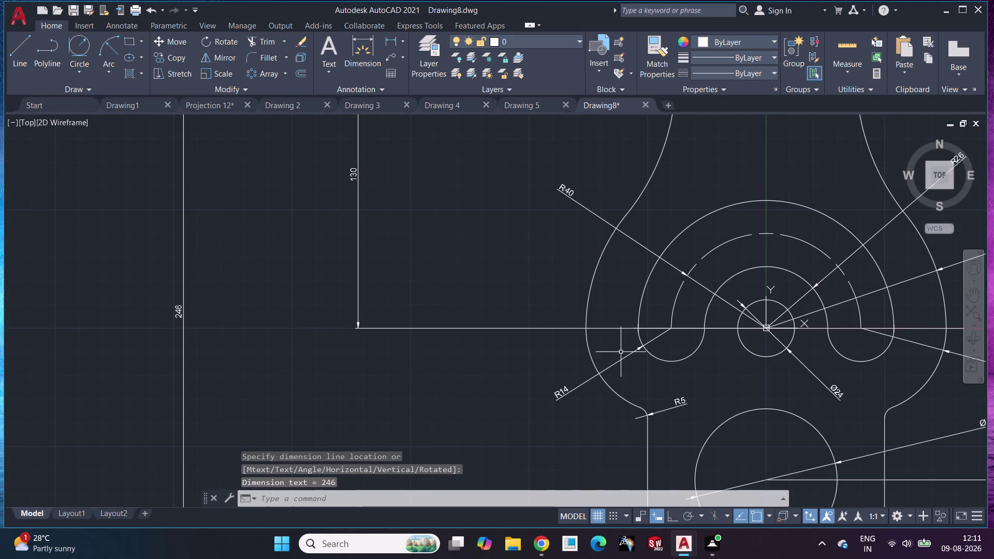
scroll(down, 3)
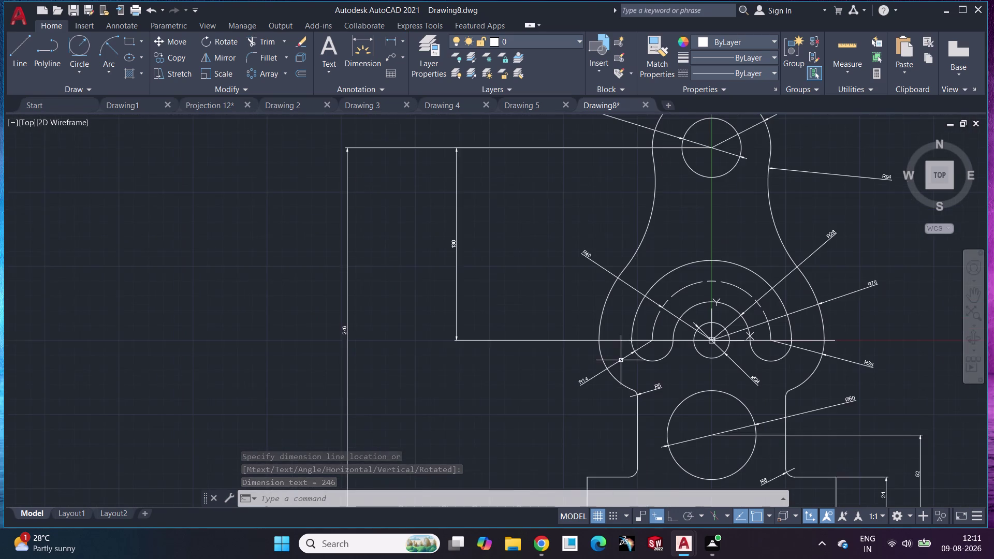
middle_drag(620, 360, 428, 319)
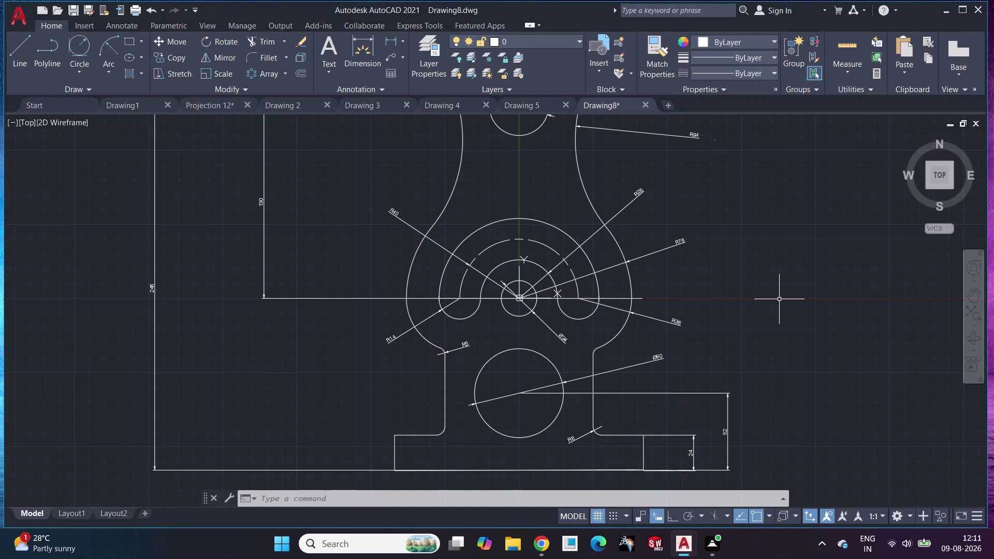
scroll(down, 3)
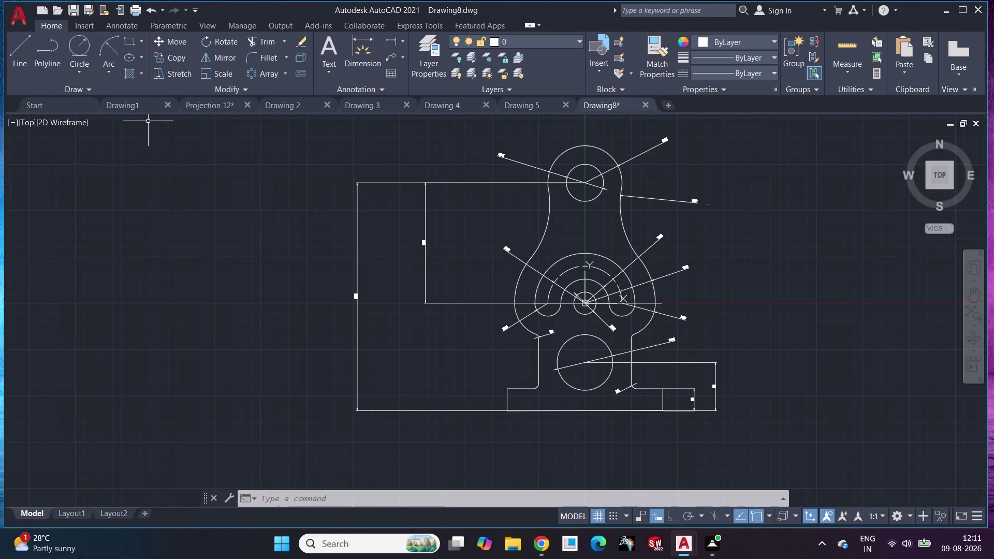
Fill the solid lever body with a diagonal ANSI31 hatch using the H command.
key(u)
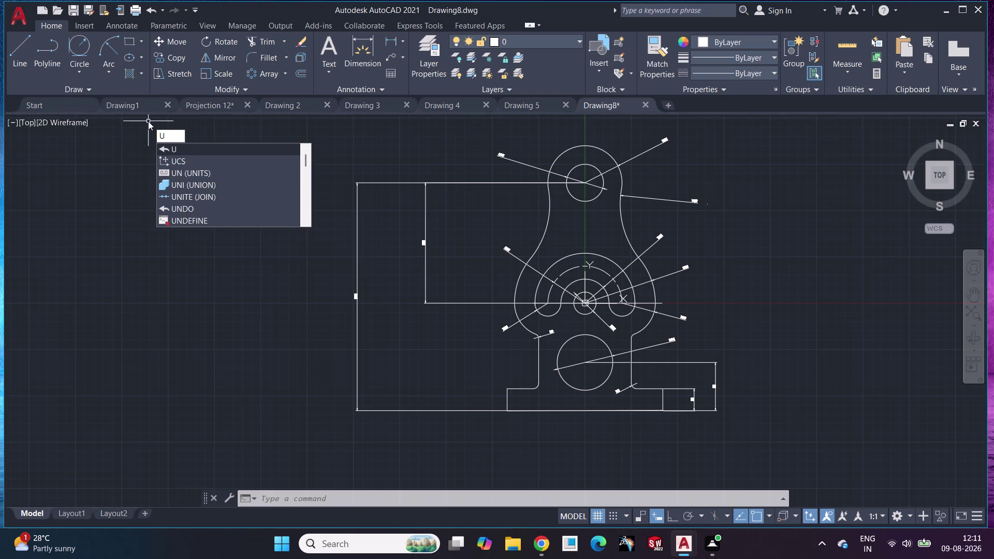
key(BackSpace)
key(h)
key(Return)
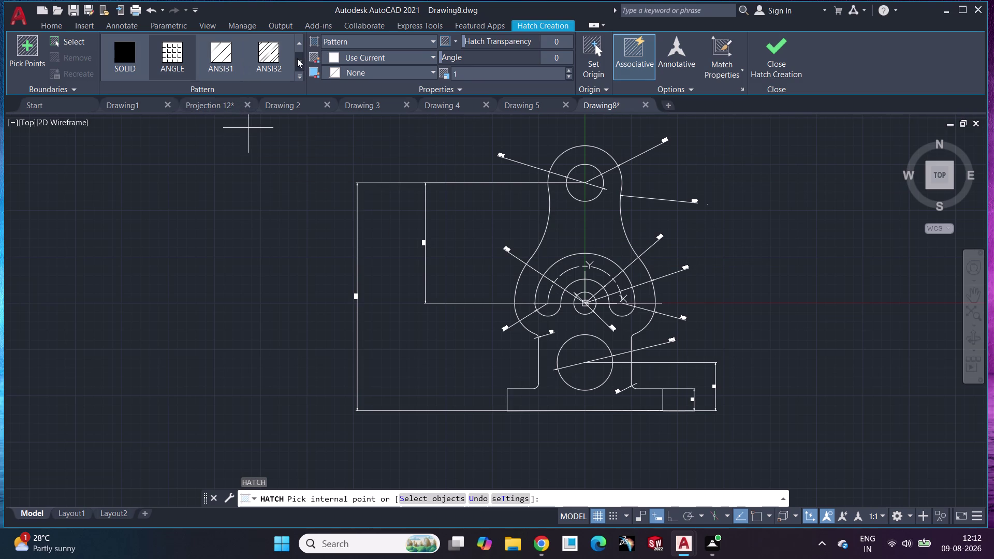
click(210, 45)
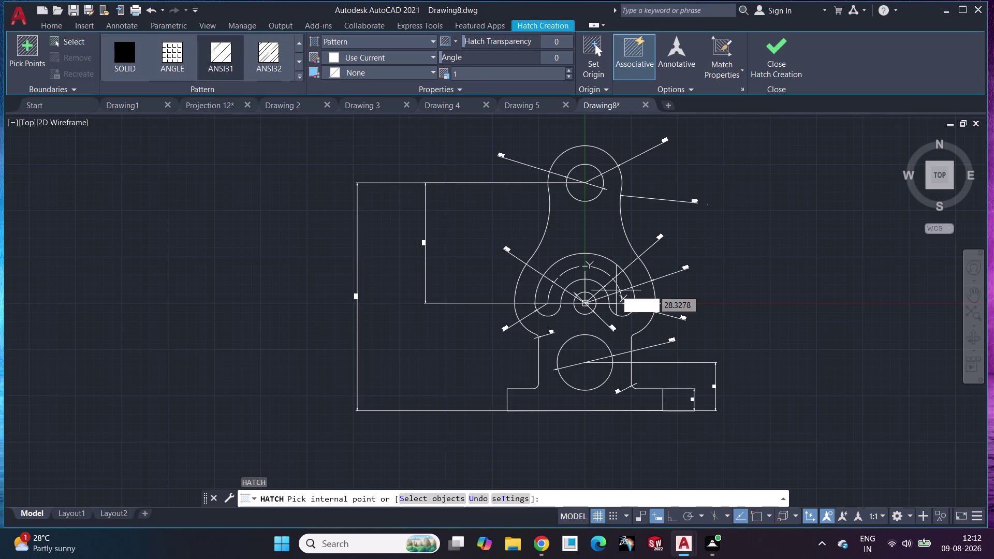
click(580, 218)
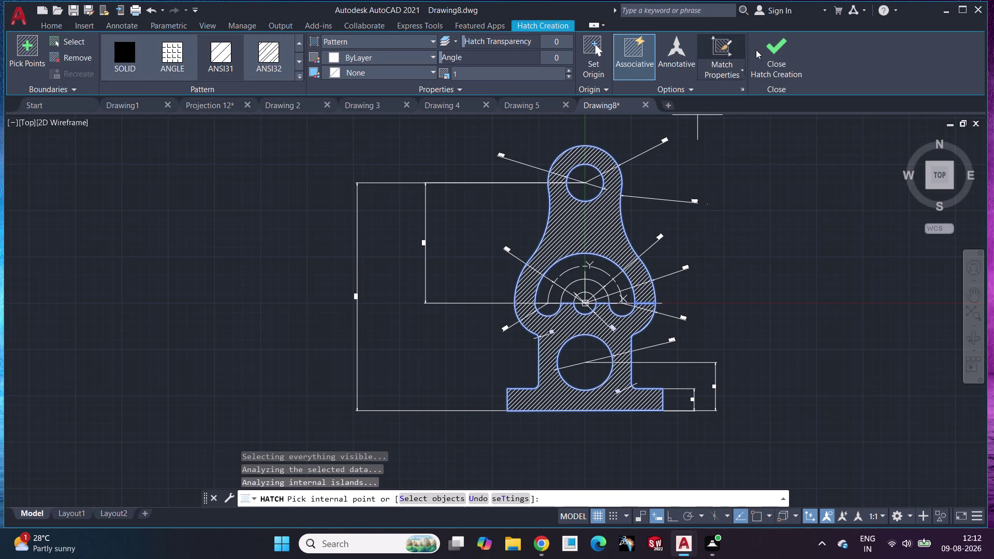
click(763, 48)
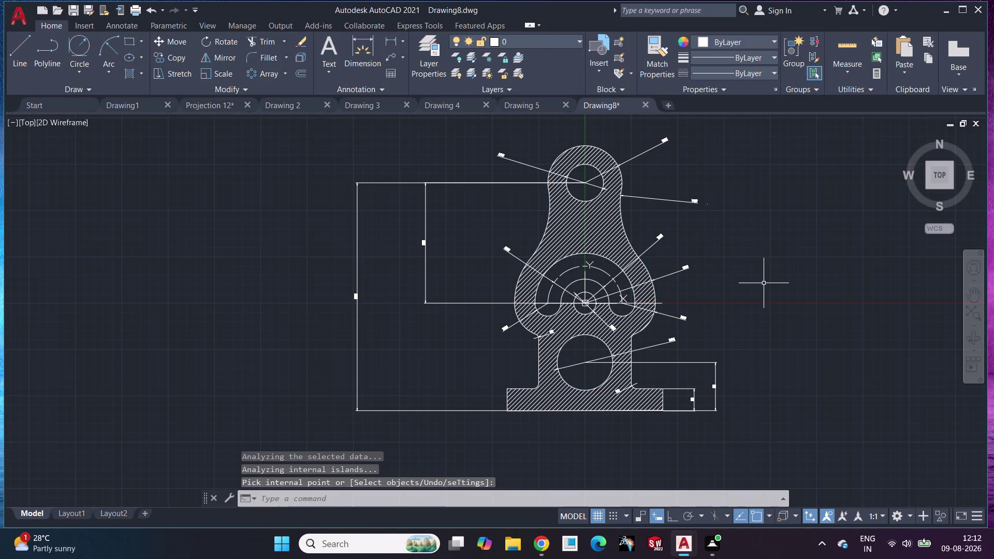